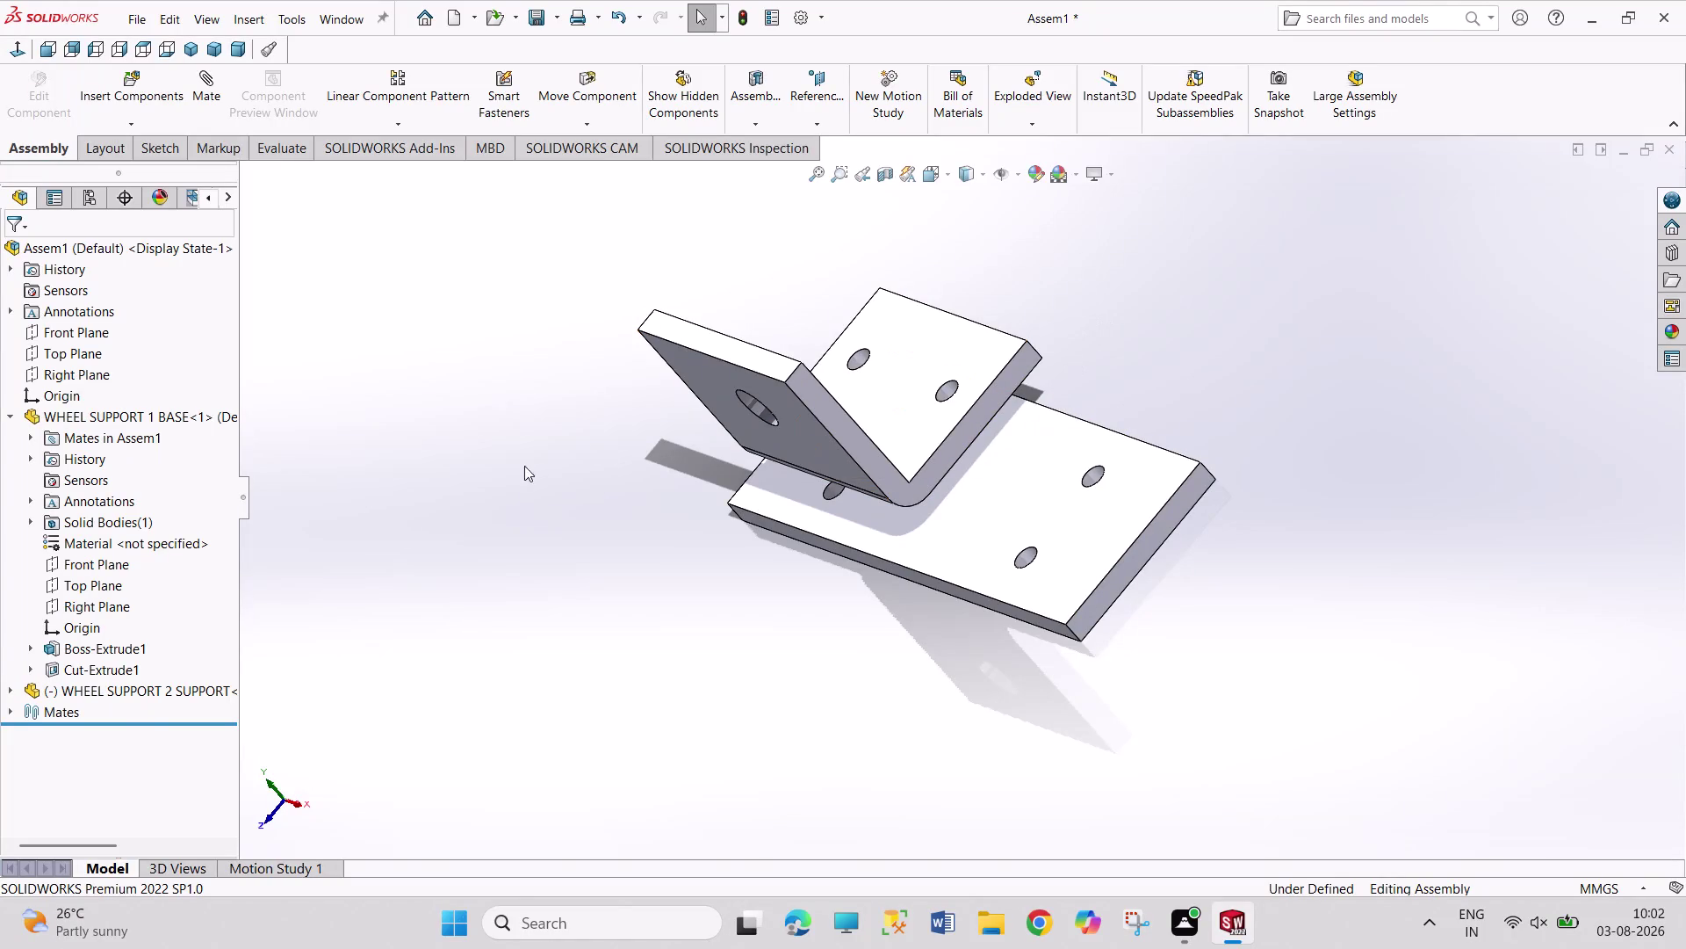
Drag the L-bracket support off the base plate to a new spot.
click(111, 683)
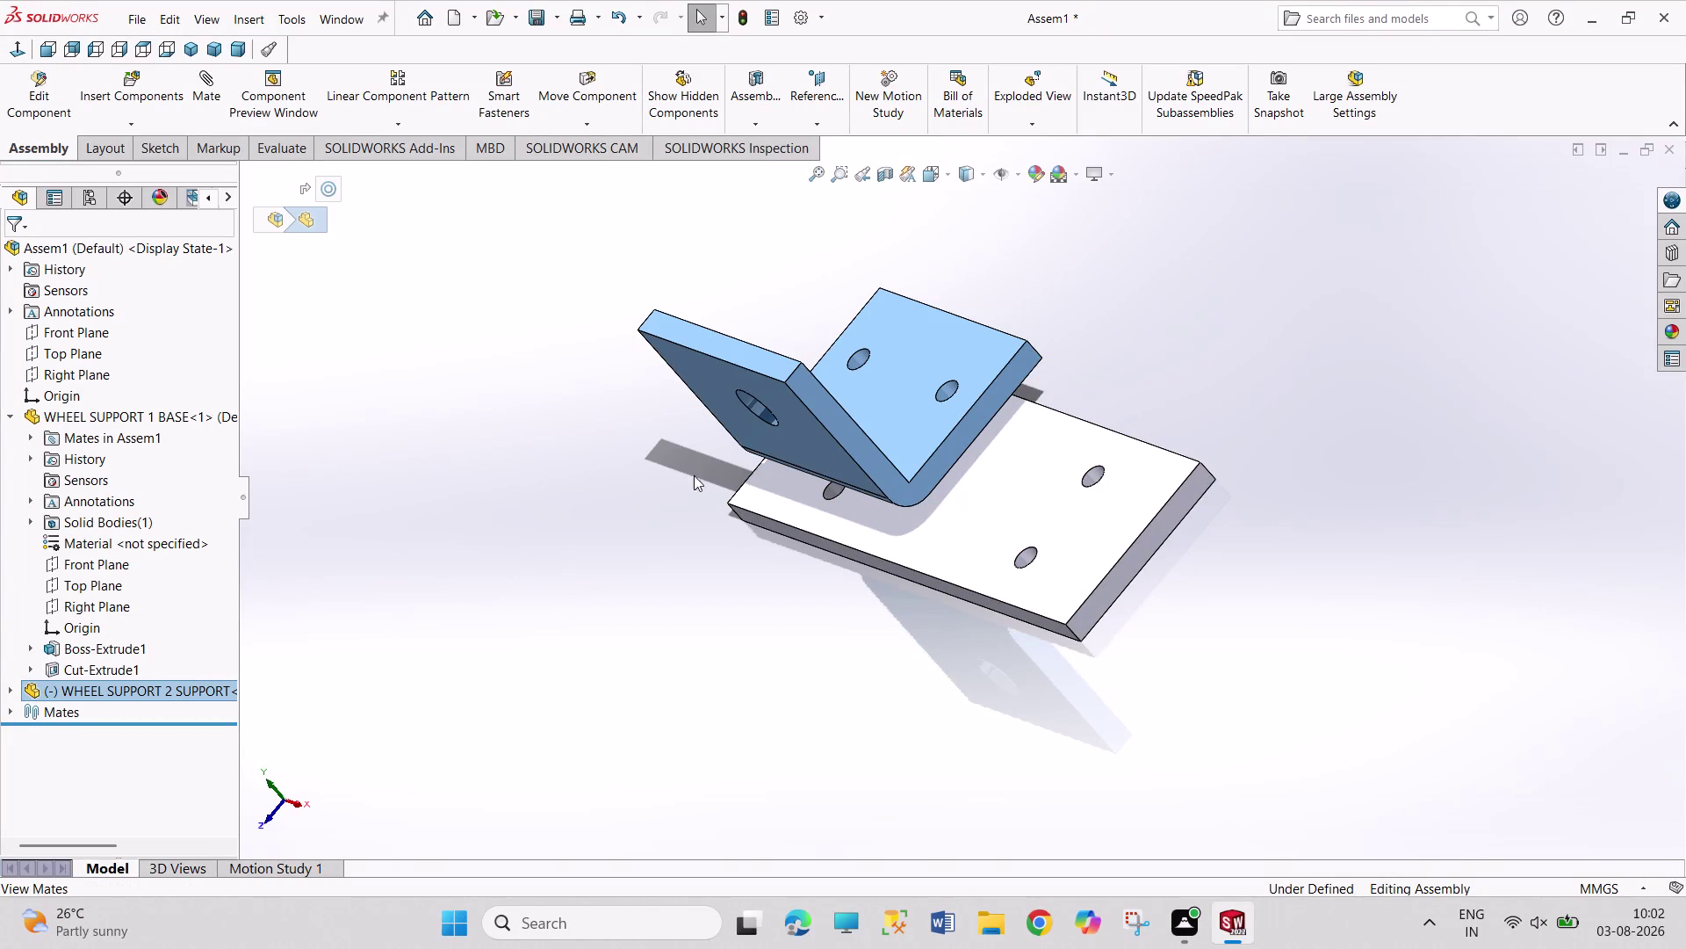
click(732, 441)
click(146, 687)
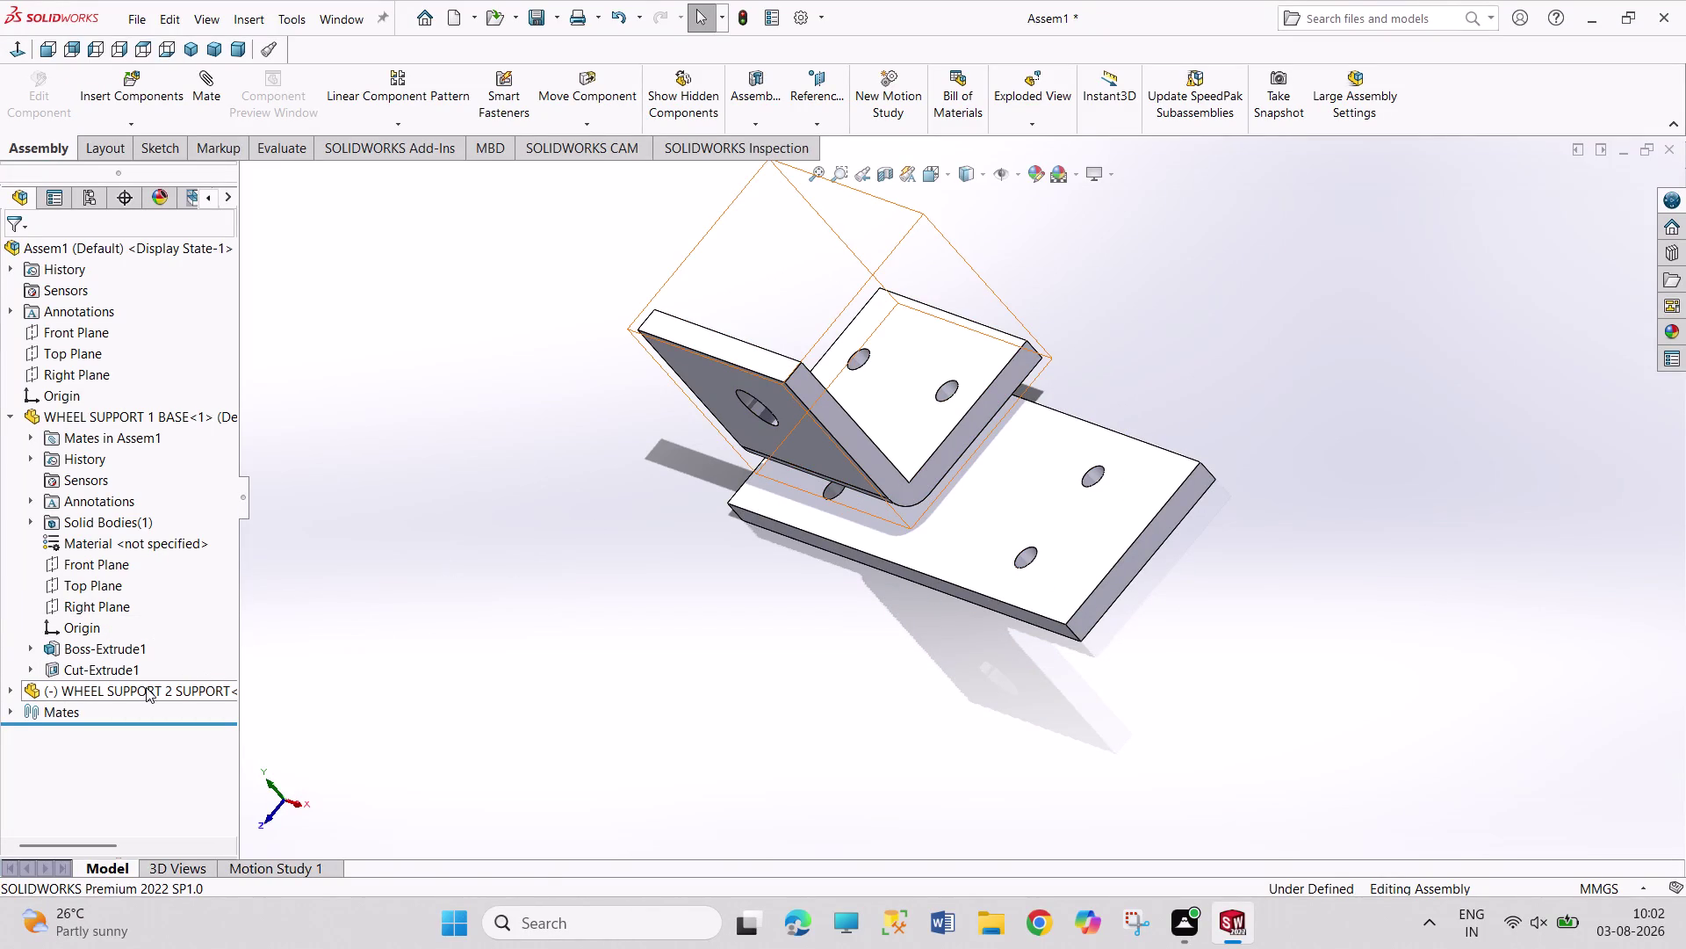
drag(775, 448, 960, 484)
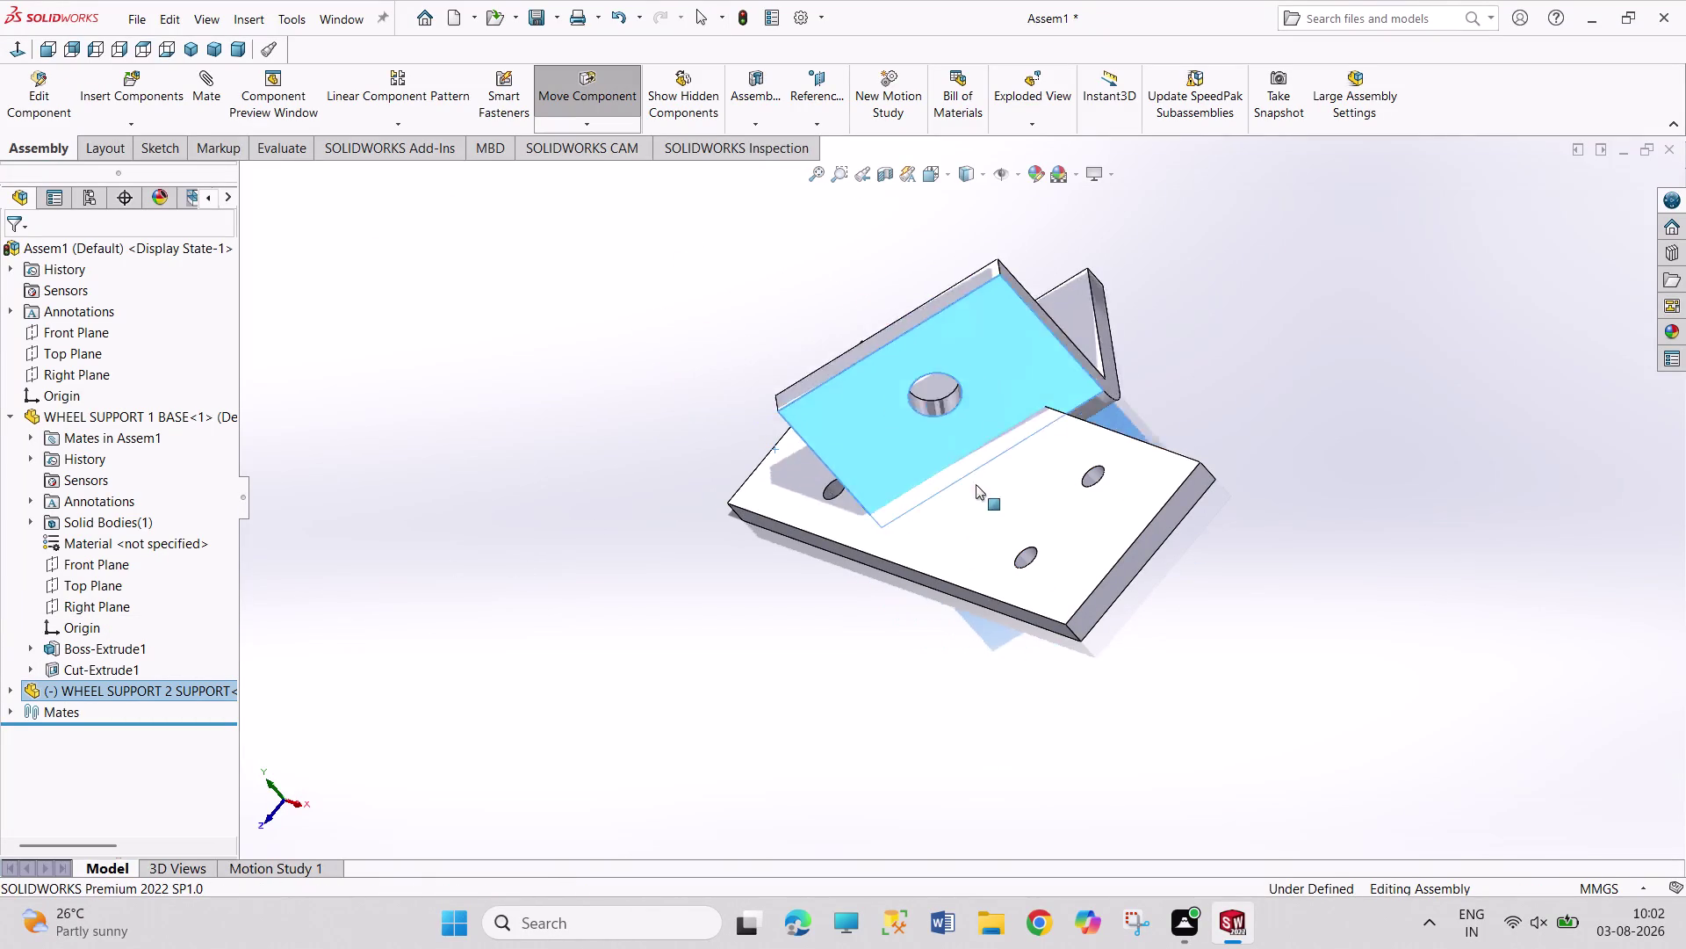
drag(960, 484, 1097, 485)
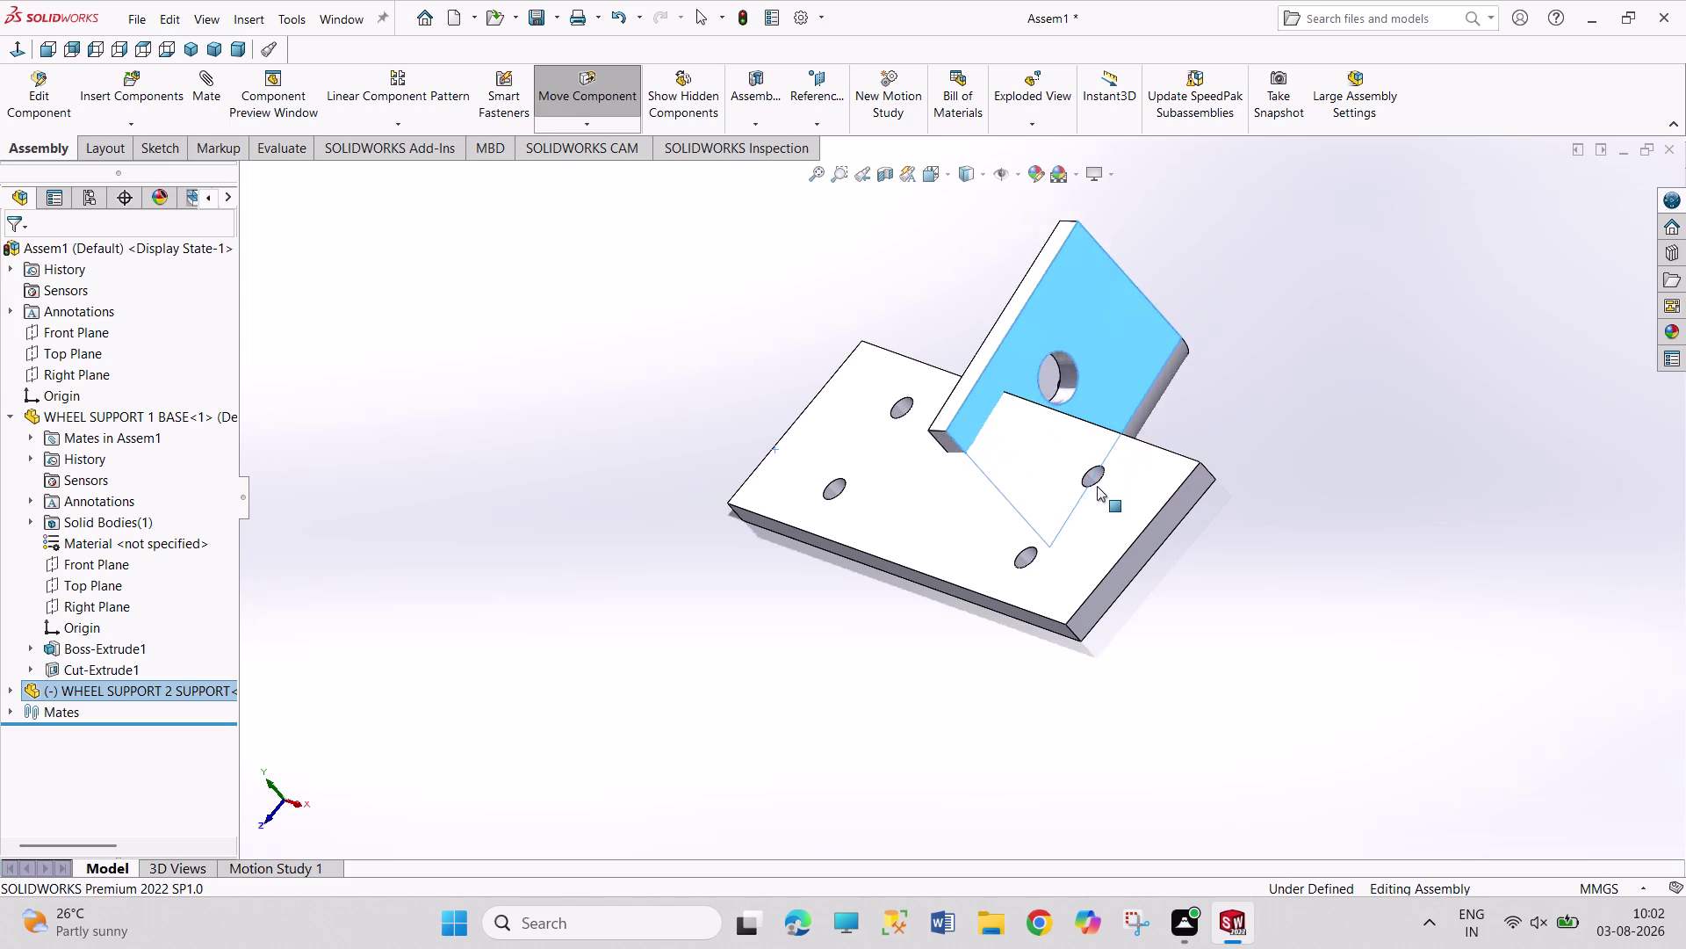
drag(1097, 485, 551, 483)
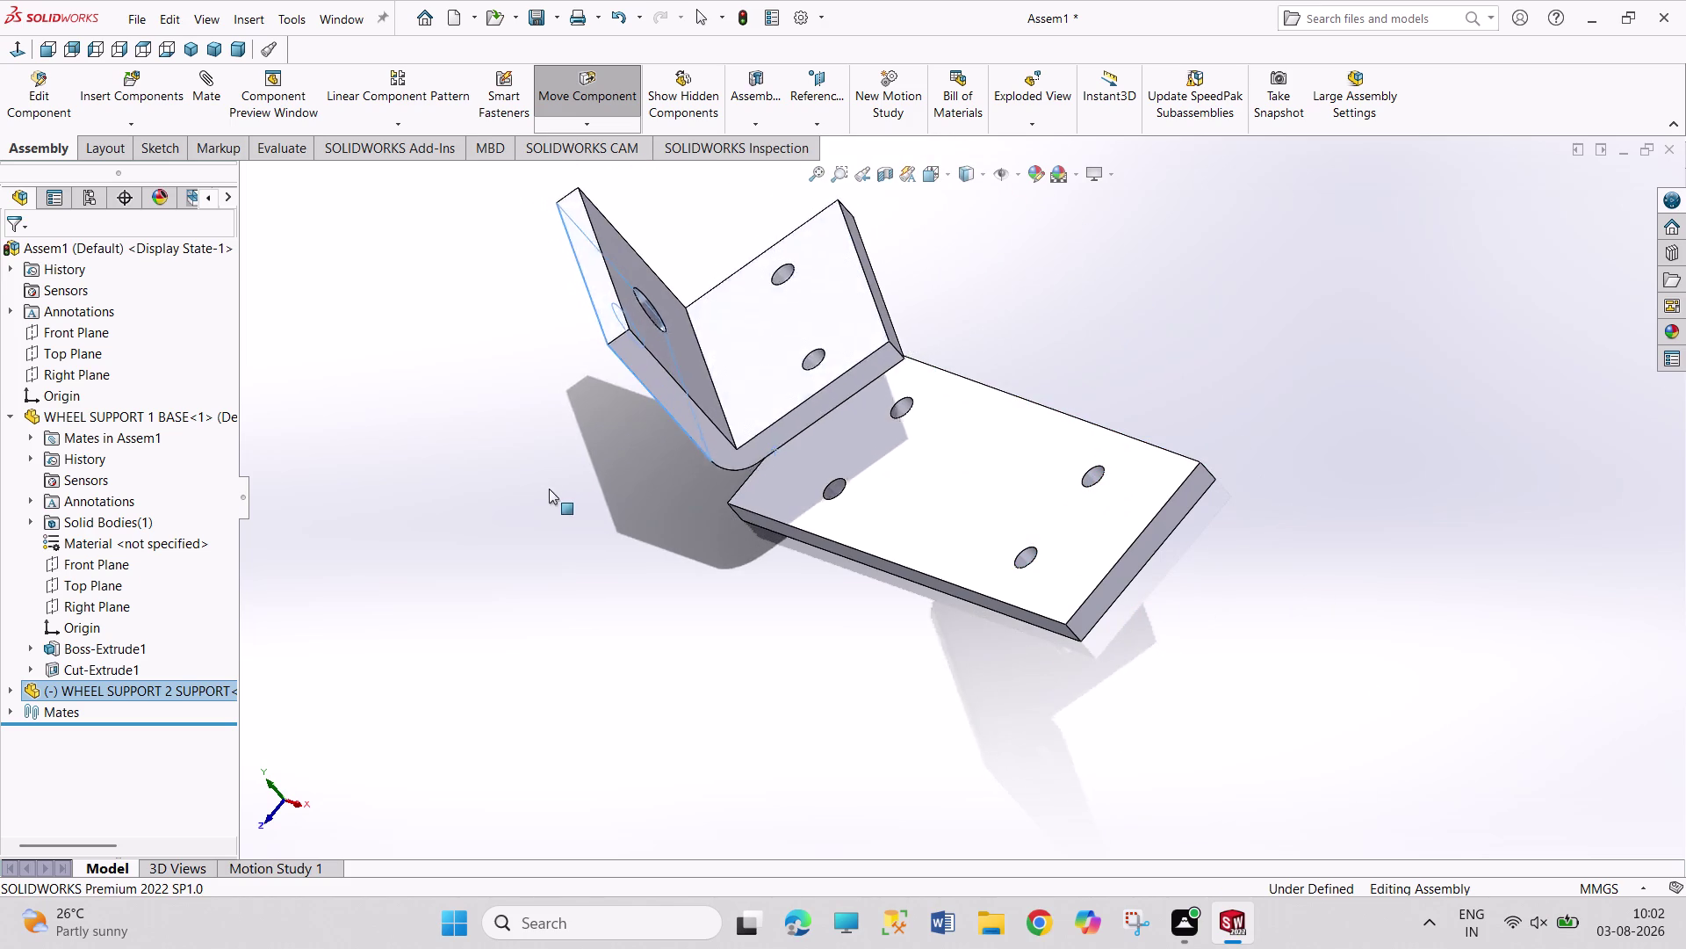
drag(551, 483, 486, 476)
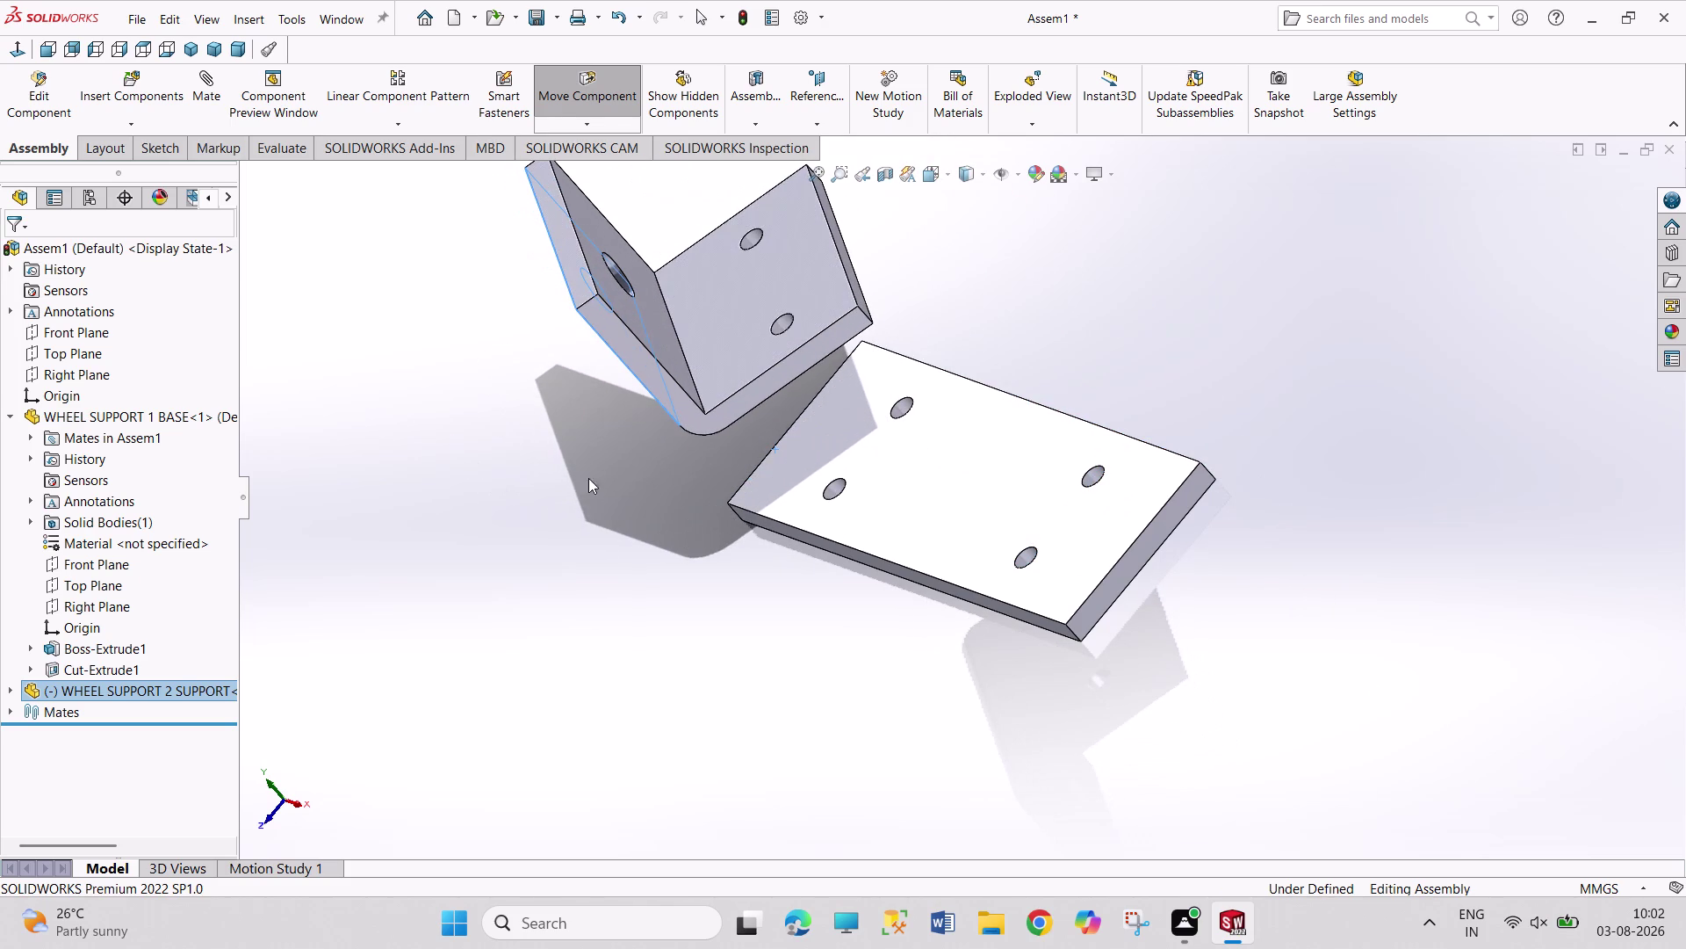
click(1155, 349)
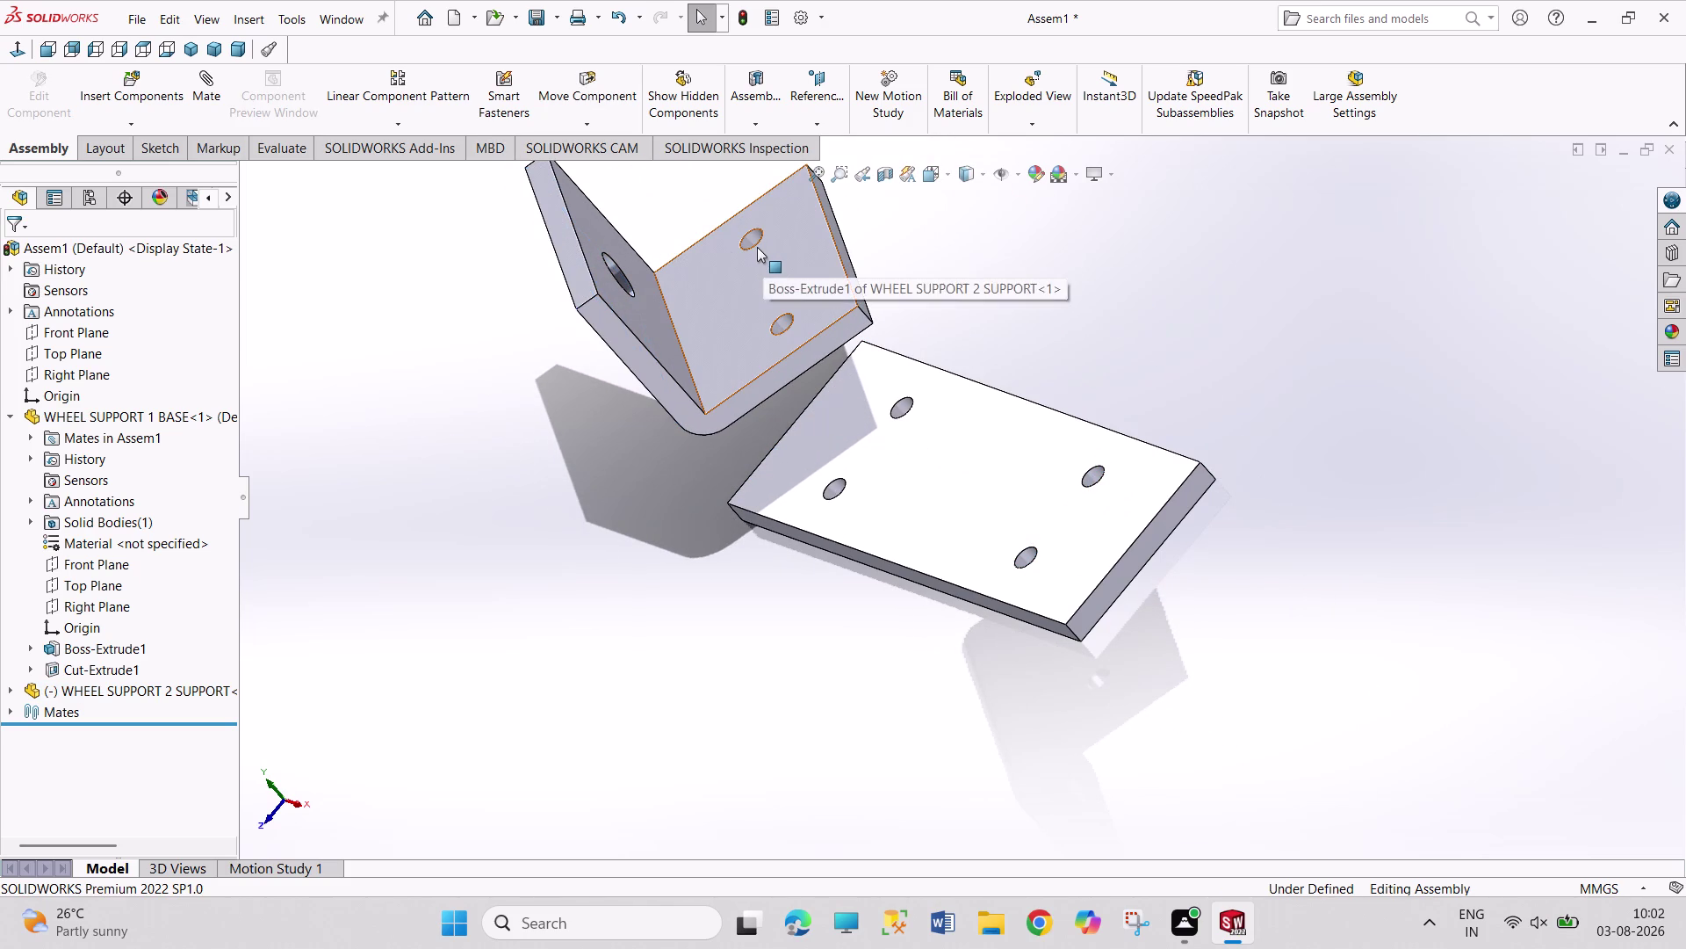
Mate the support's upper hole concentric with the base plate top face.
click(756, 246)
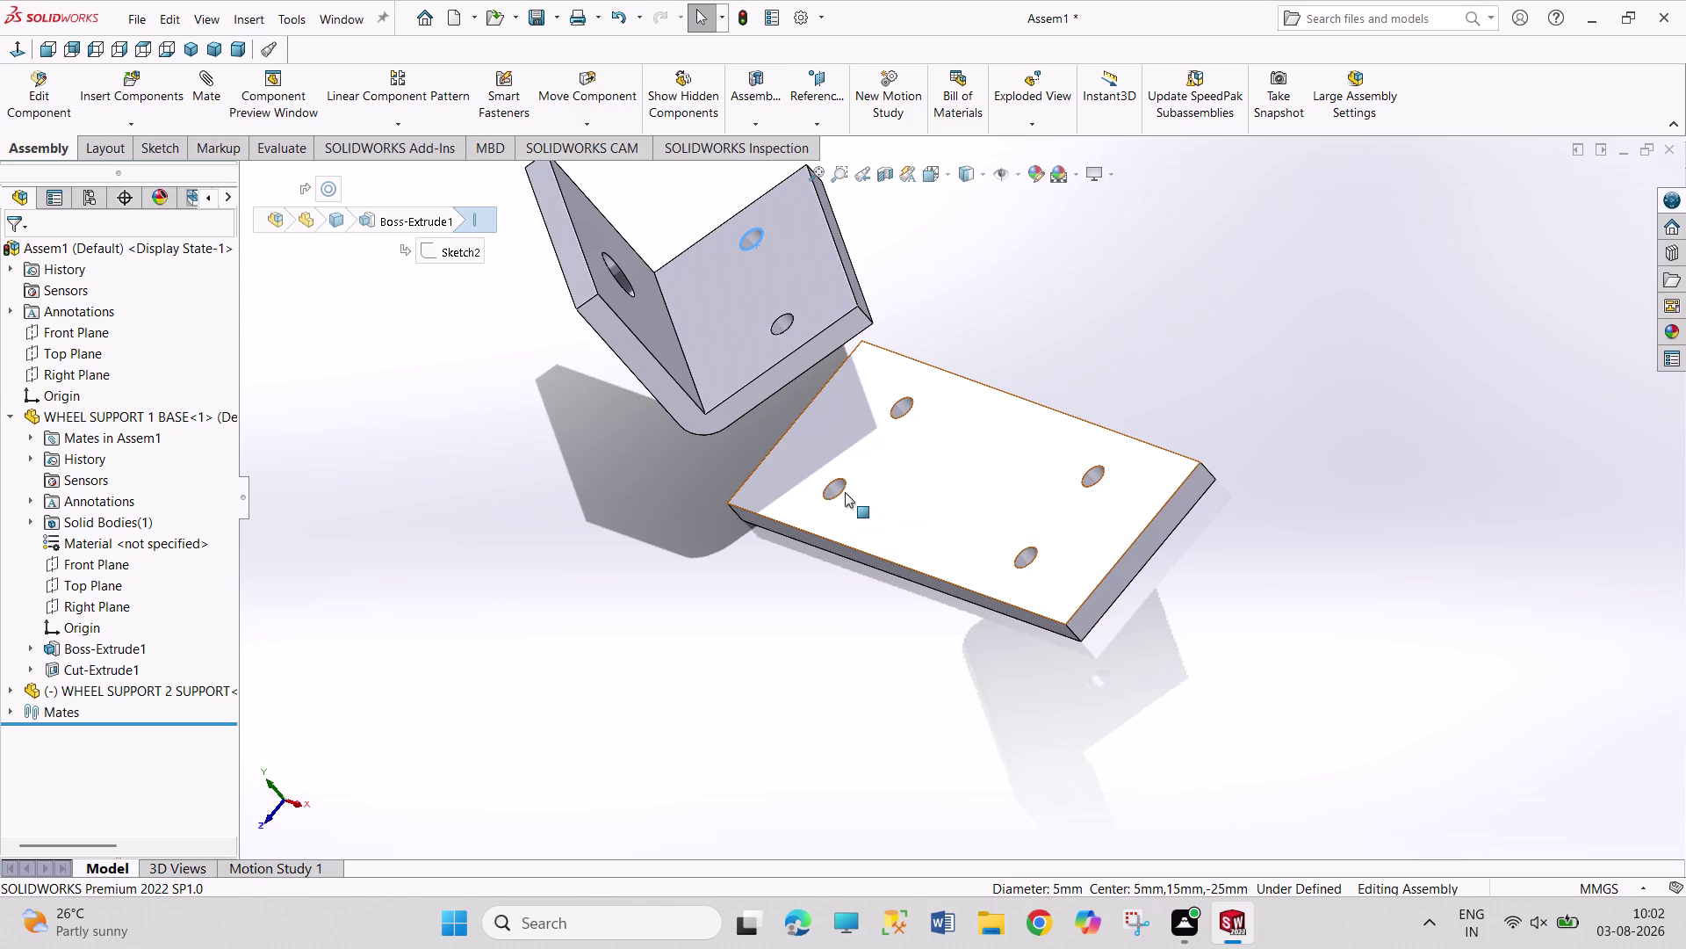
click(843, 491)
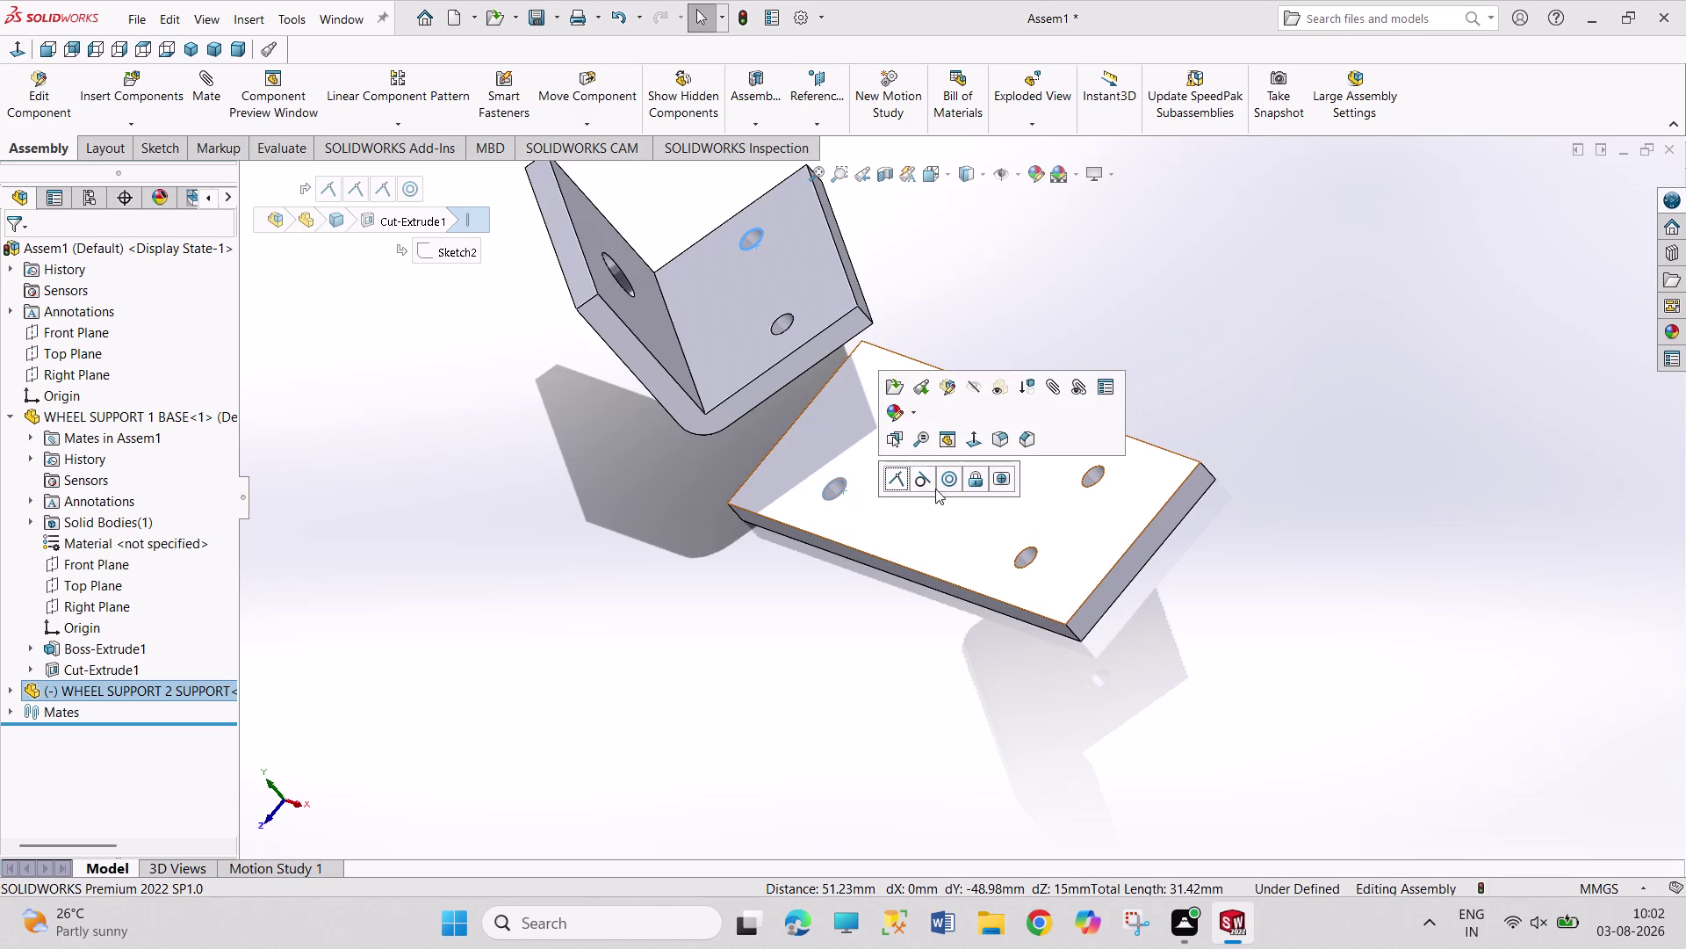
click(950, 485)
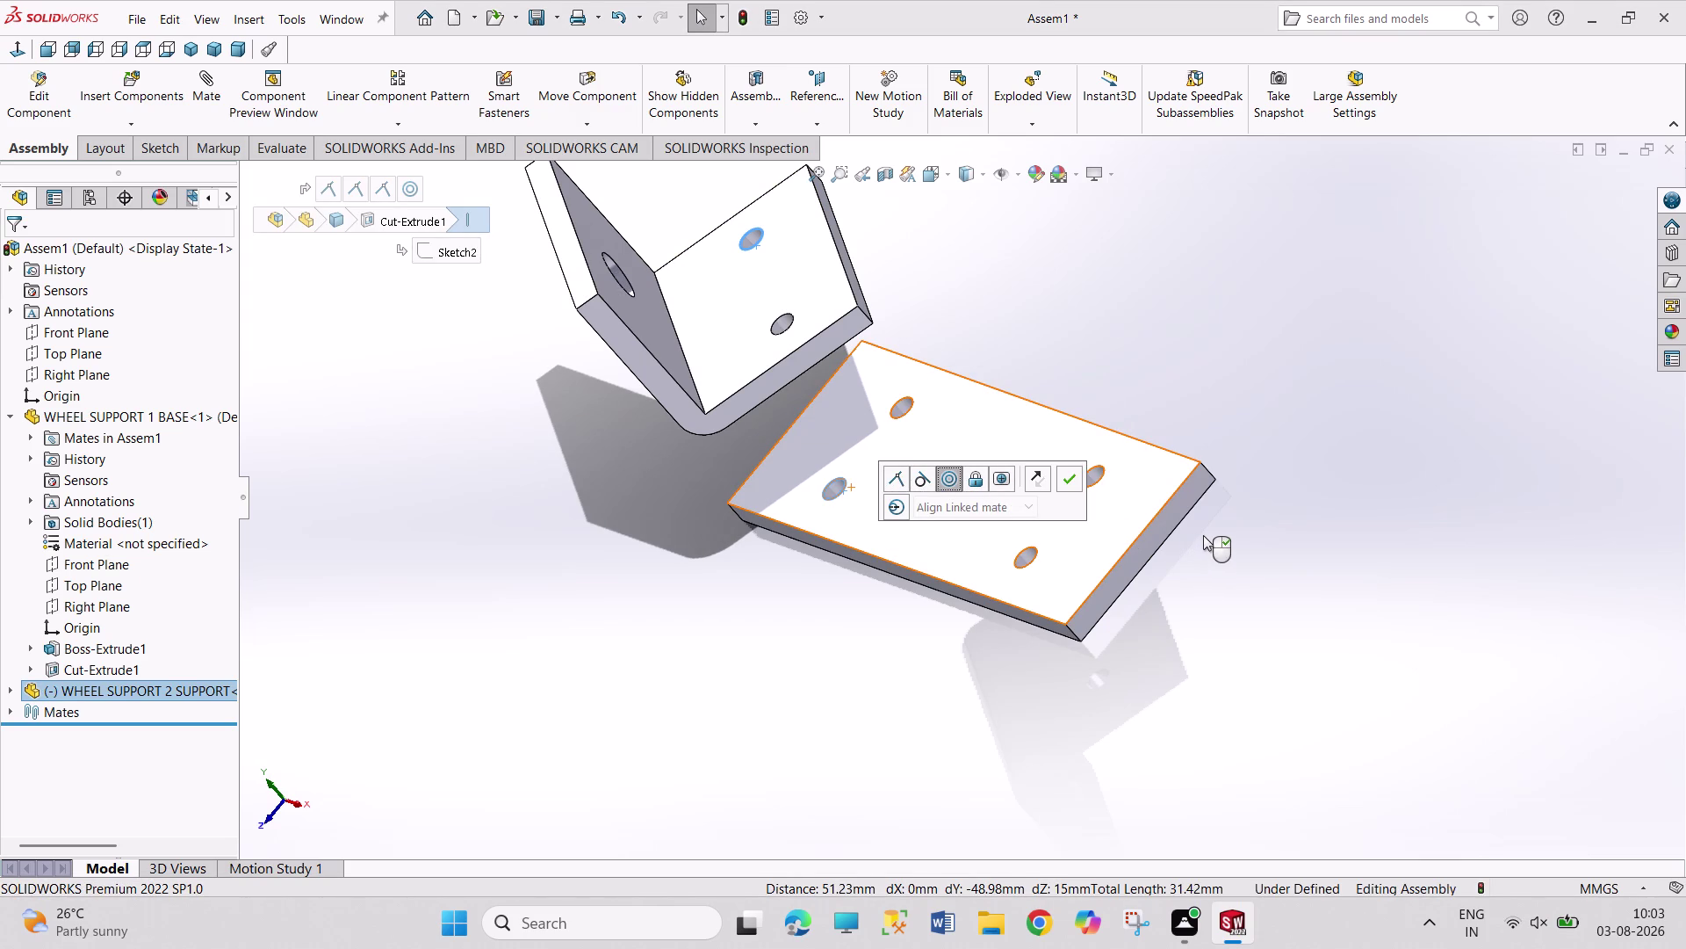
key(Escape)
key(Escape)
key(Escape)
key(Escape)
Undo the recent changes, removing the support bracket from the assembly.
key(ctrl+z)
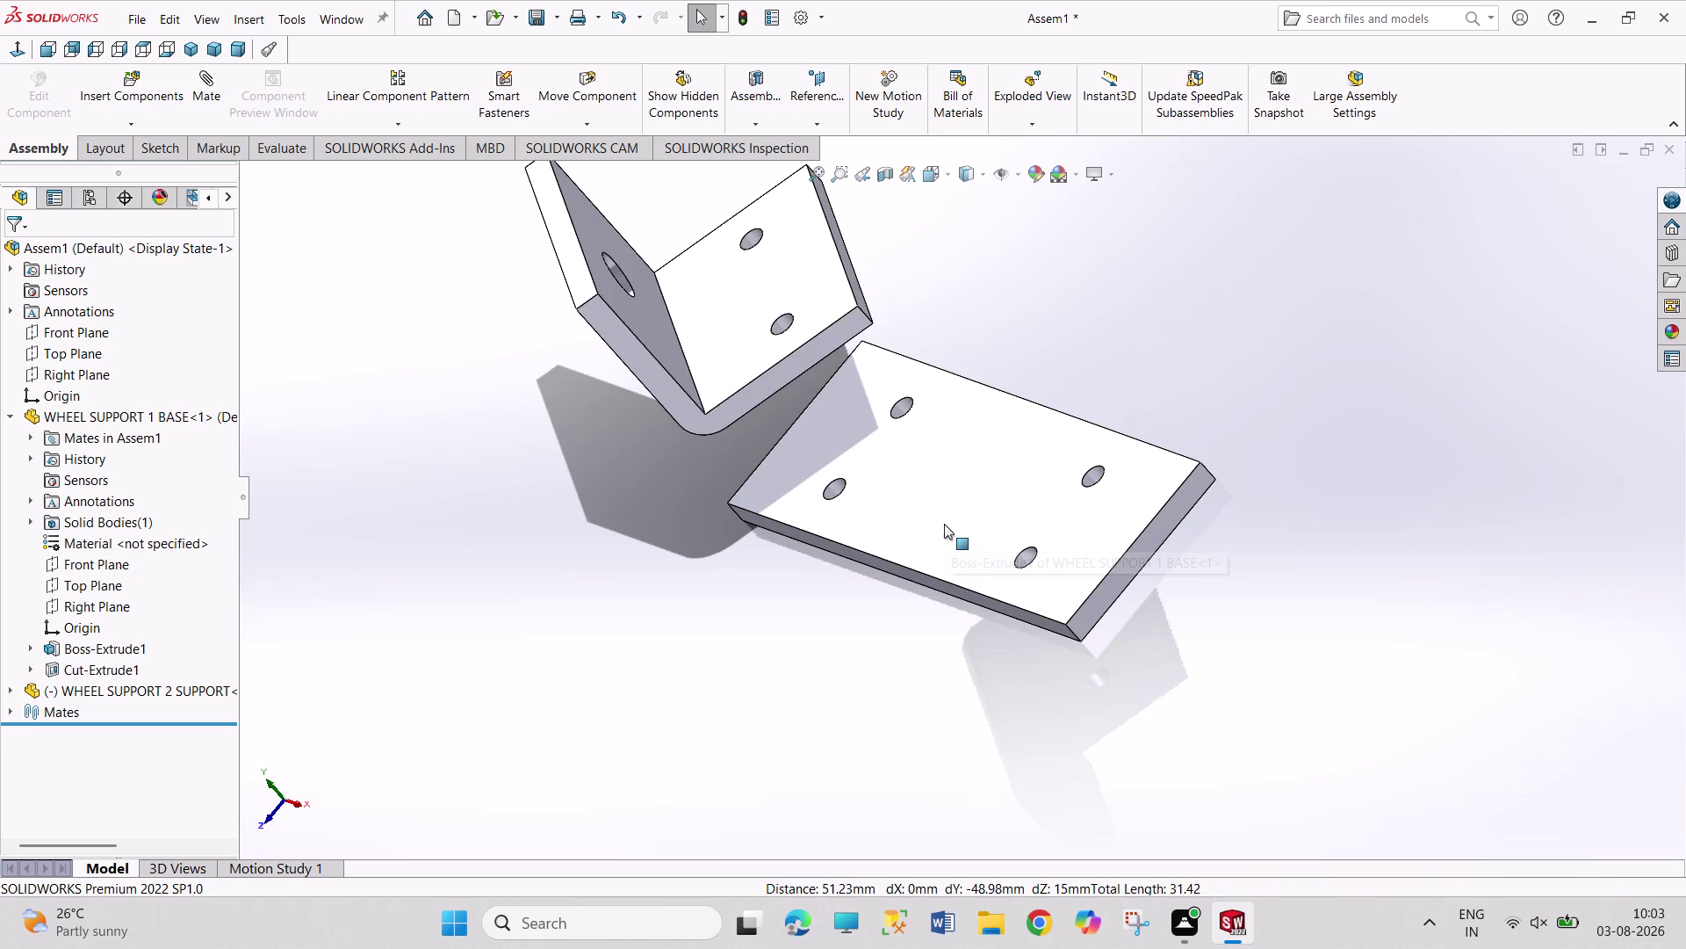
key(ctrl+z)
key(ctrl+z)
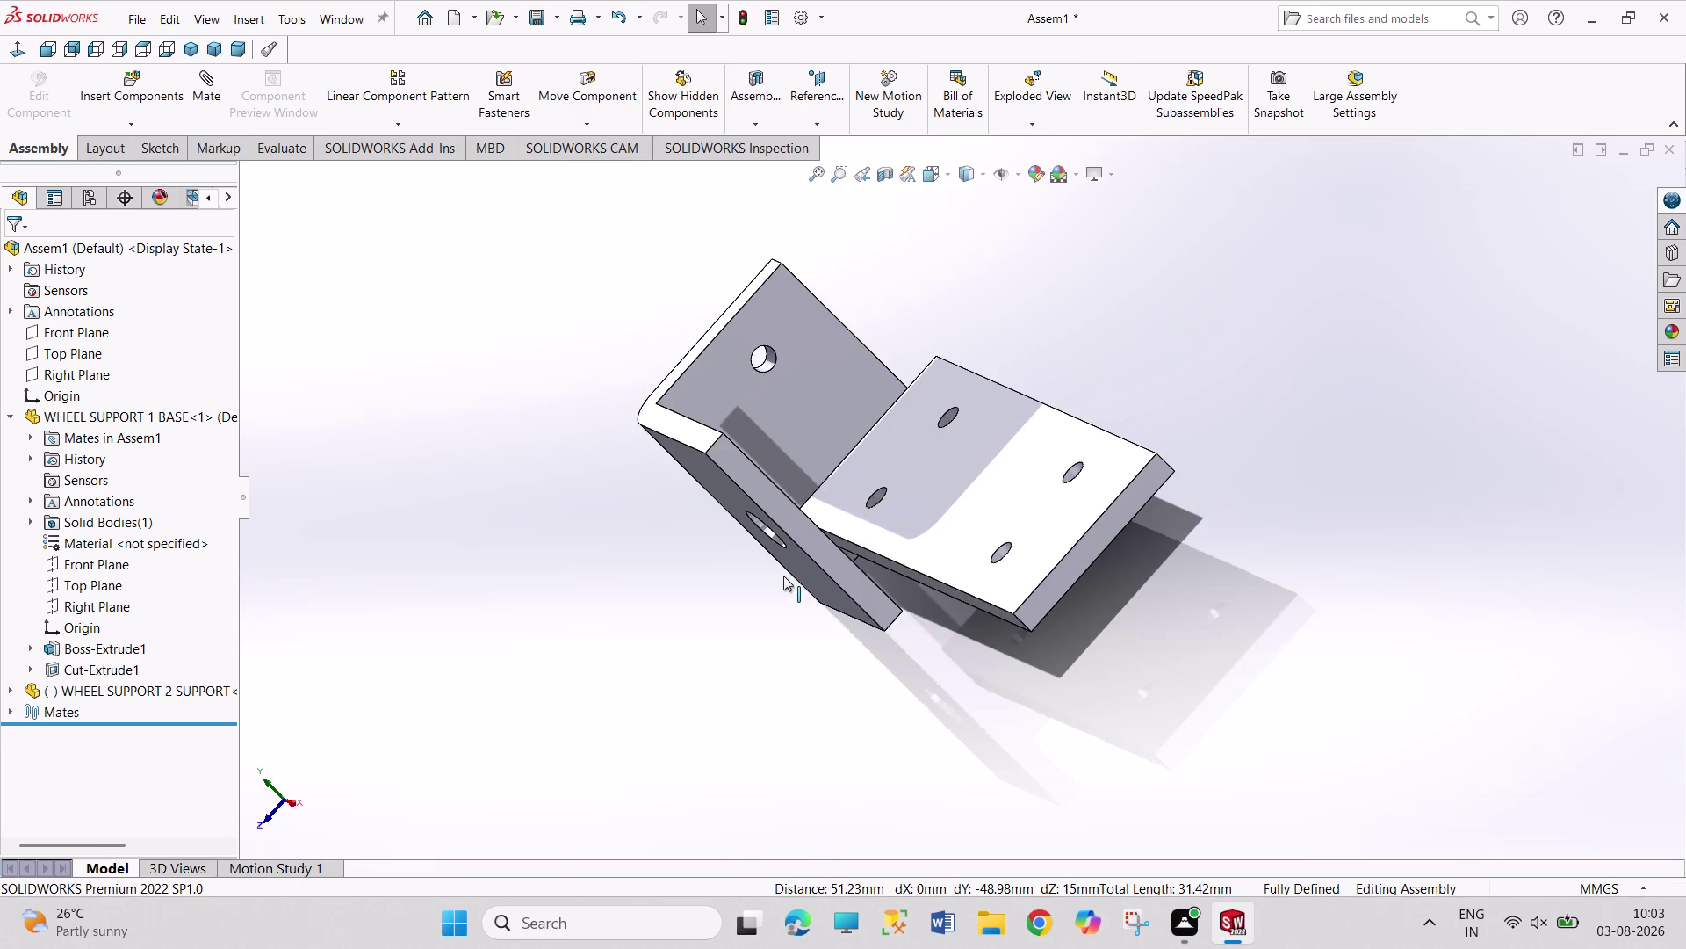
key(ctrl+z)
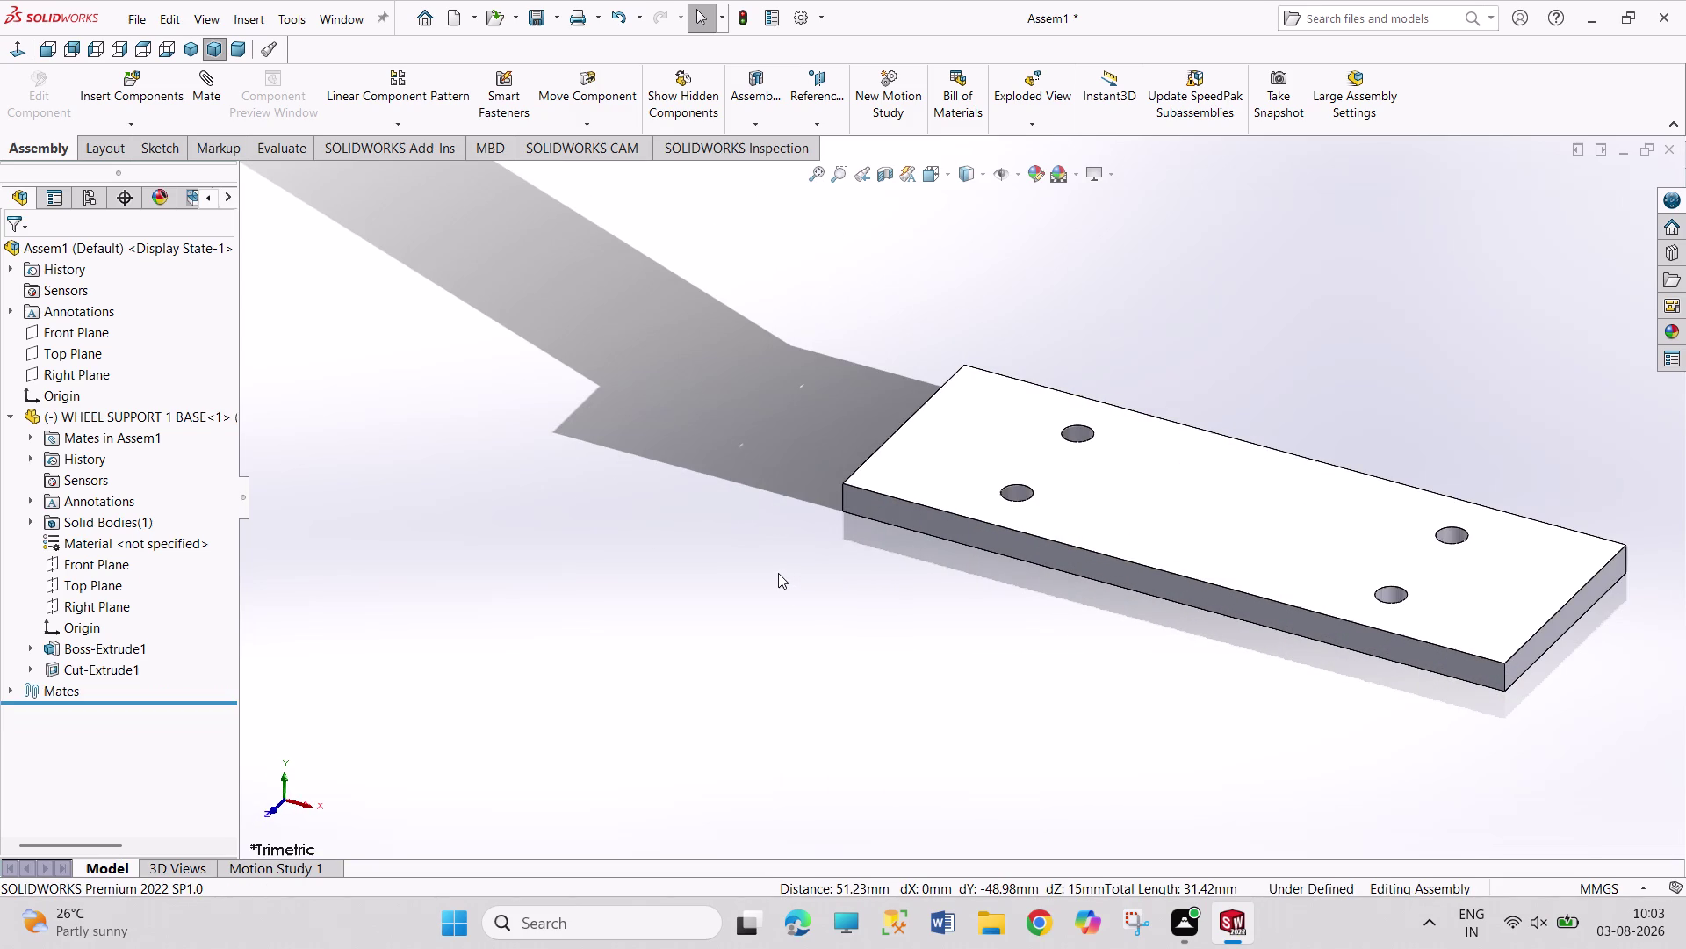
Leave only the base plate and mate its Front Plane coincident with the assembly's.
key(ctrl+y)
key(ctrl+y)
key(ctrl+y)
key(ctrl+y)
key(ctrl+y)
key(ctrl+y)
click(103, 566)
click(75, 341)
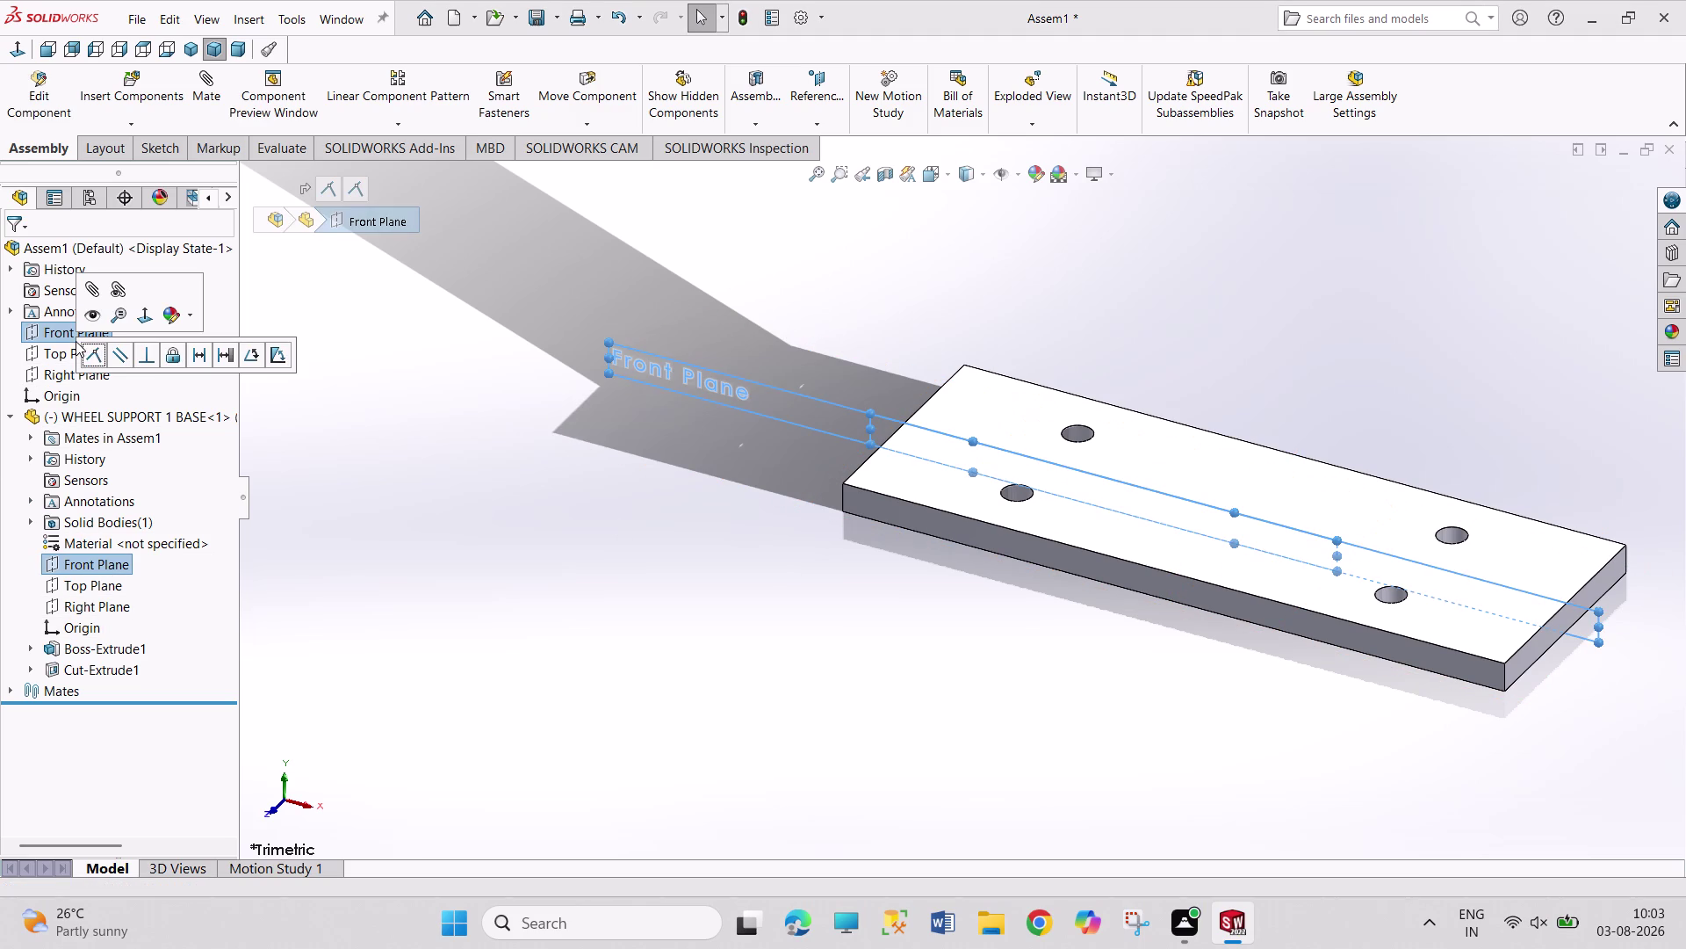
click(87, 354)
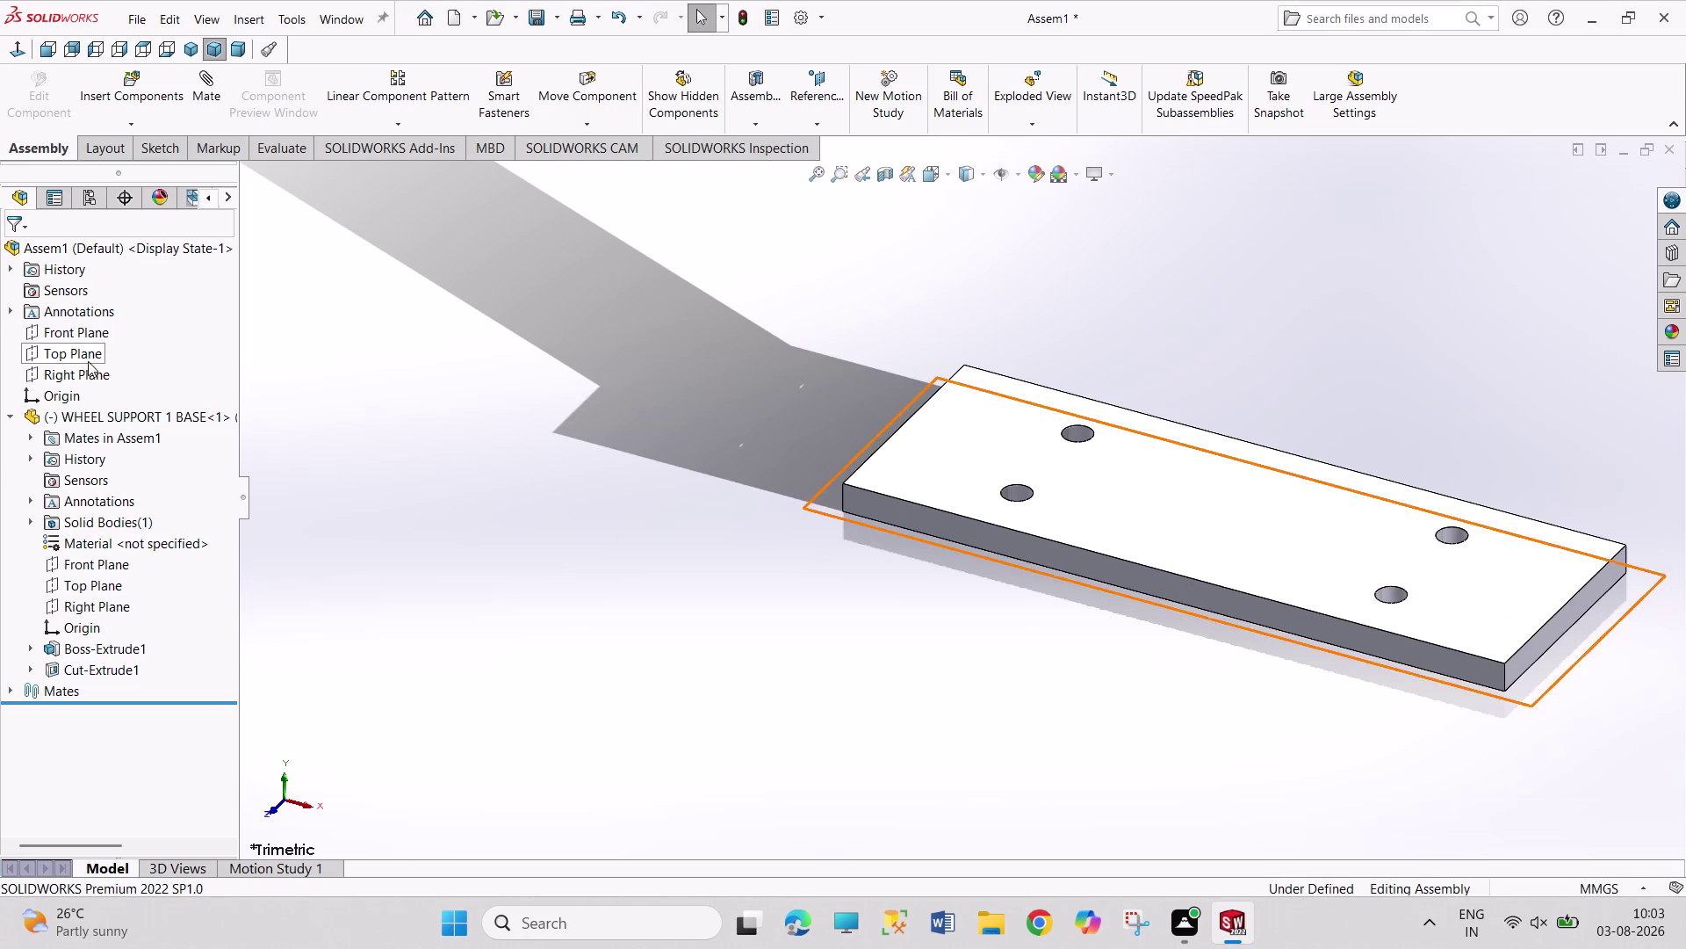
Add Coincident mates between the base plate's Top and Right Planes and the assembly's.
click(78, 354)
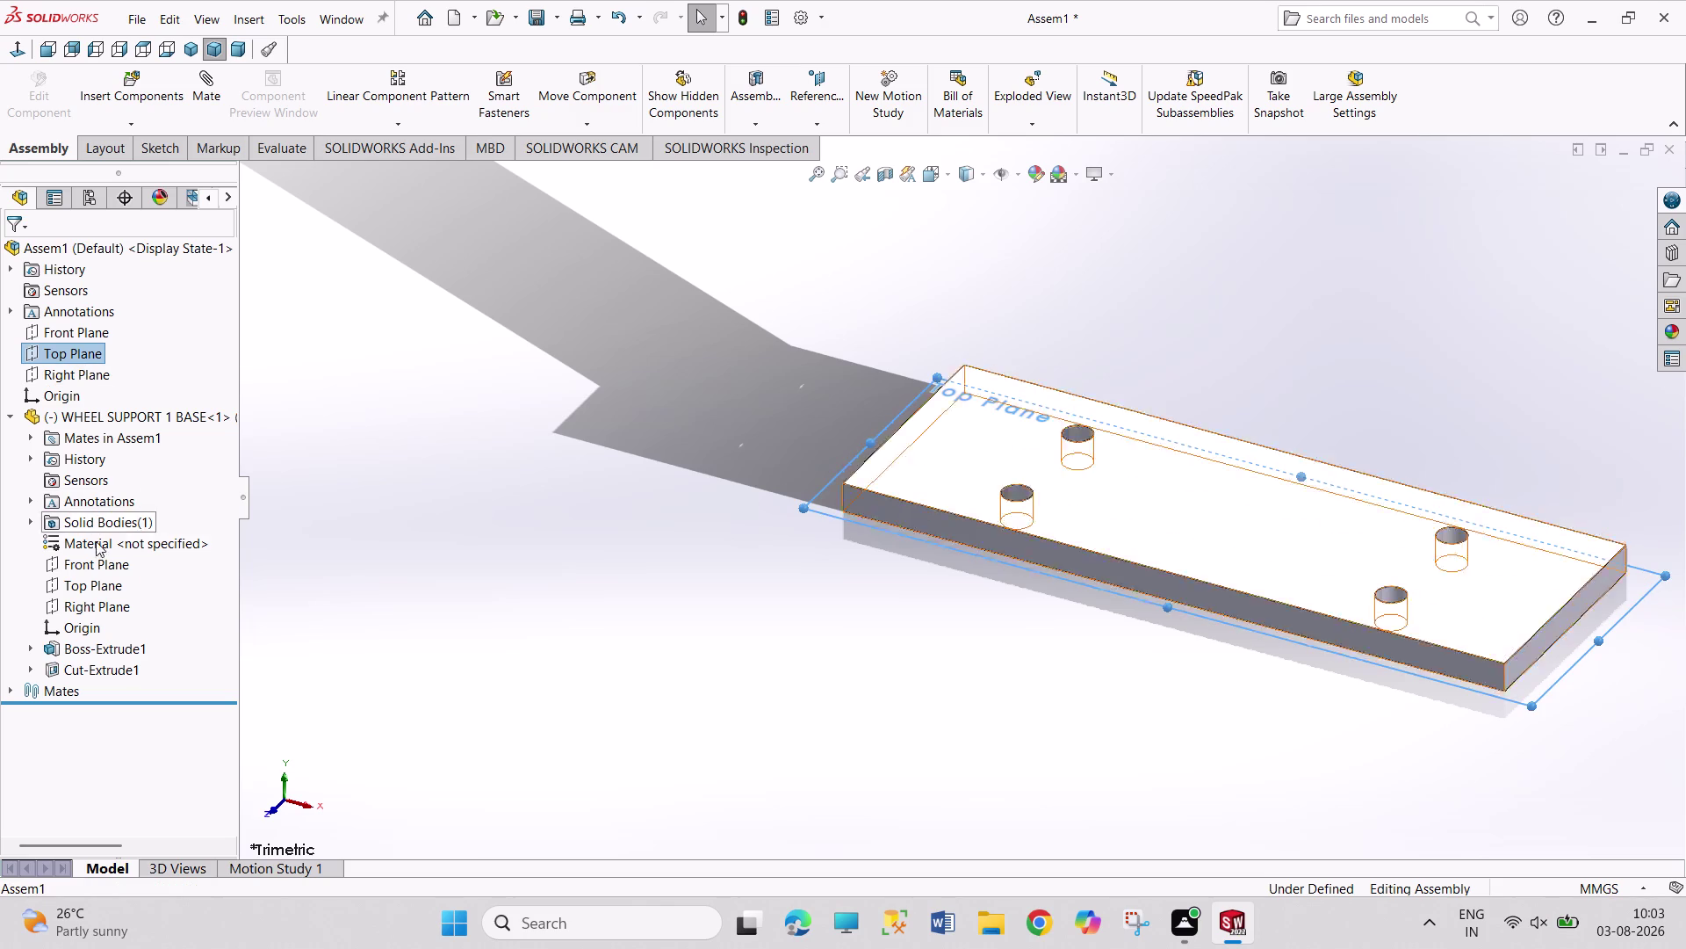
click(96, 583)
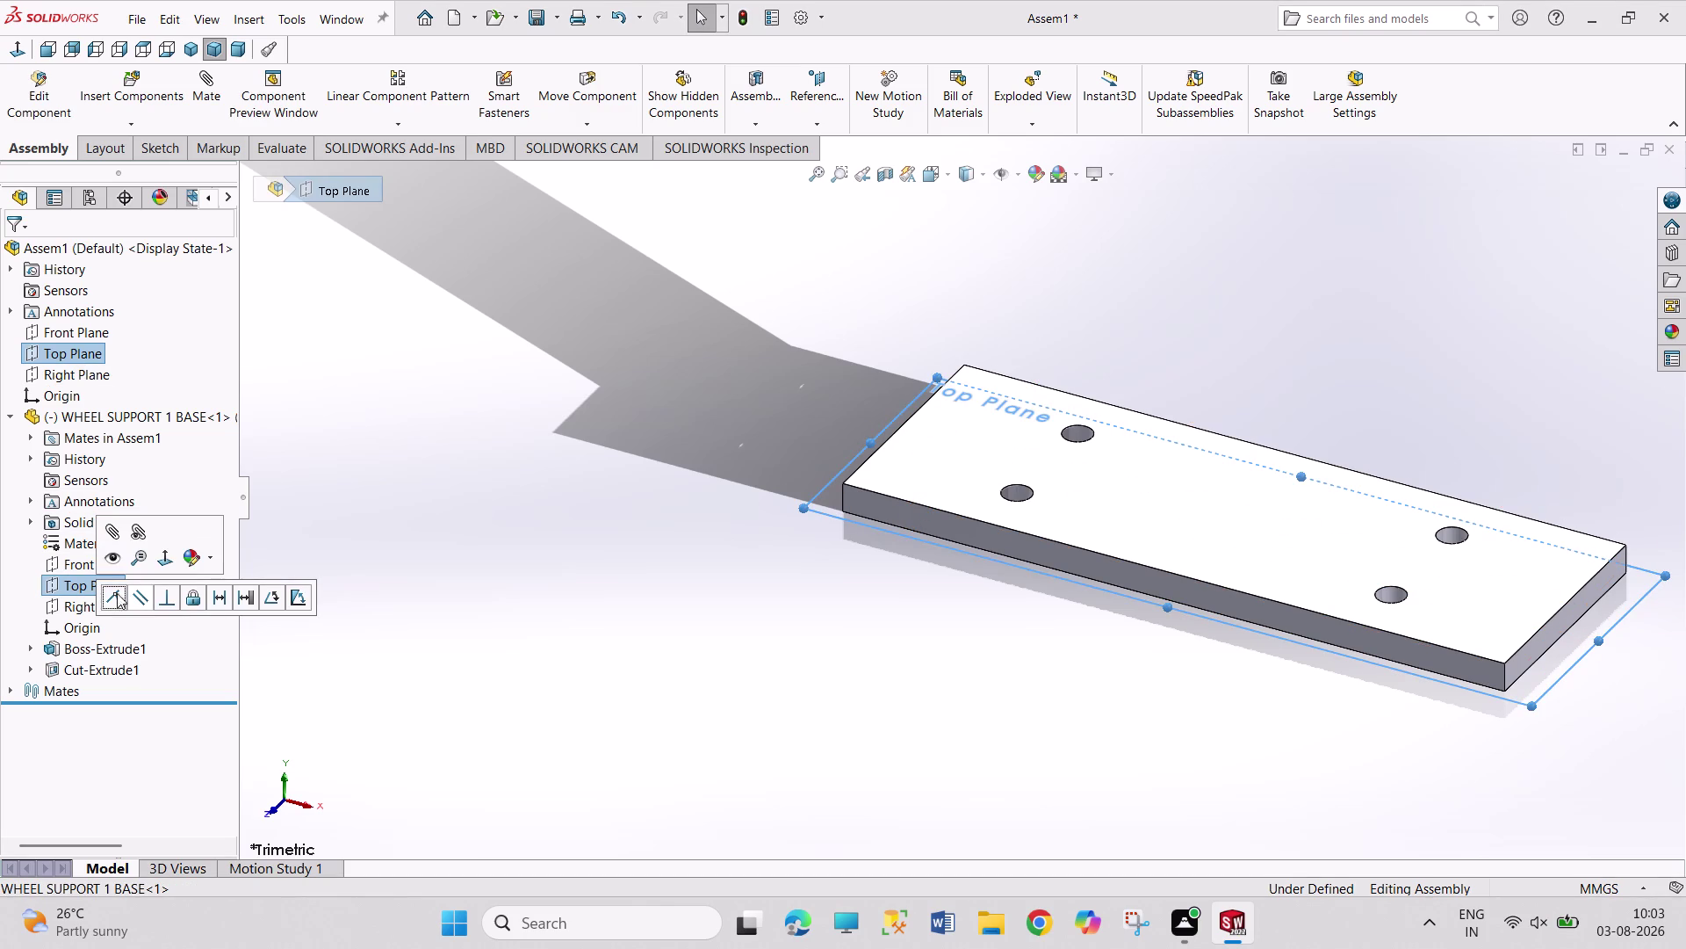
click(114, 596)
click(80, 373)
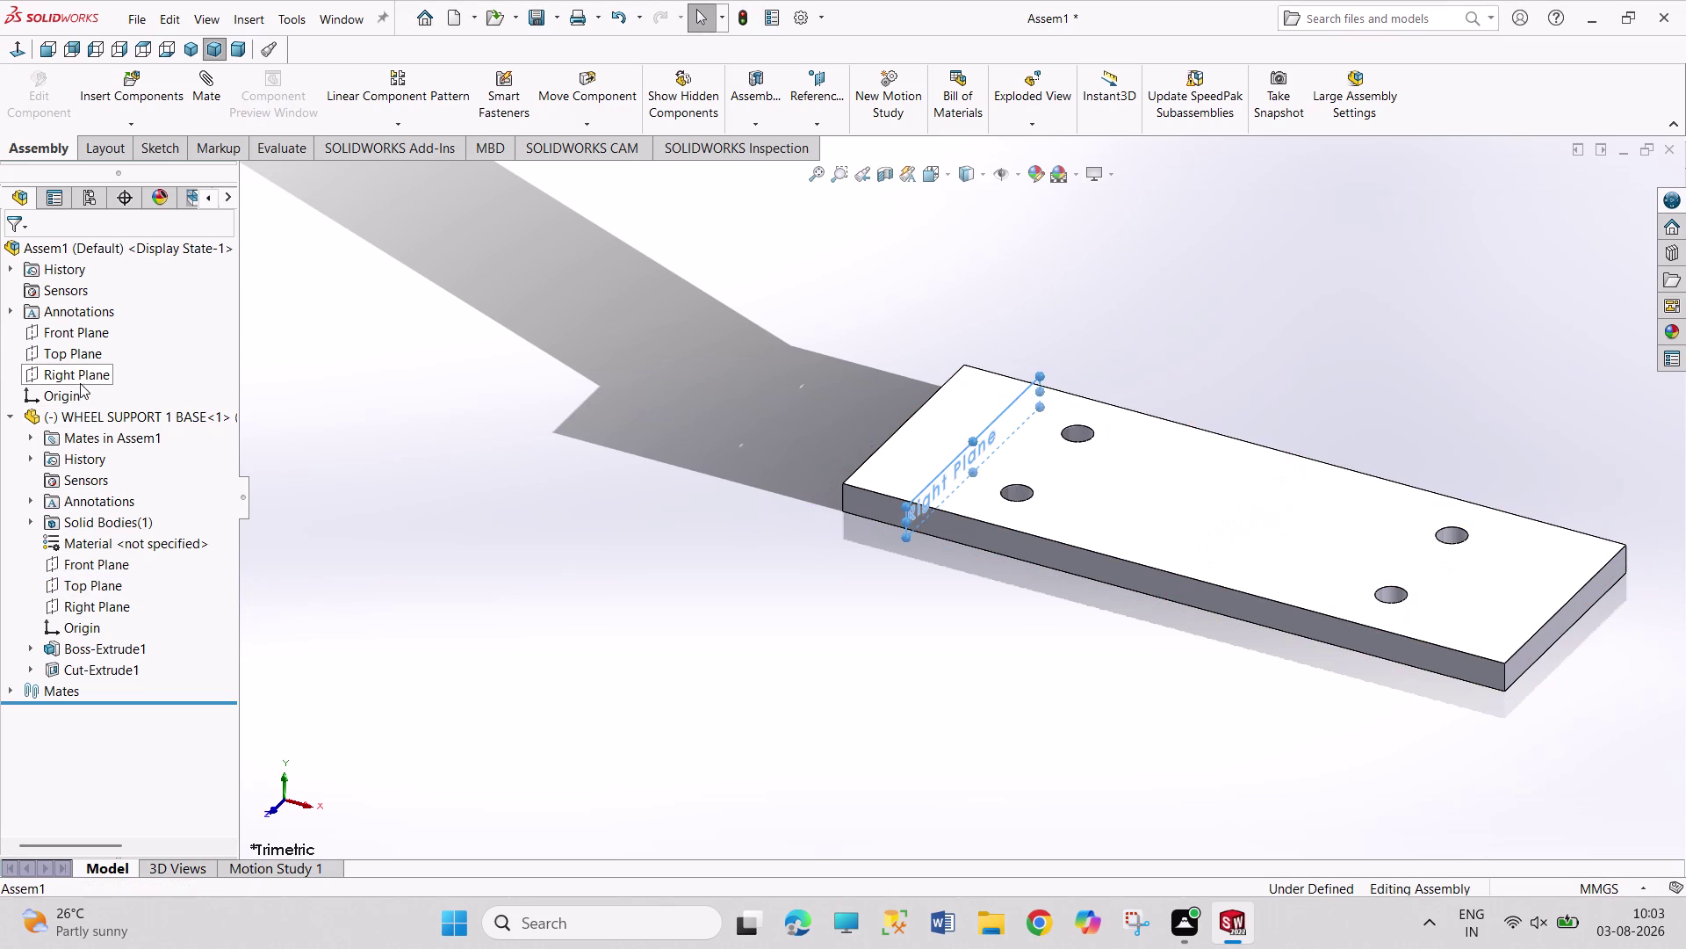
click(99, 604)
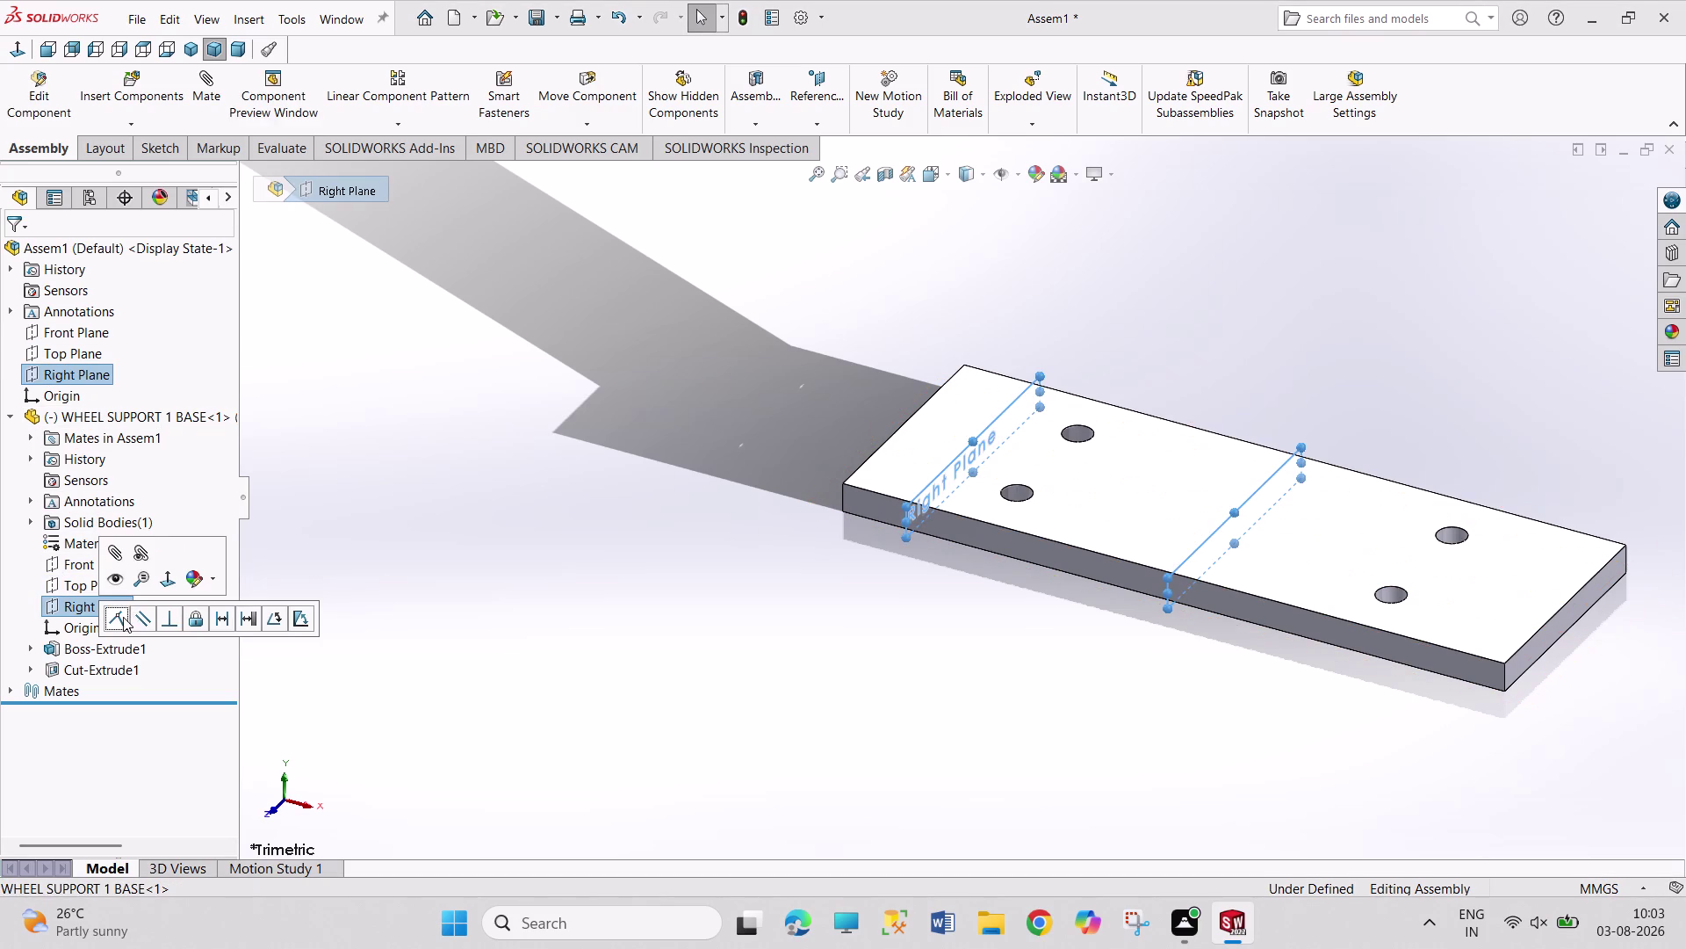
click(122, 617)
click(375, 490)
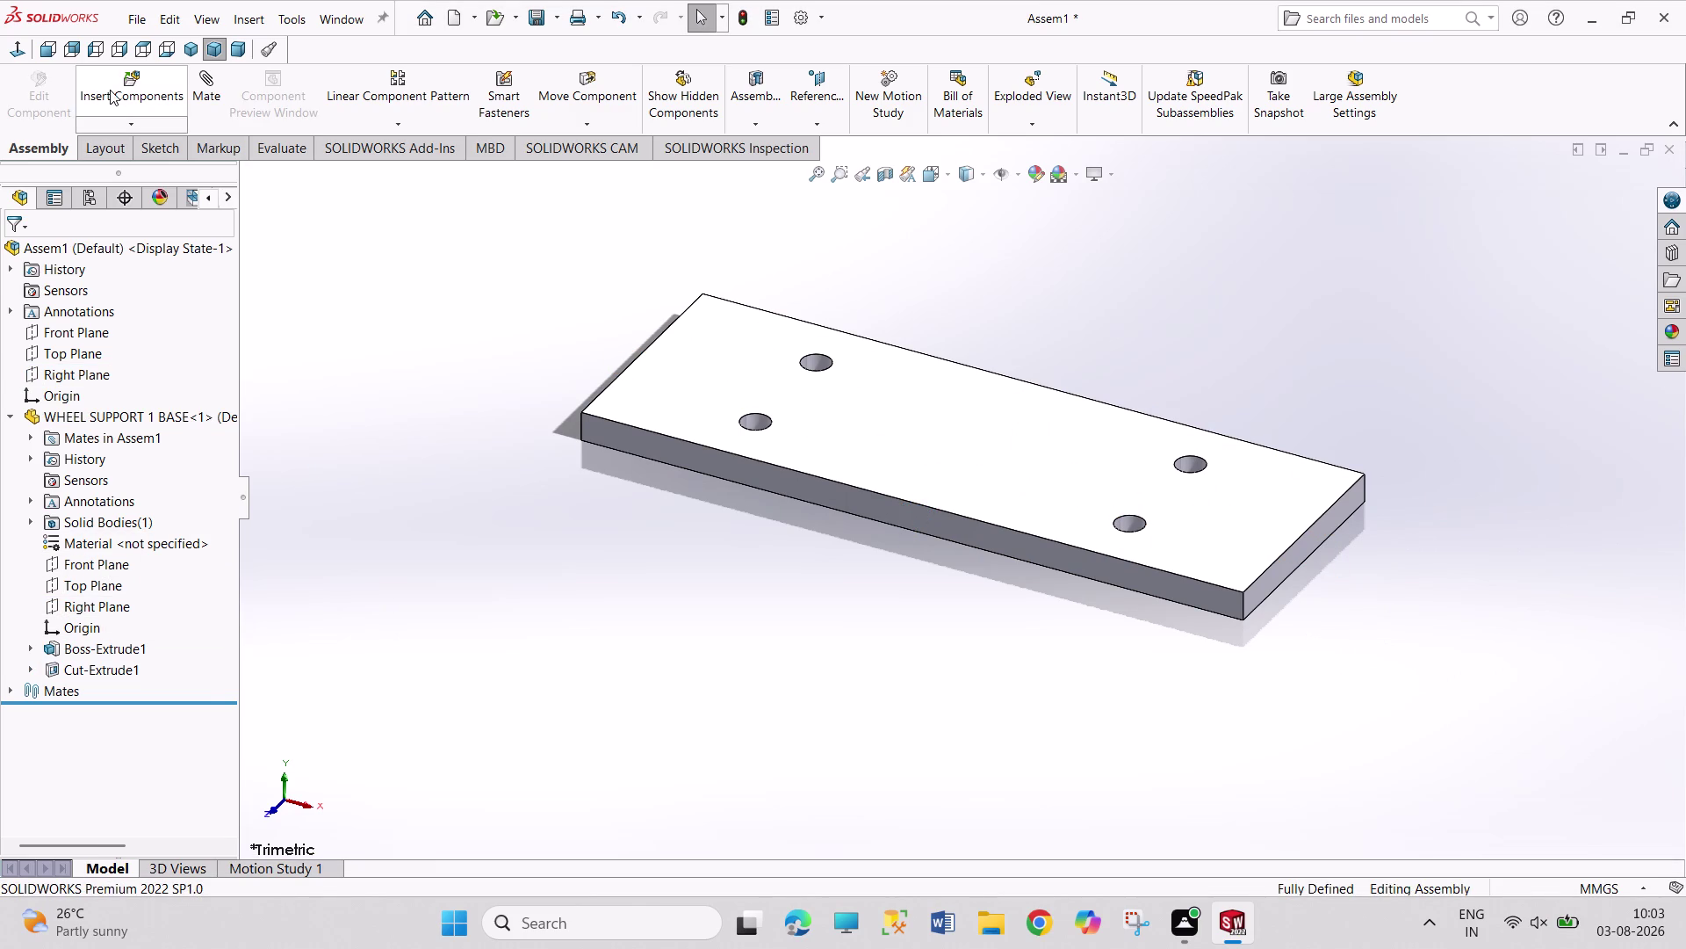
click(110, 89)
Place WHEEL SUPPORT 2 SUPPORT beside the base plate and select the hole on its leg.
click(115, 519)
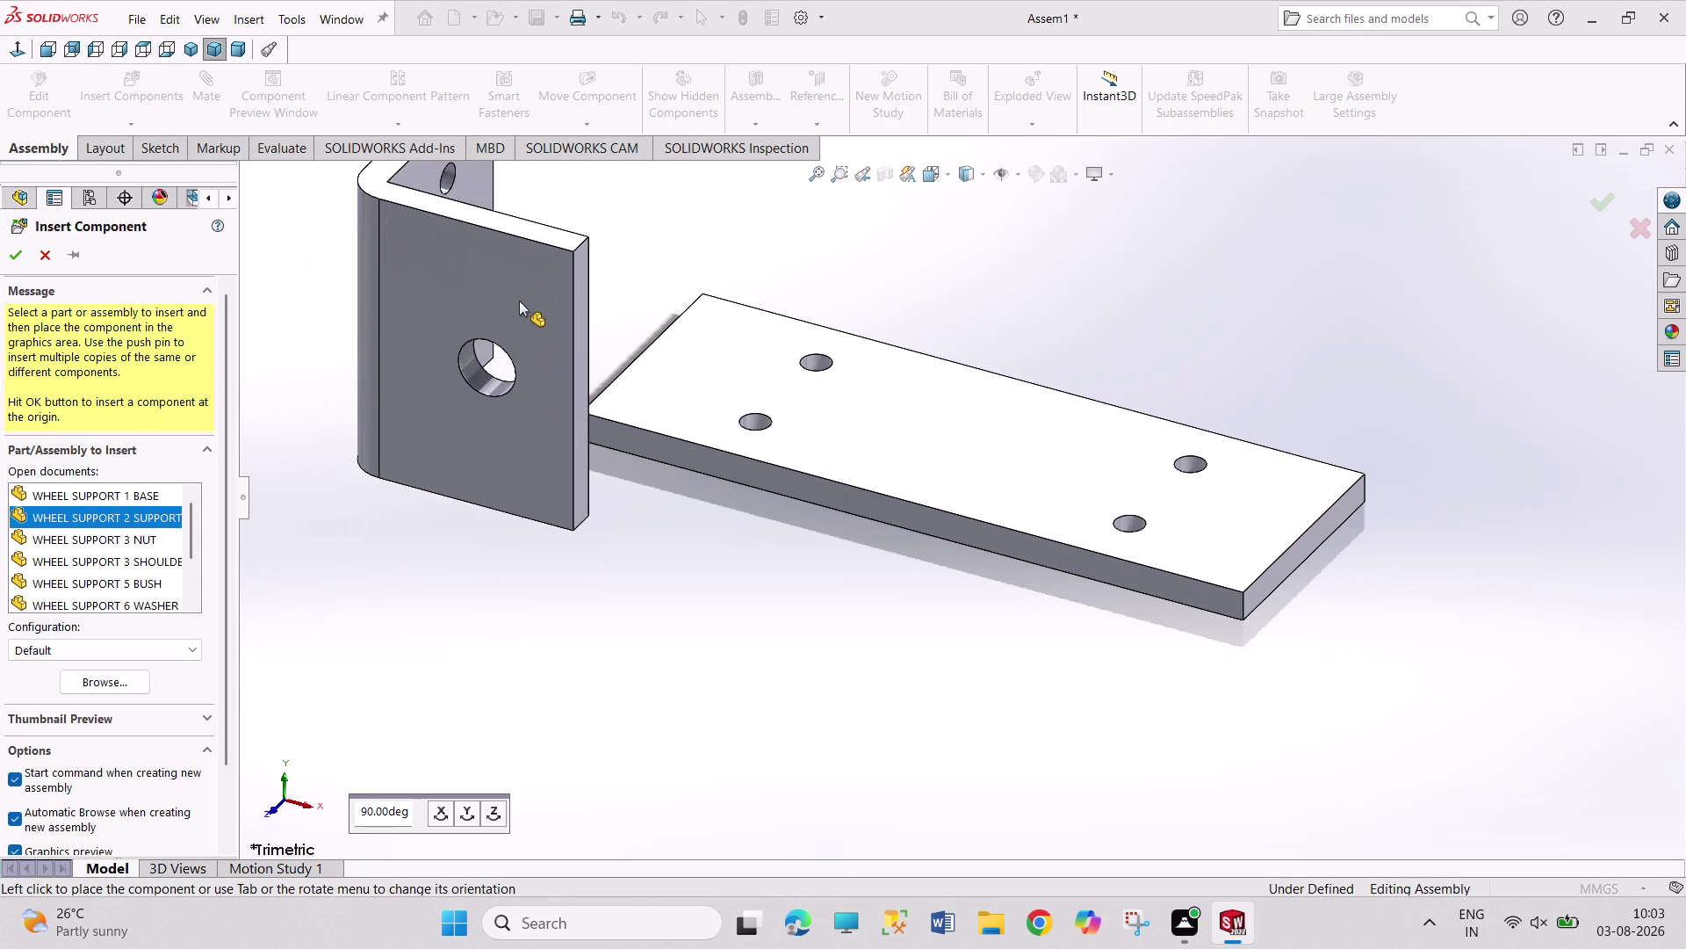
click(519, 300)
middle_drag(672, 615, 558, 603)
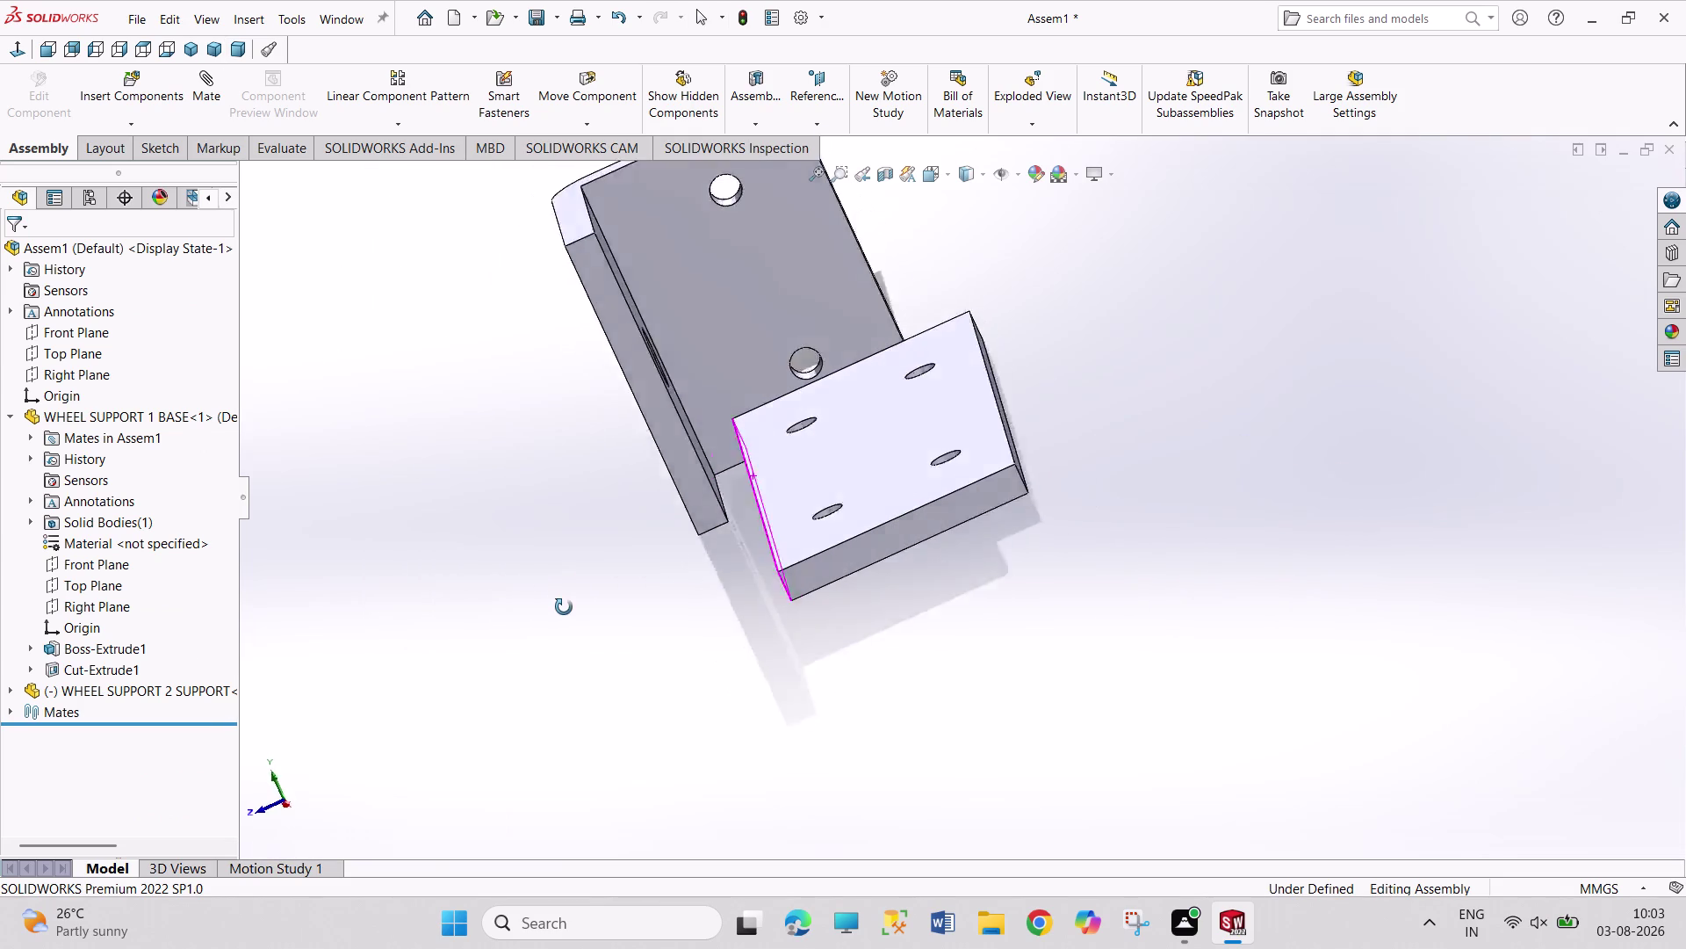
middle_drag(557, 602, 581, 616)
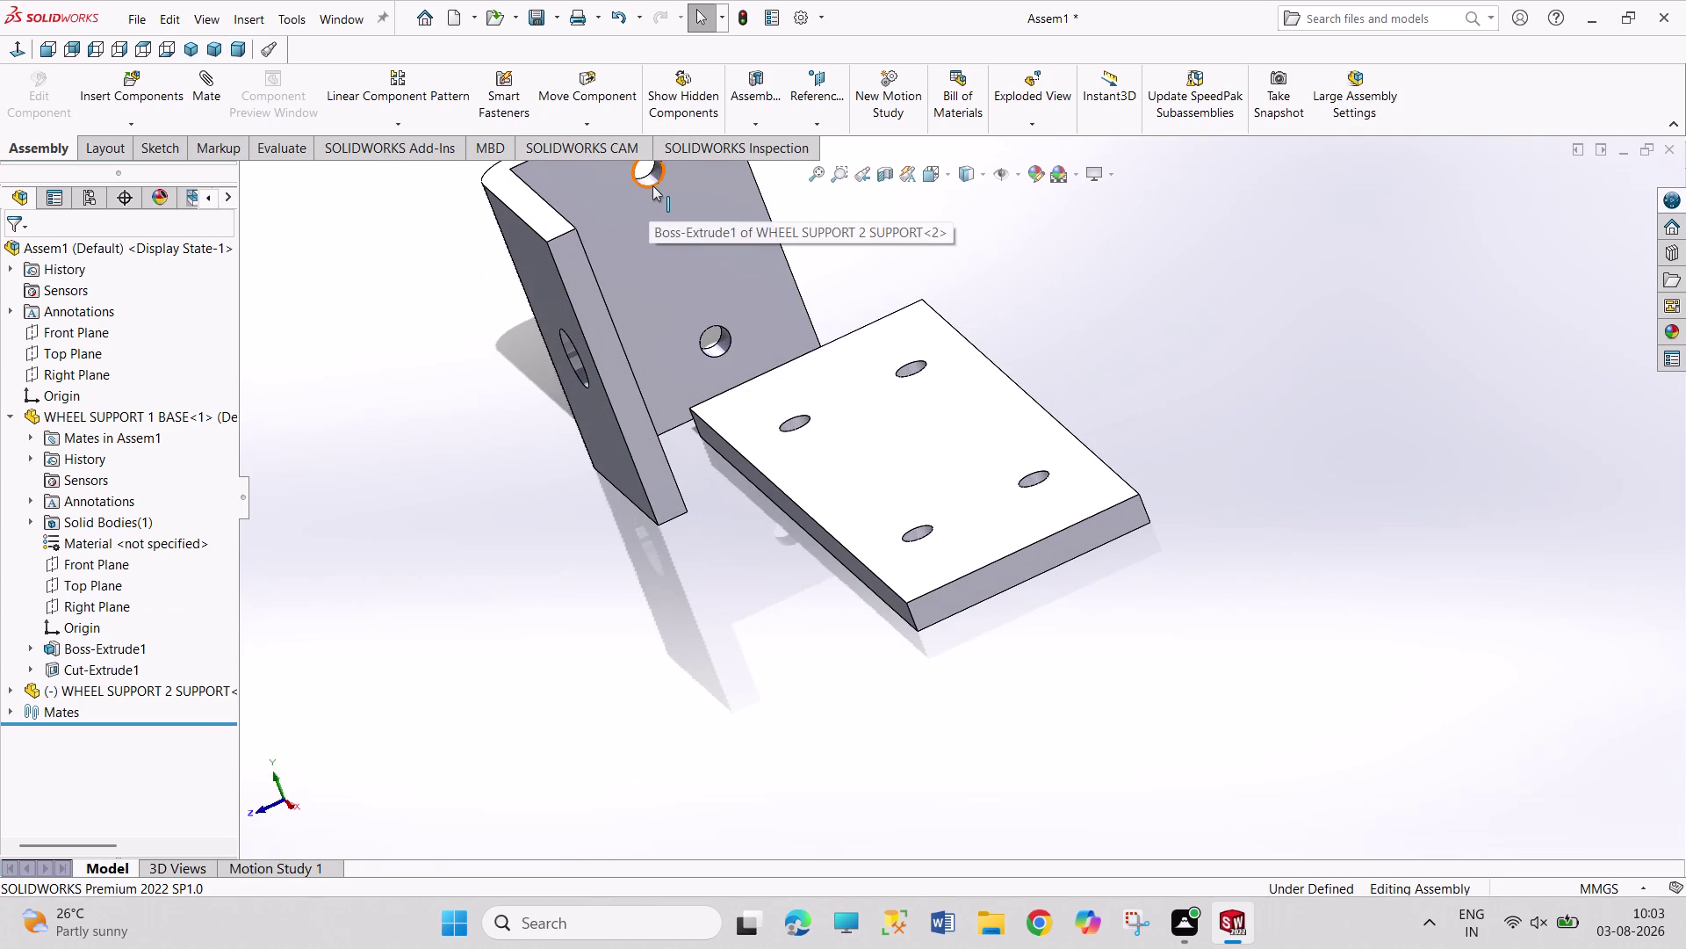
click(727, 350)
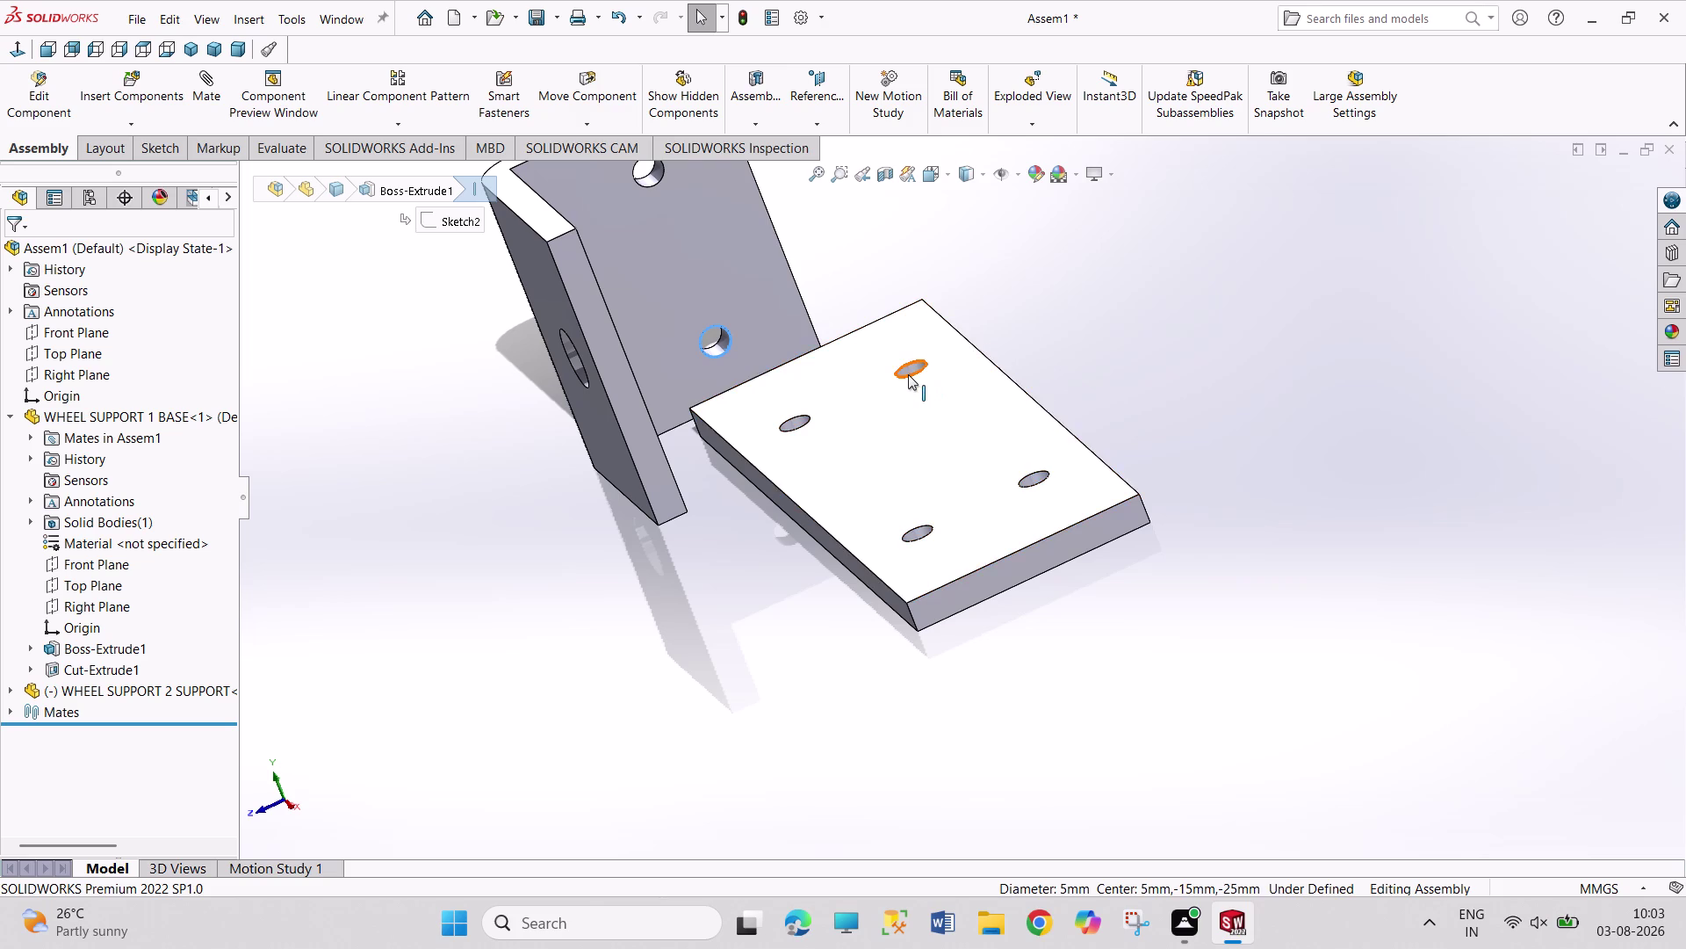
Make the support's leg hole concentric with the base plate.
click(908, 375)
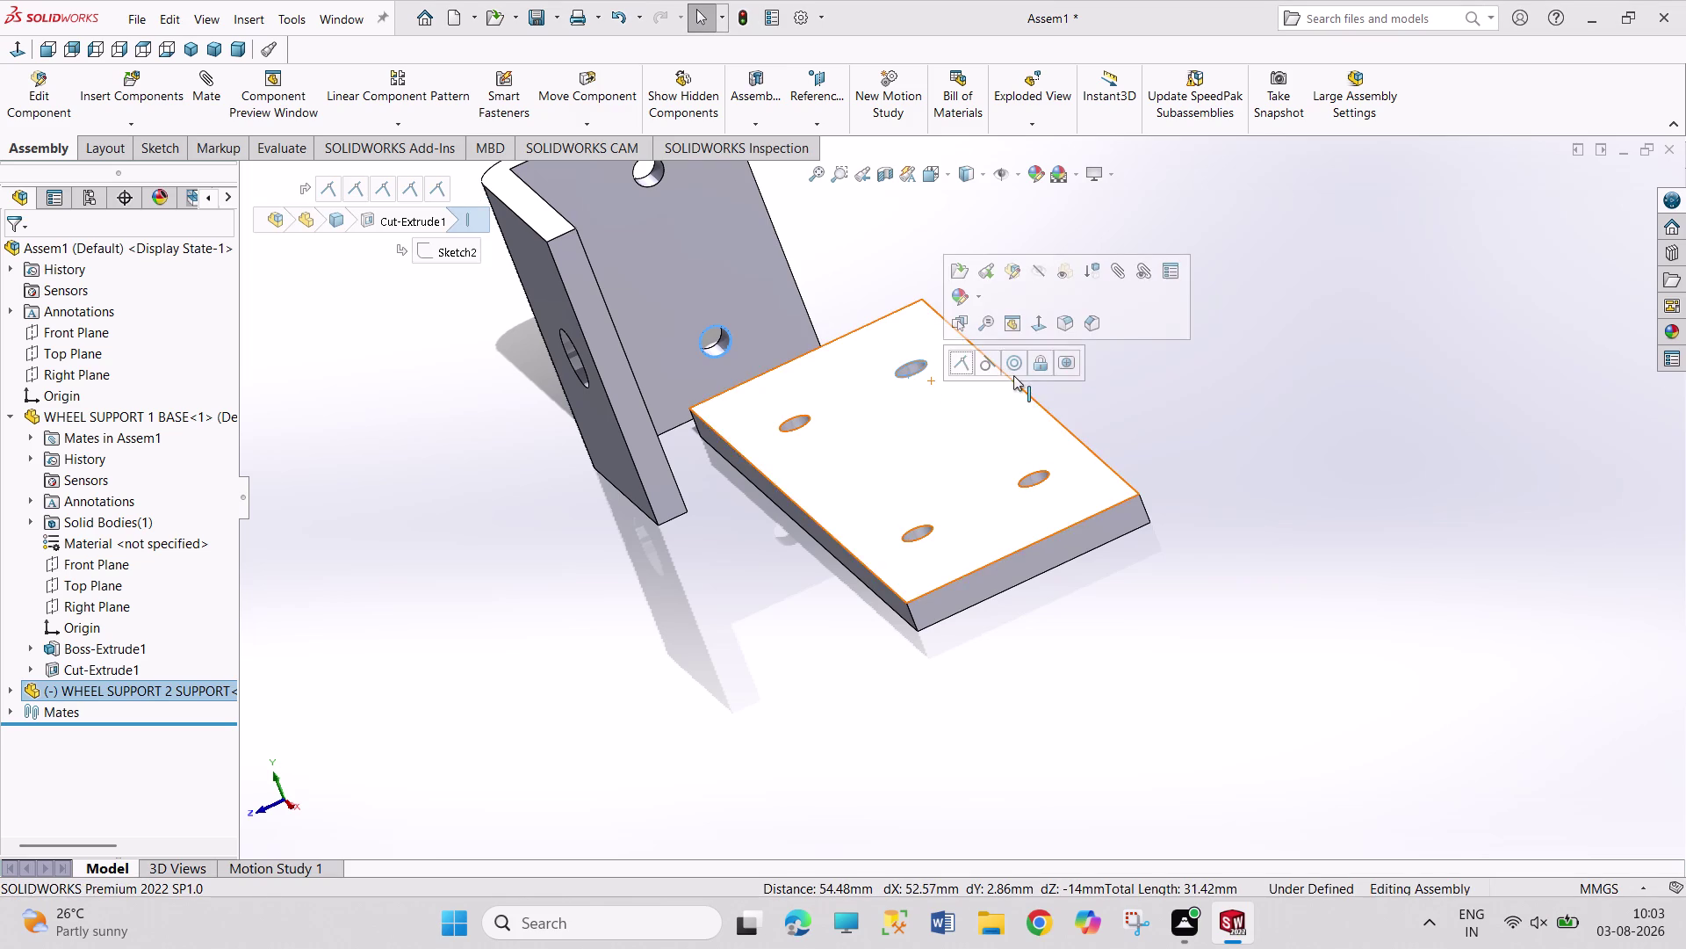
click(1016, 365)
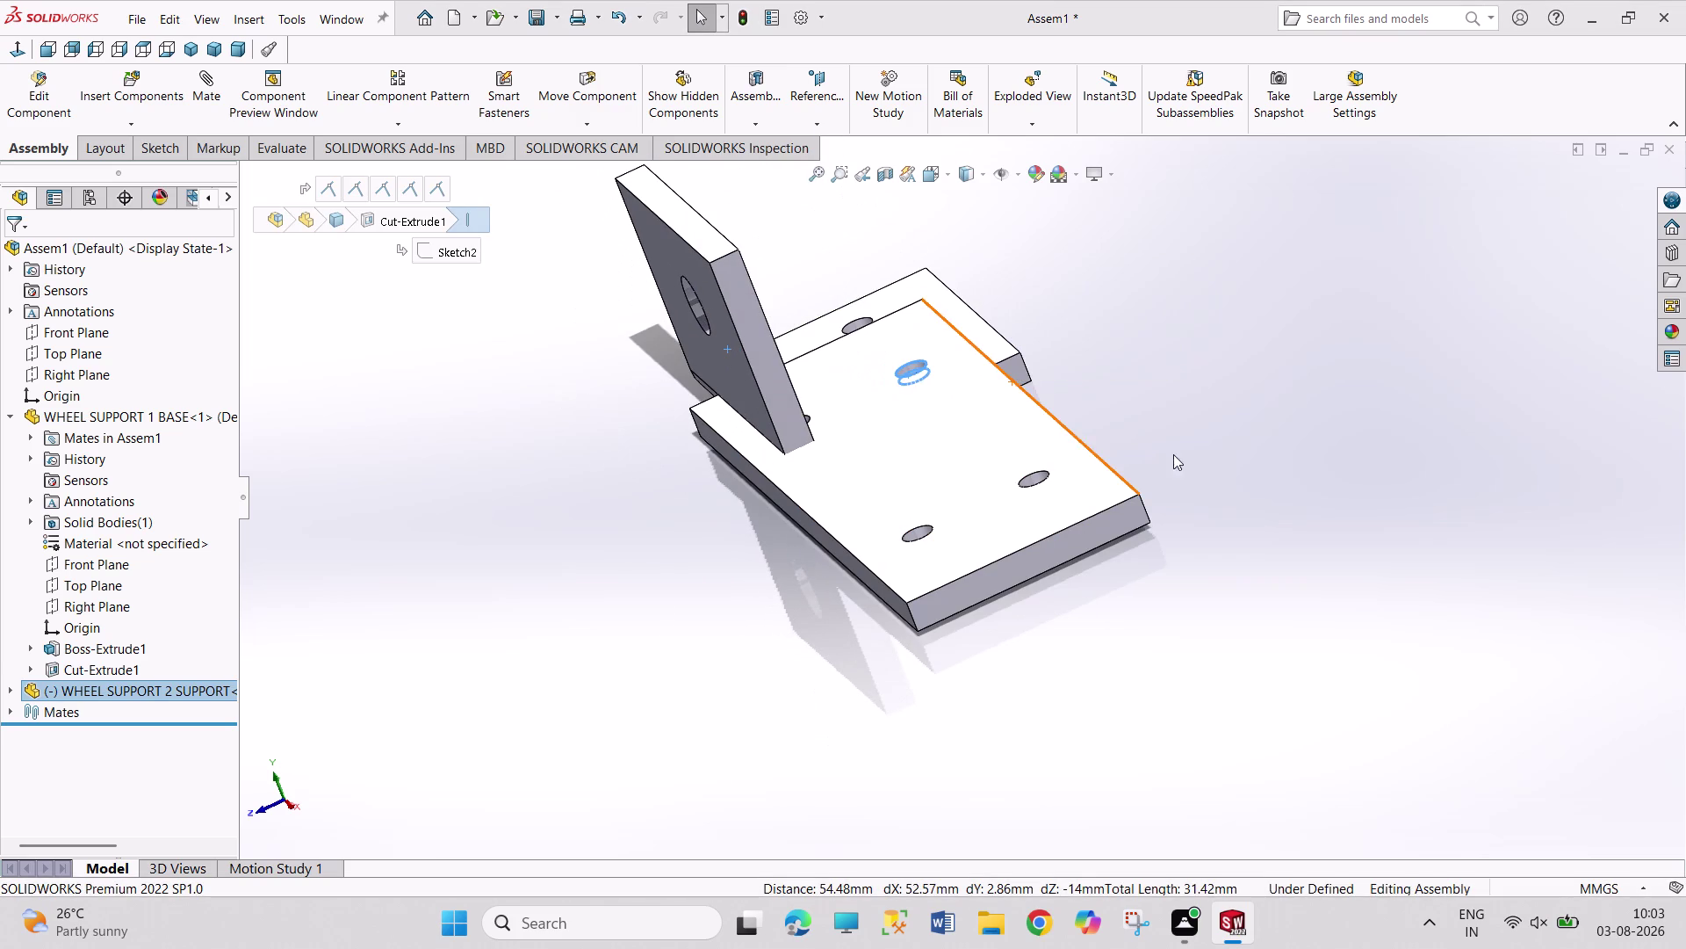
click(1195, 458)
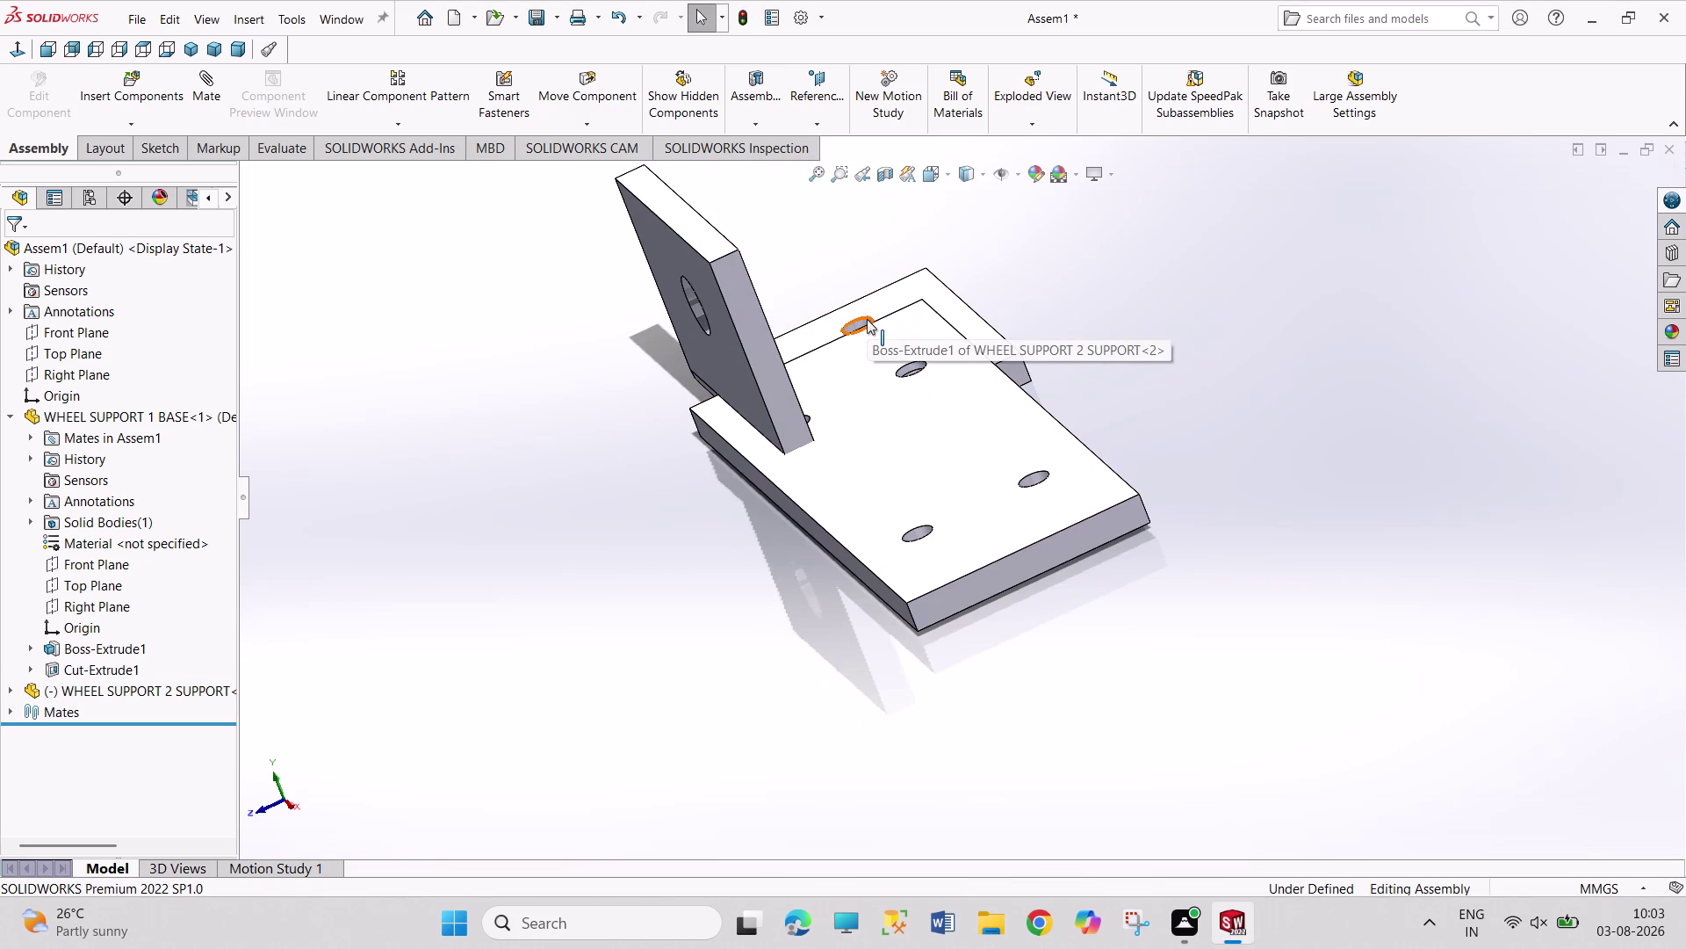
click(867, 319)
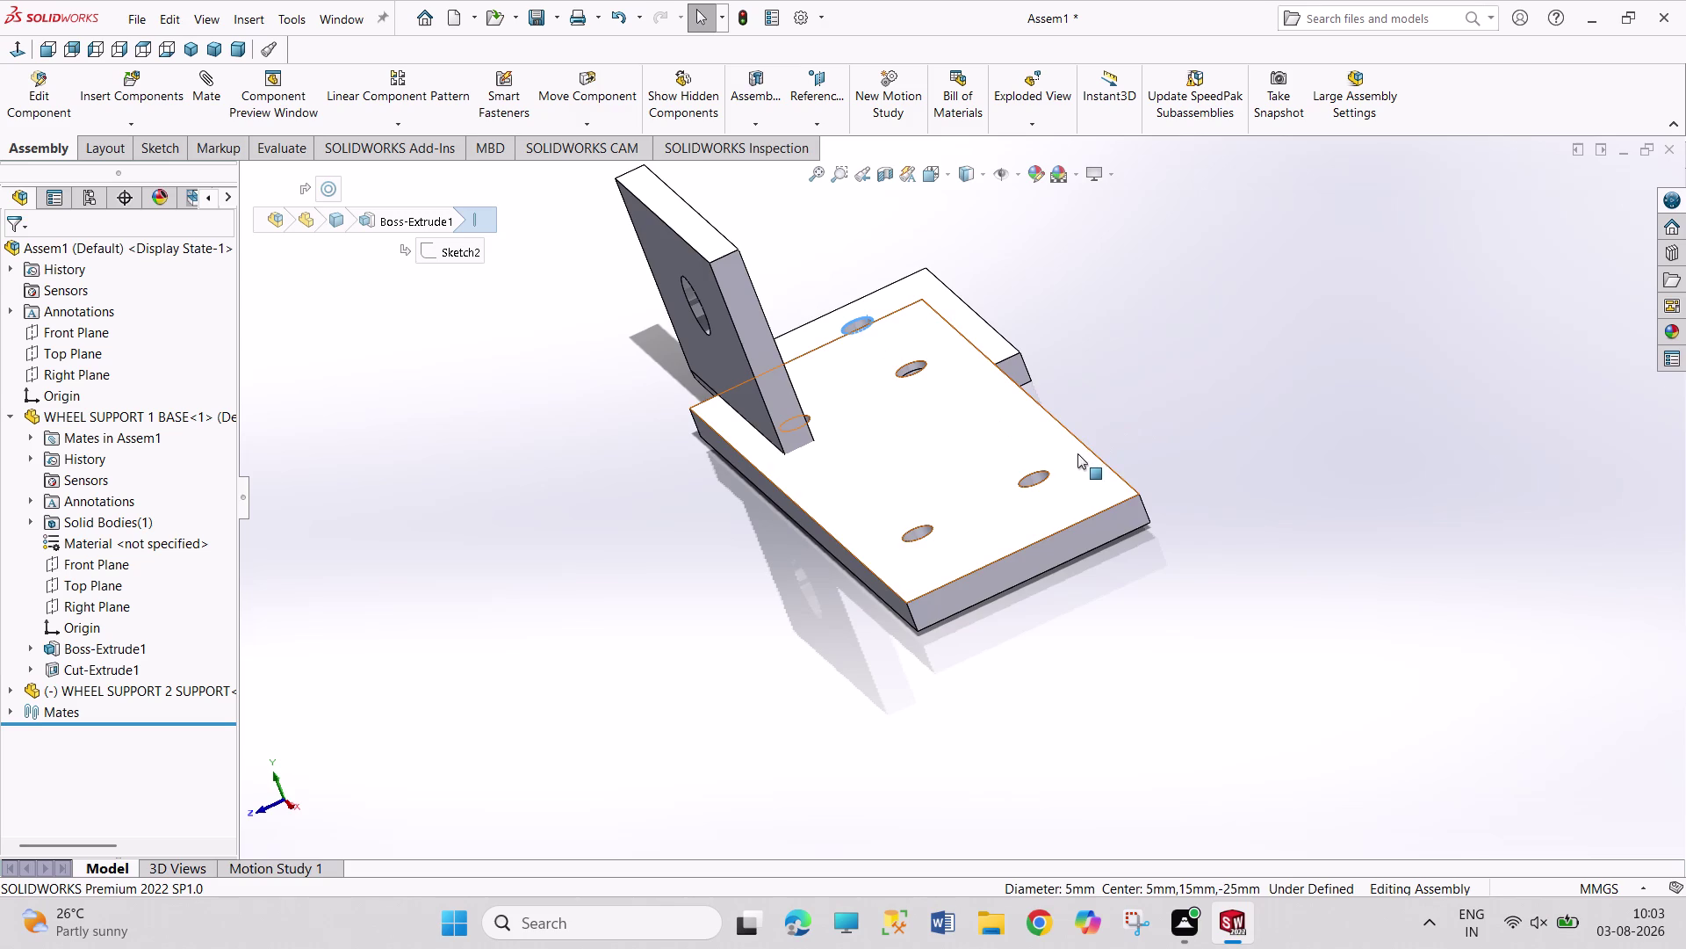
middle_drag(1166, 350, 1090, 375)
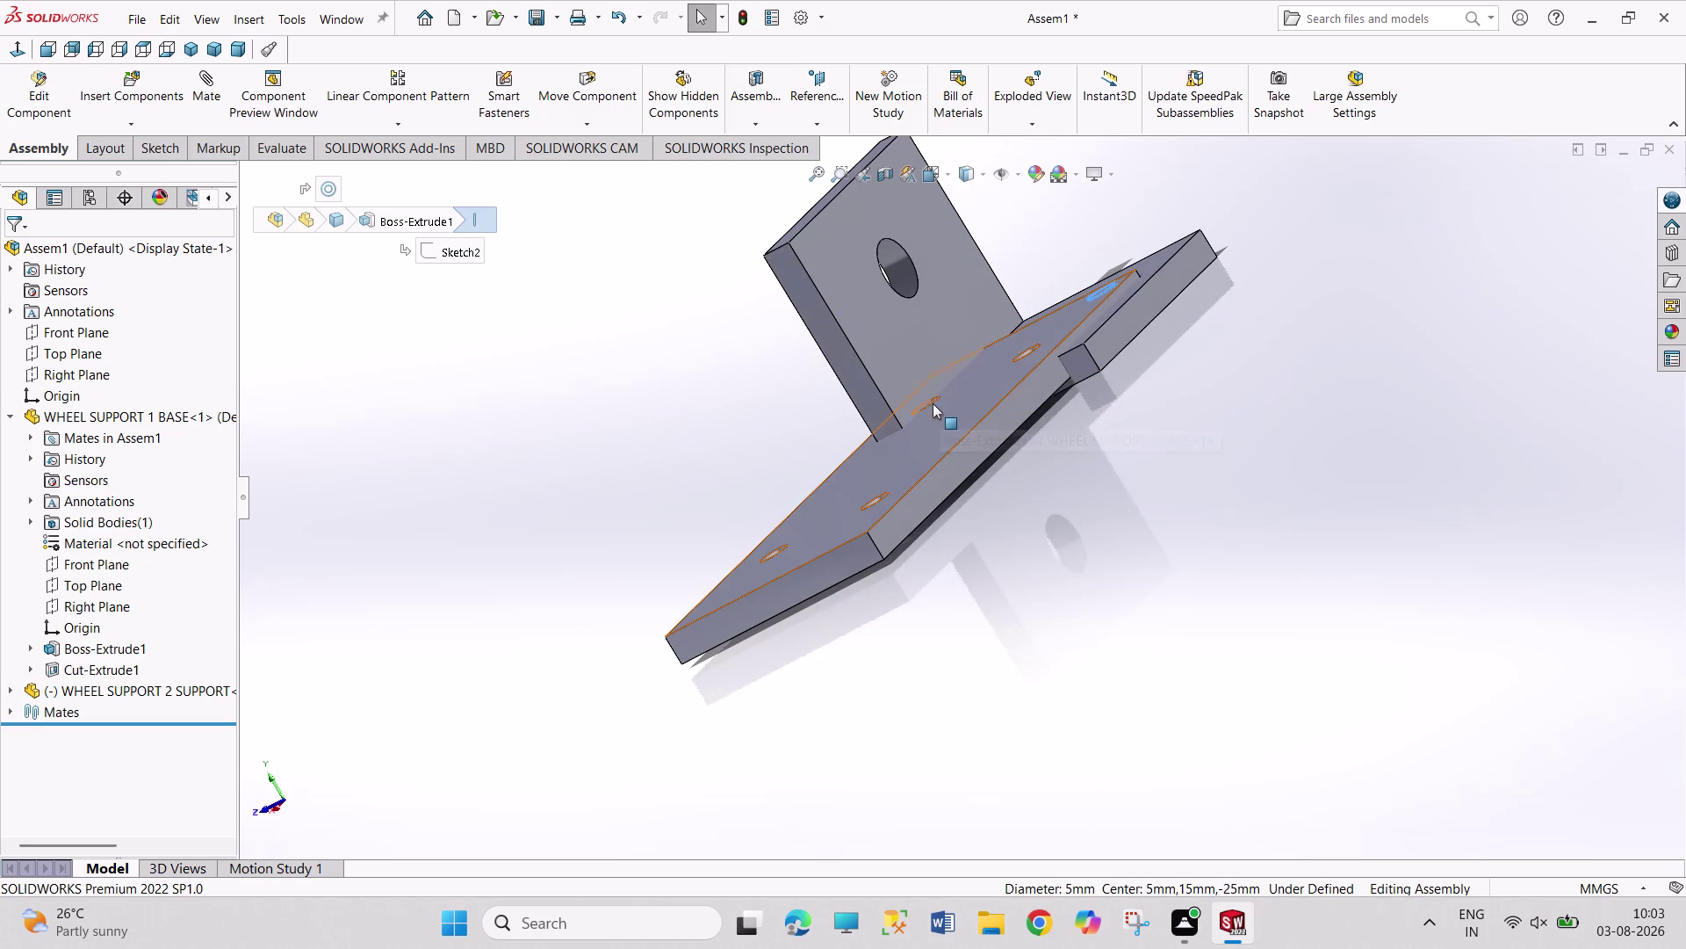
click(931, 404)
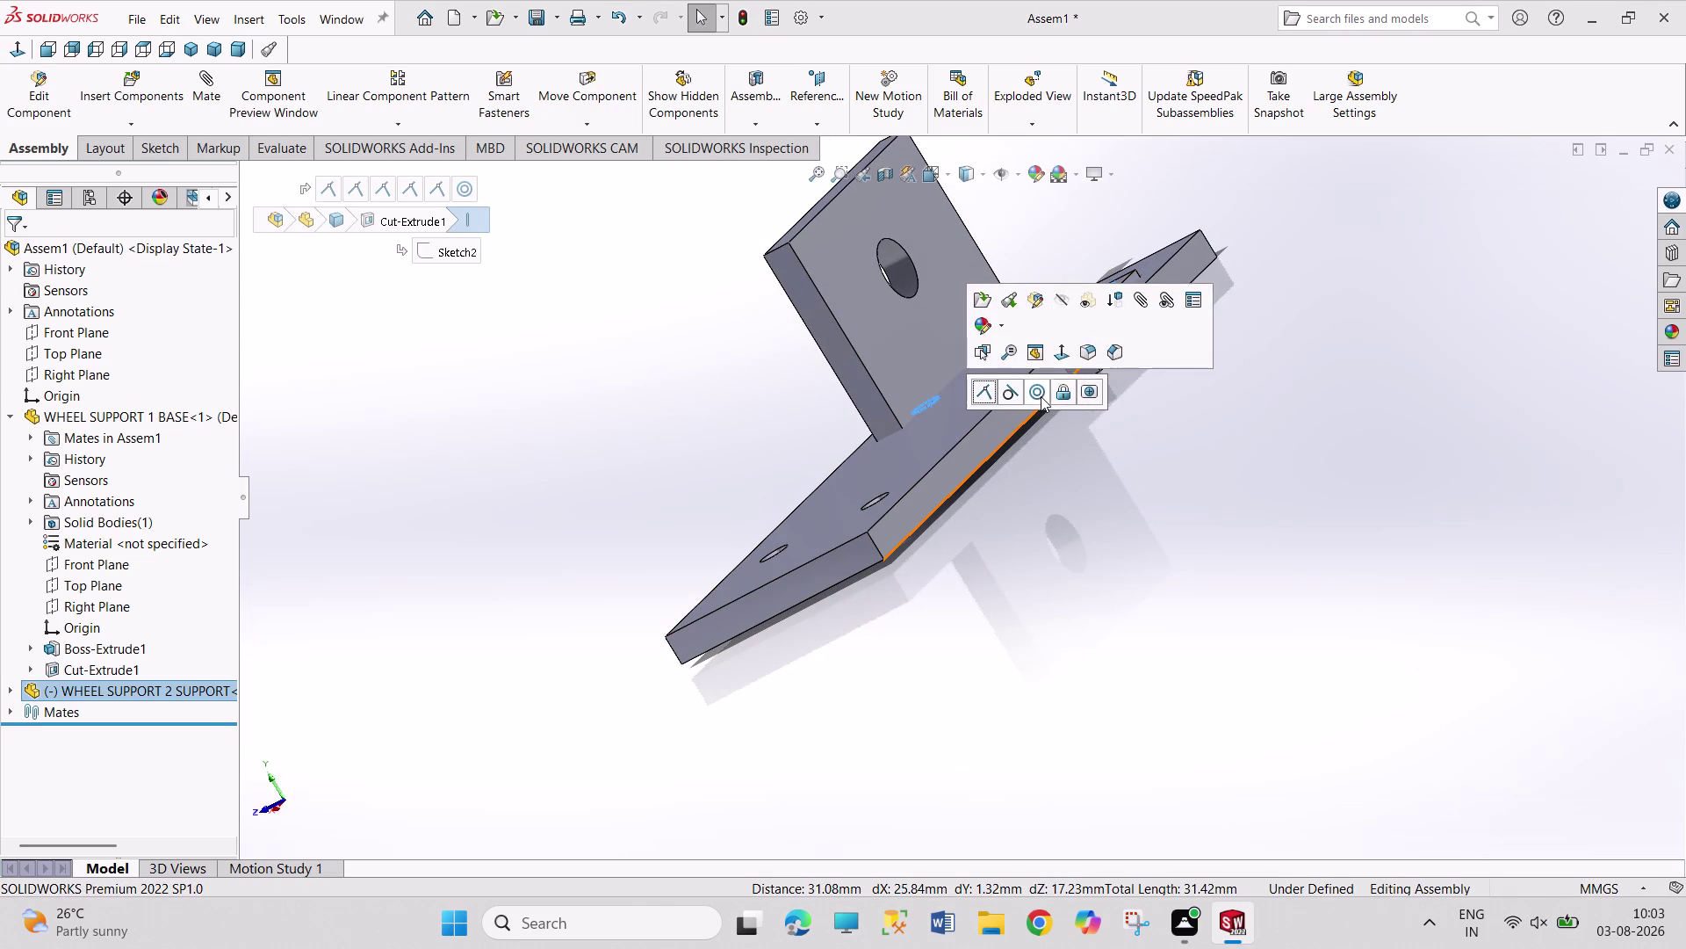
click(1041, 396)
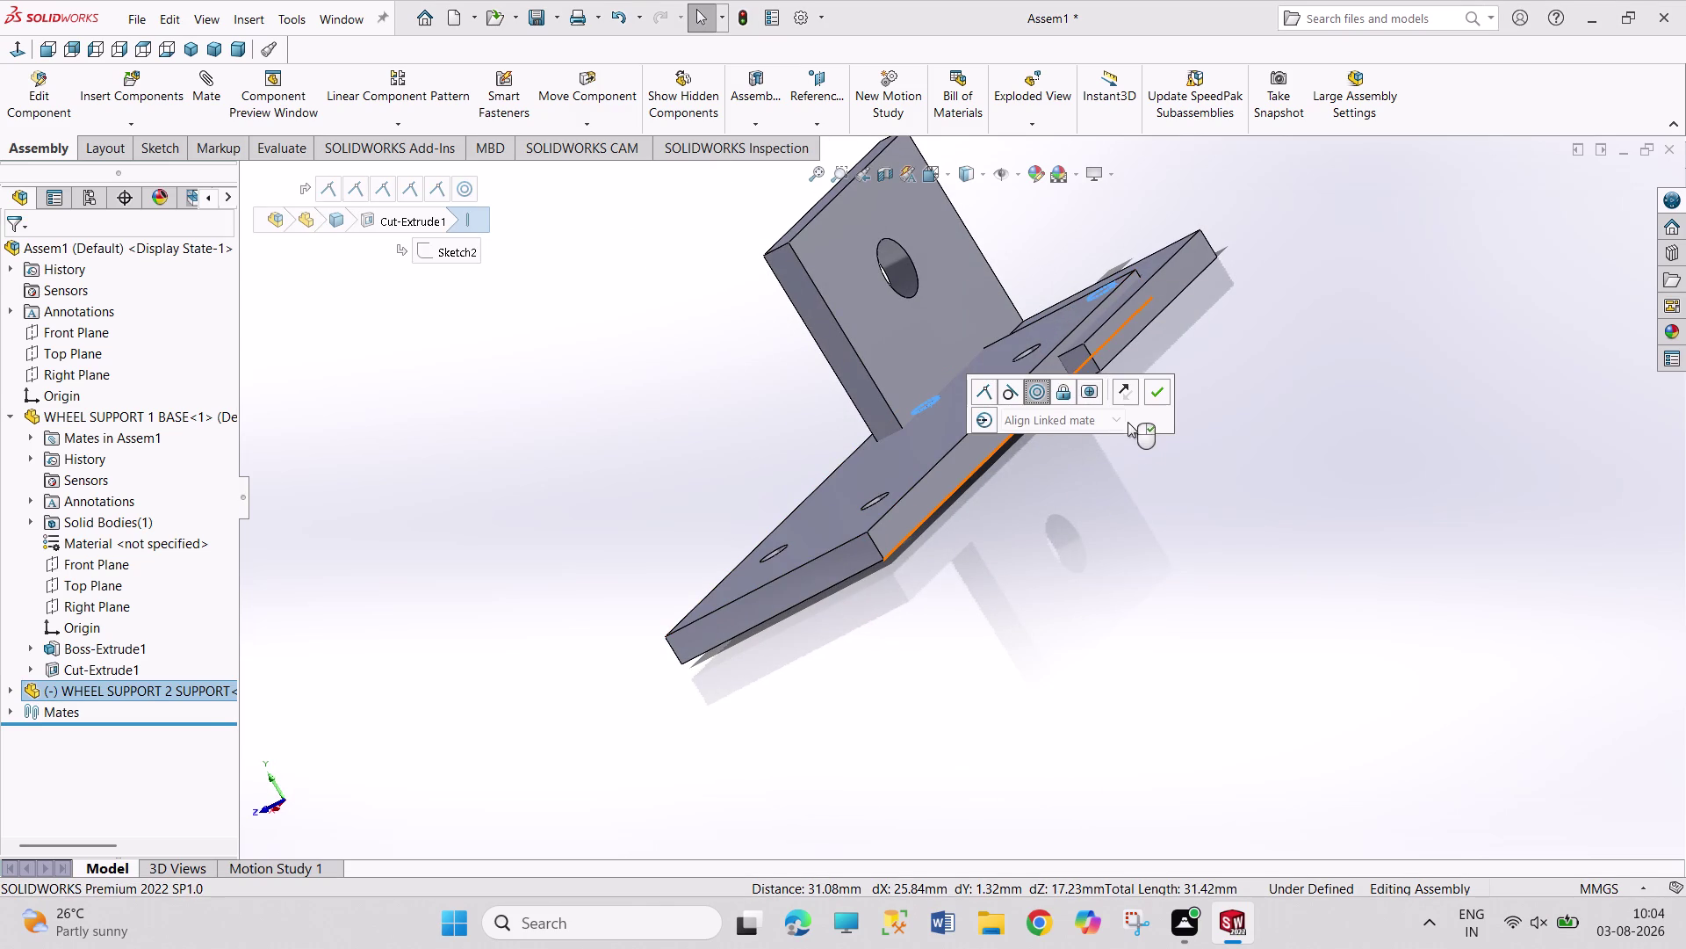
click(1092, 508)
Clear the selection and orbit around the assembly to inspect the mate.
key(Escape)
key(Escape)
key(Escape)
middle_drag(650, 432, 561, 325)
click(1065, 379)
middle_drag(641, 509, 642, 560)
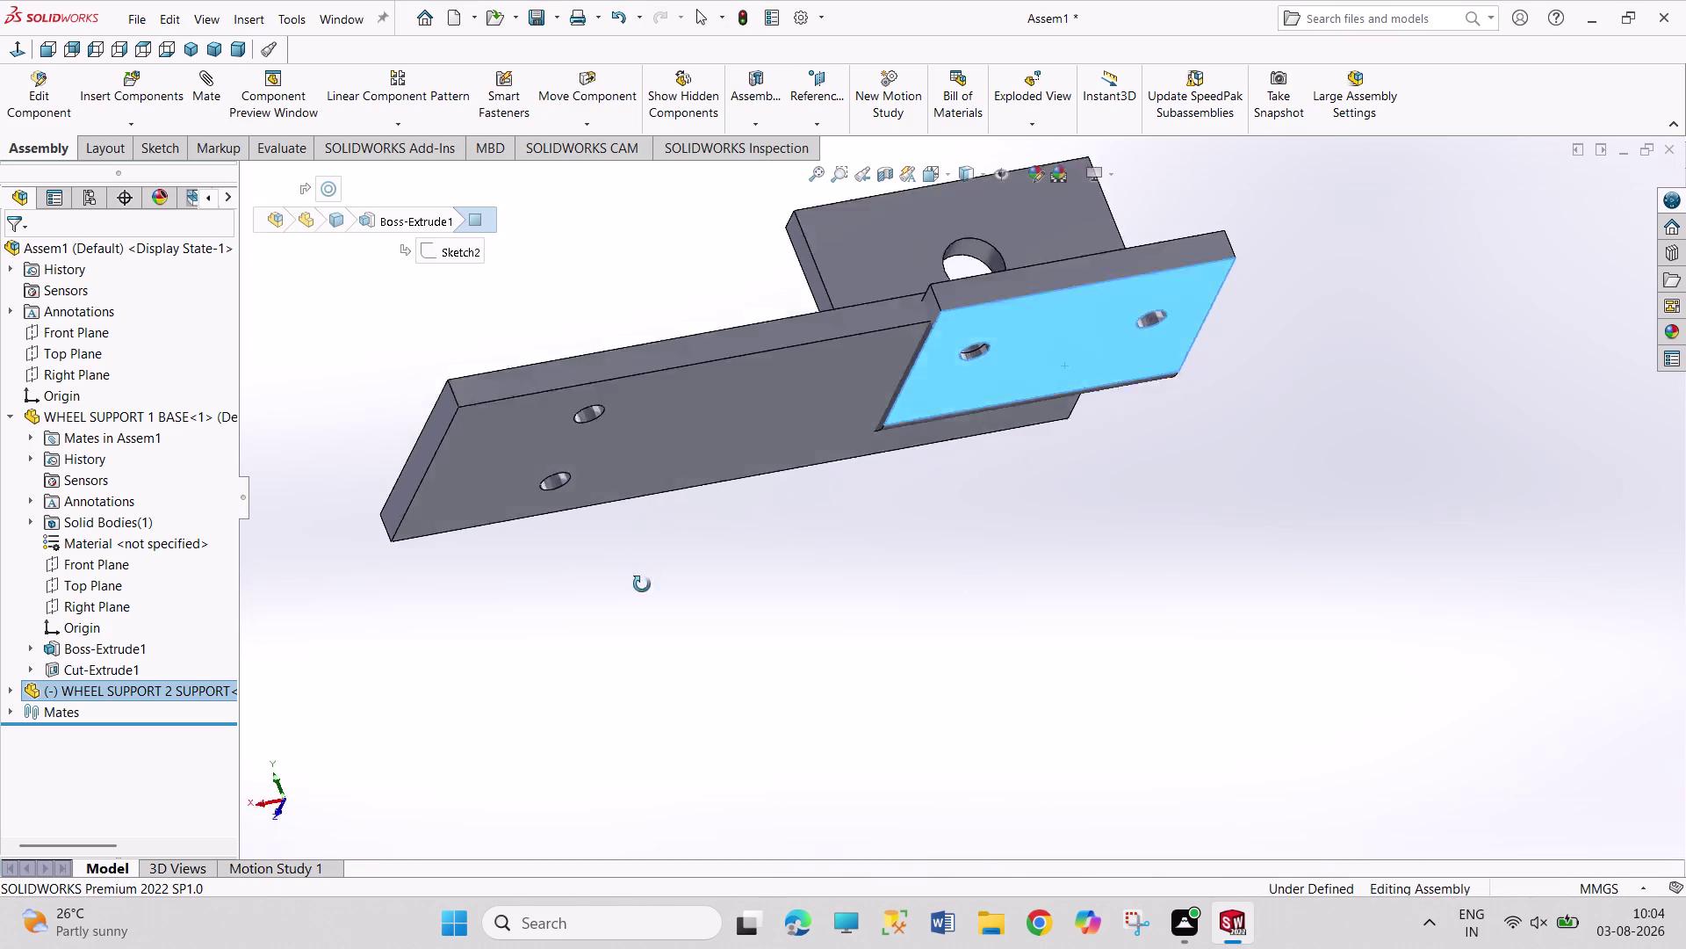
Orbit around the plate and support to inspect their tops and undersides.
middle_drag(642, 559, 672, 841)
click(792, 366)
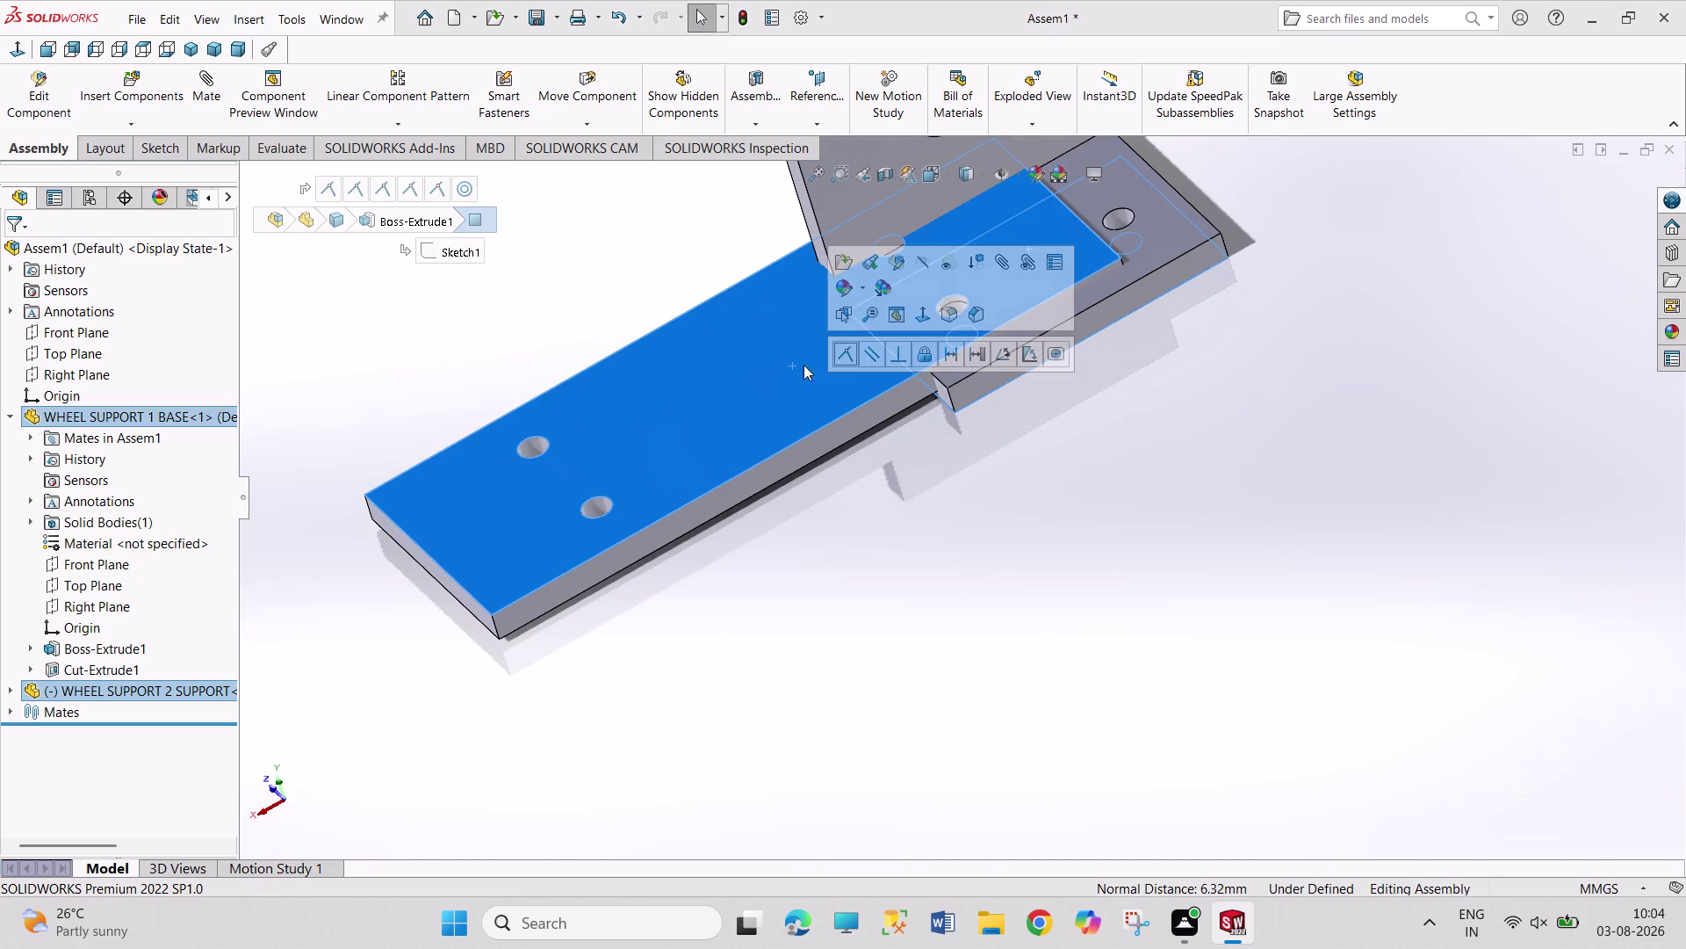
click(847, 352)
click(953, 583)
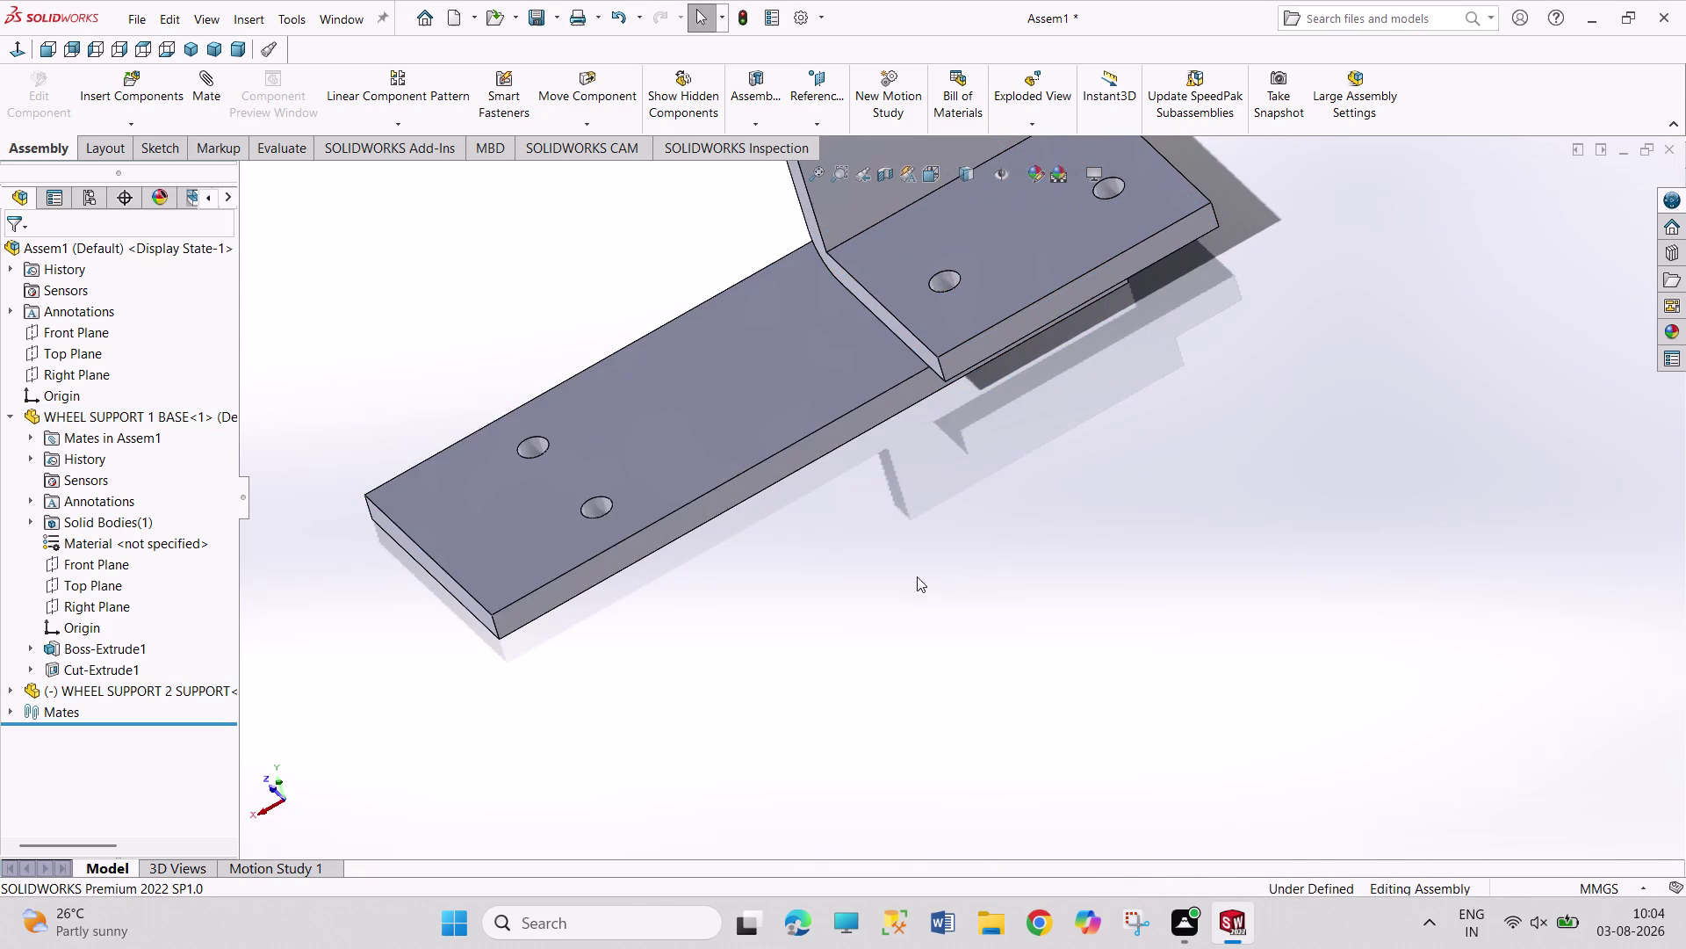
scroll(up, 3)
middle_drag(506, 356, 580, 398)
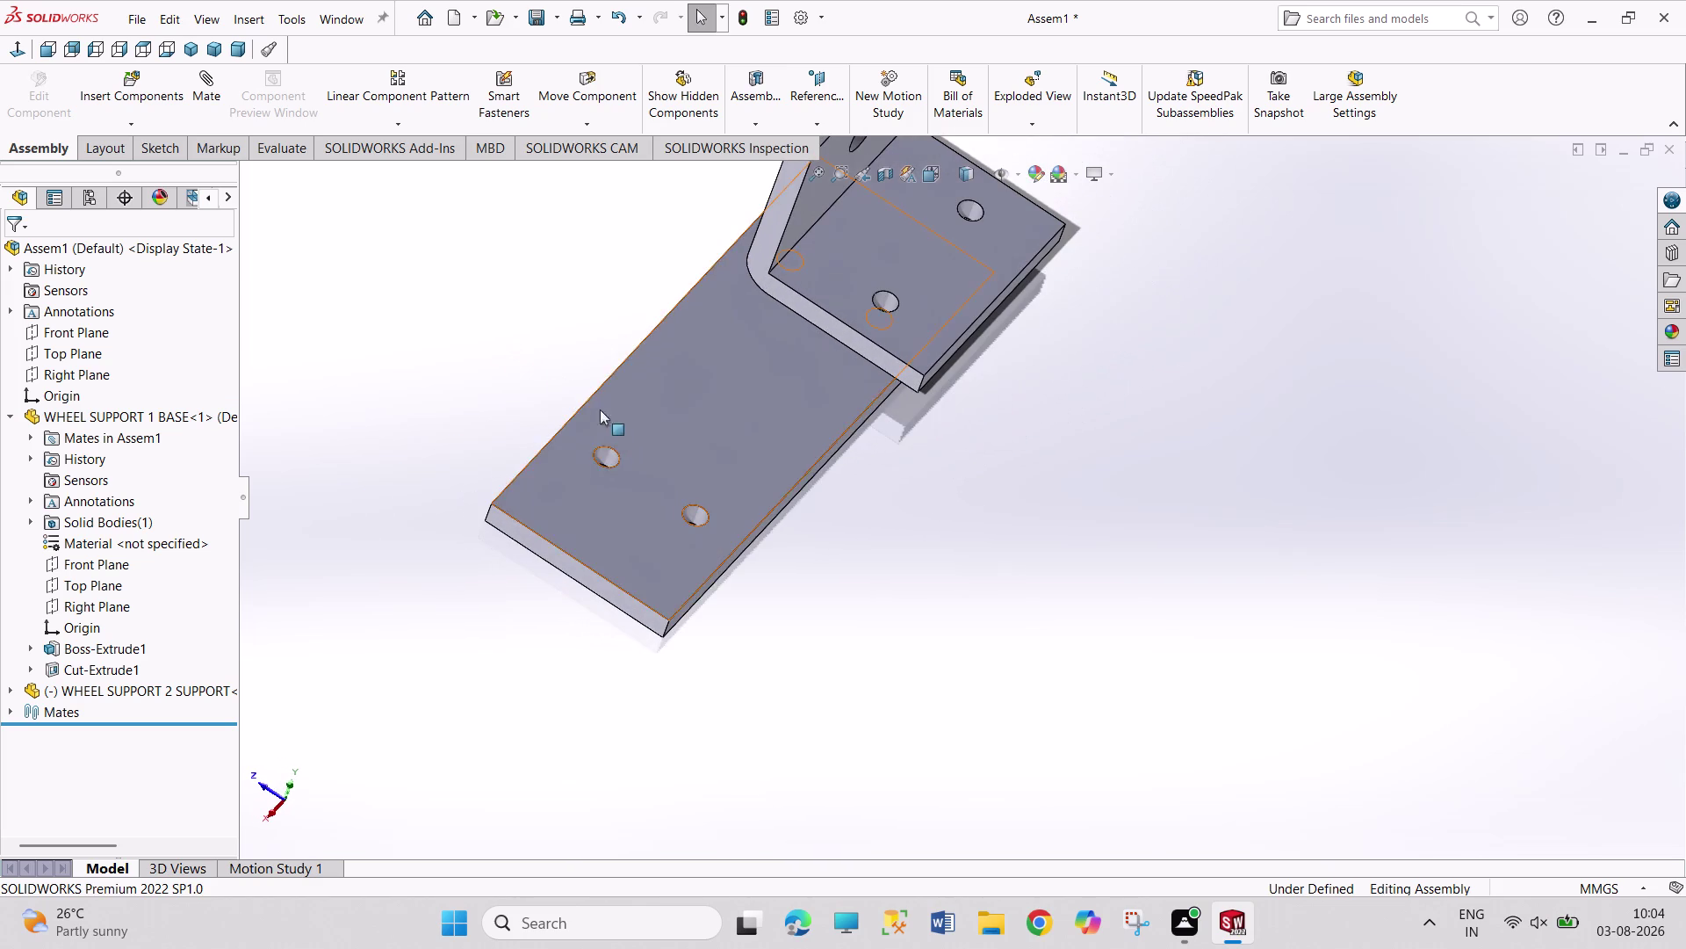
middle_drag(471, 335, 519, 422)
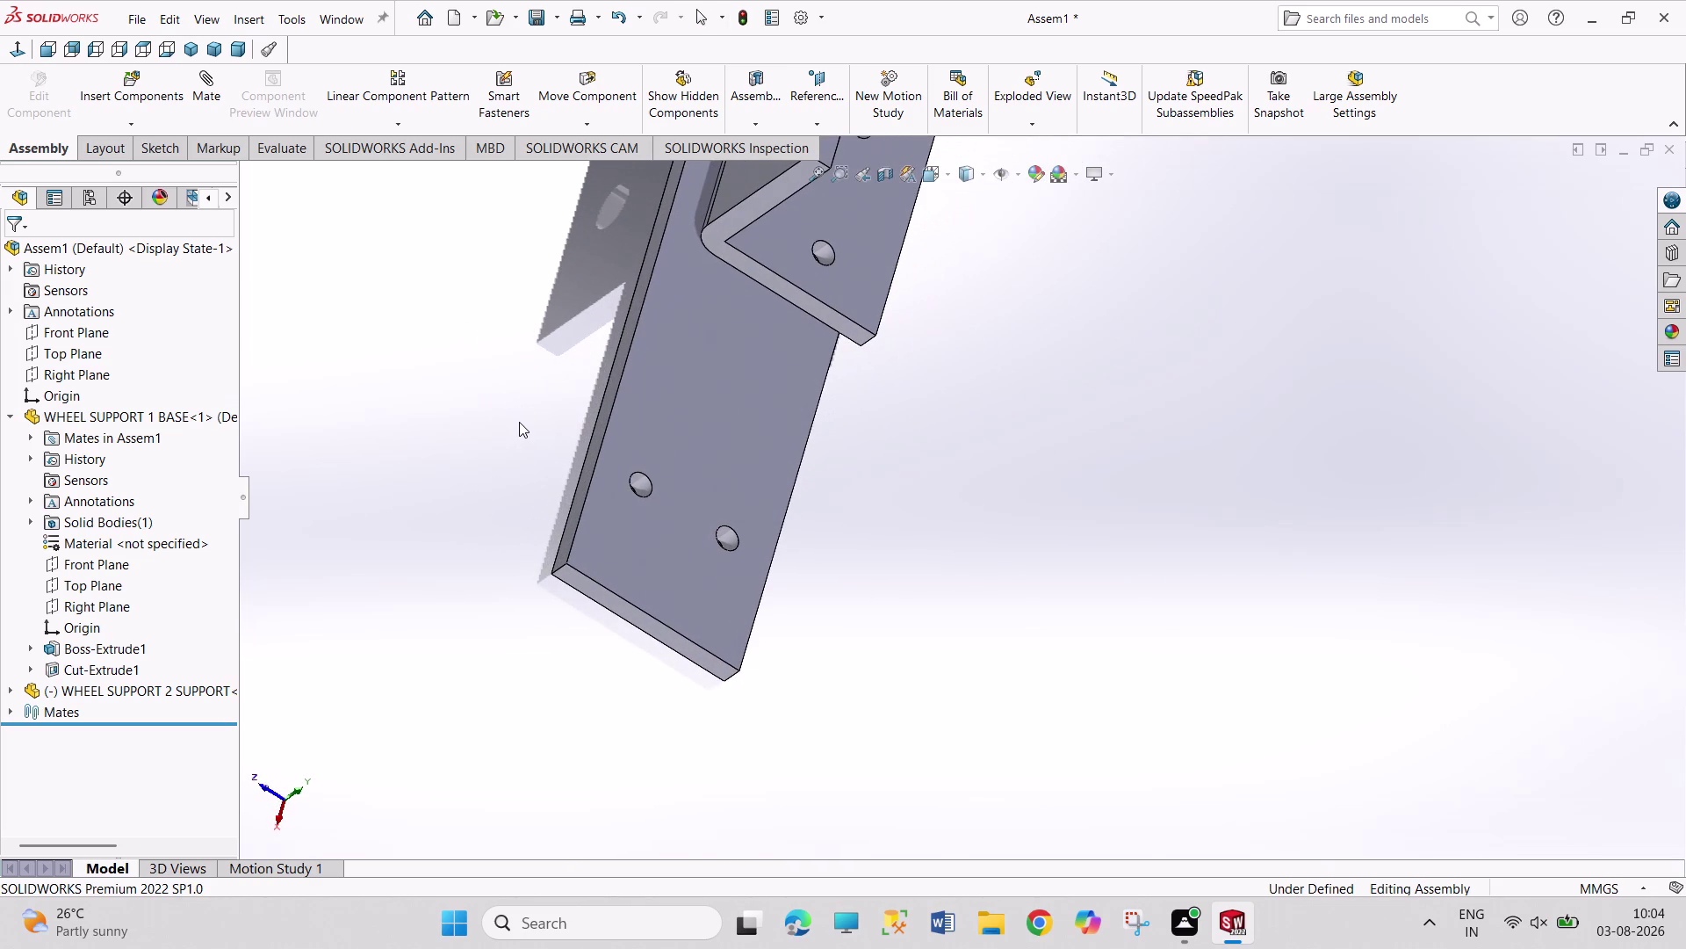
middle_drag(519, 422, 309, 310)
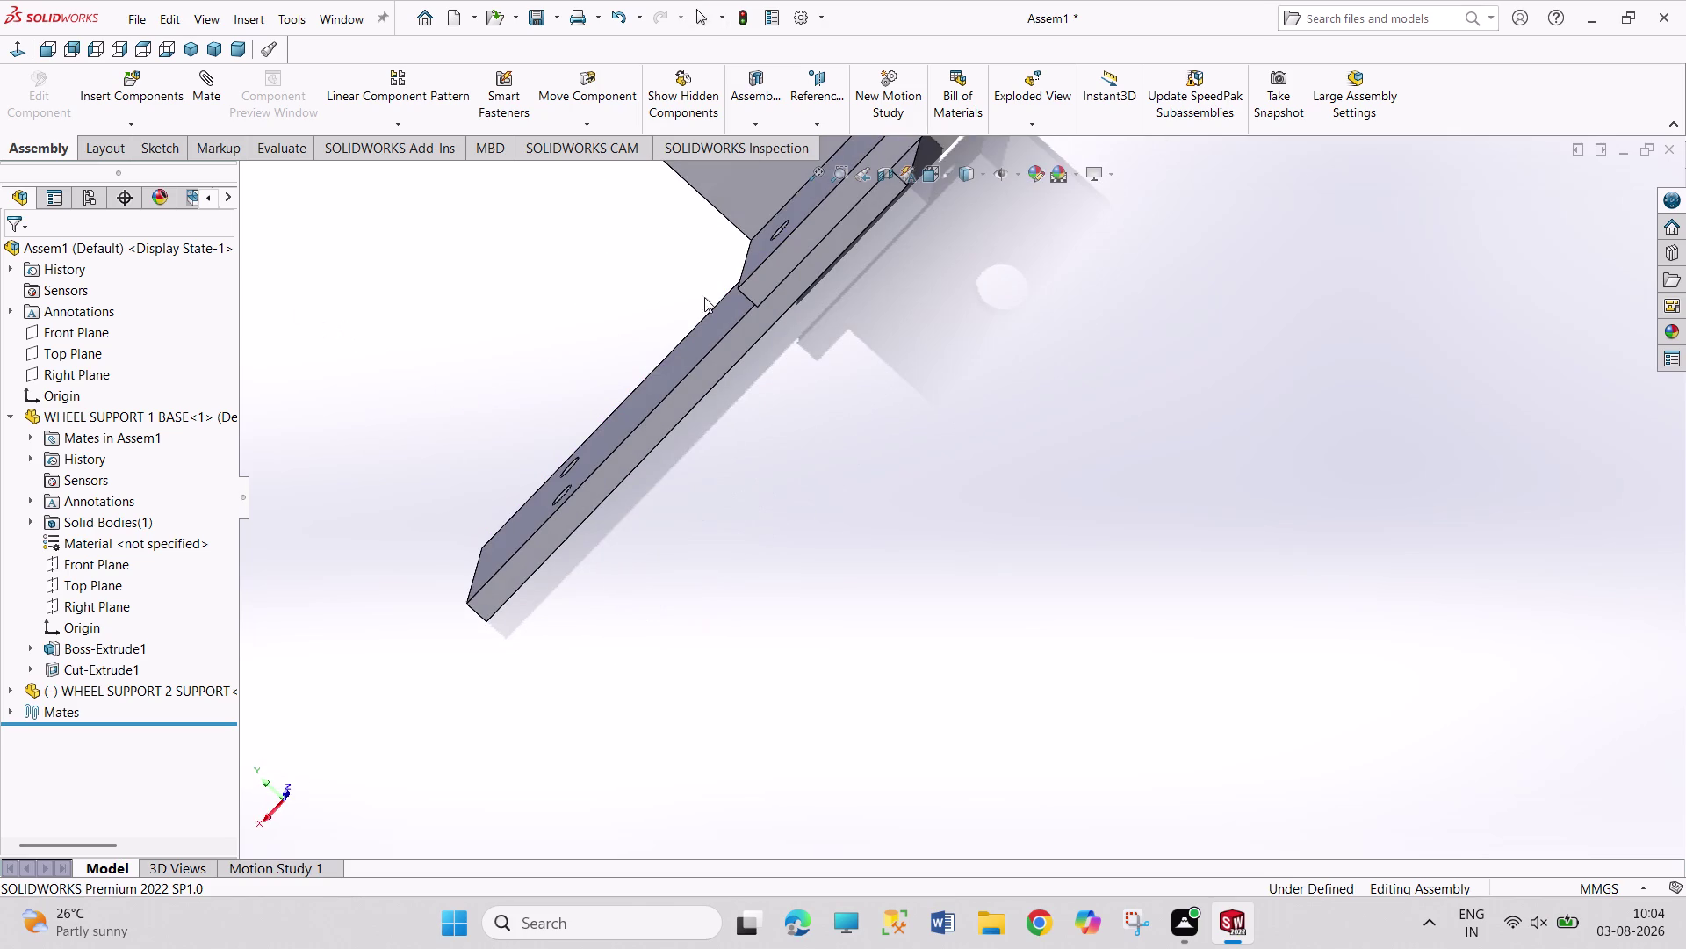
middle_drag(1213, 225, 1193, 394)
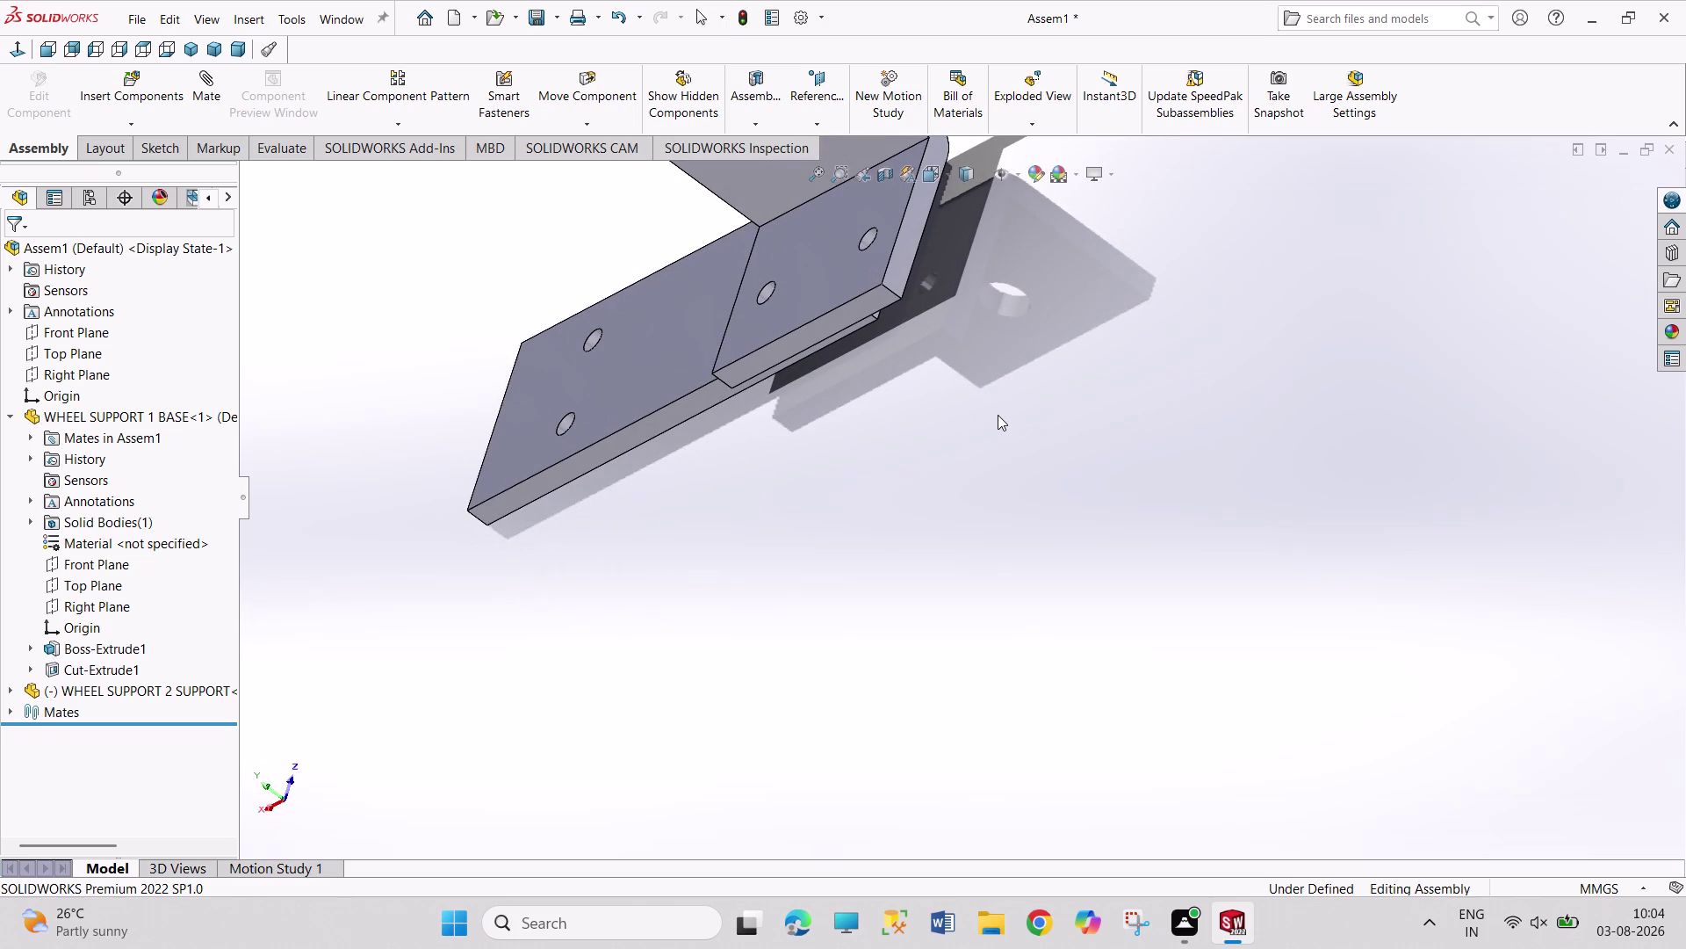
Undo back to a fully defined base plate without the support bracket.
key(ctrl+z)
key(ctrl+z)
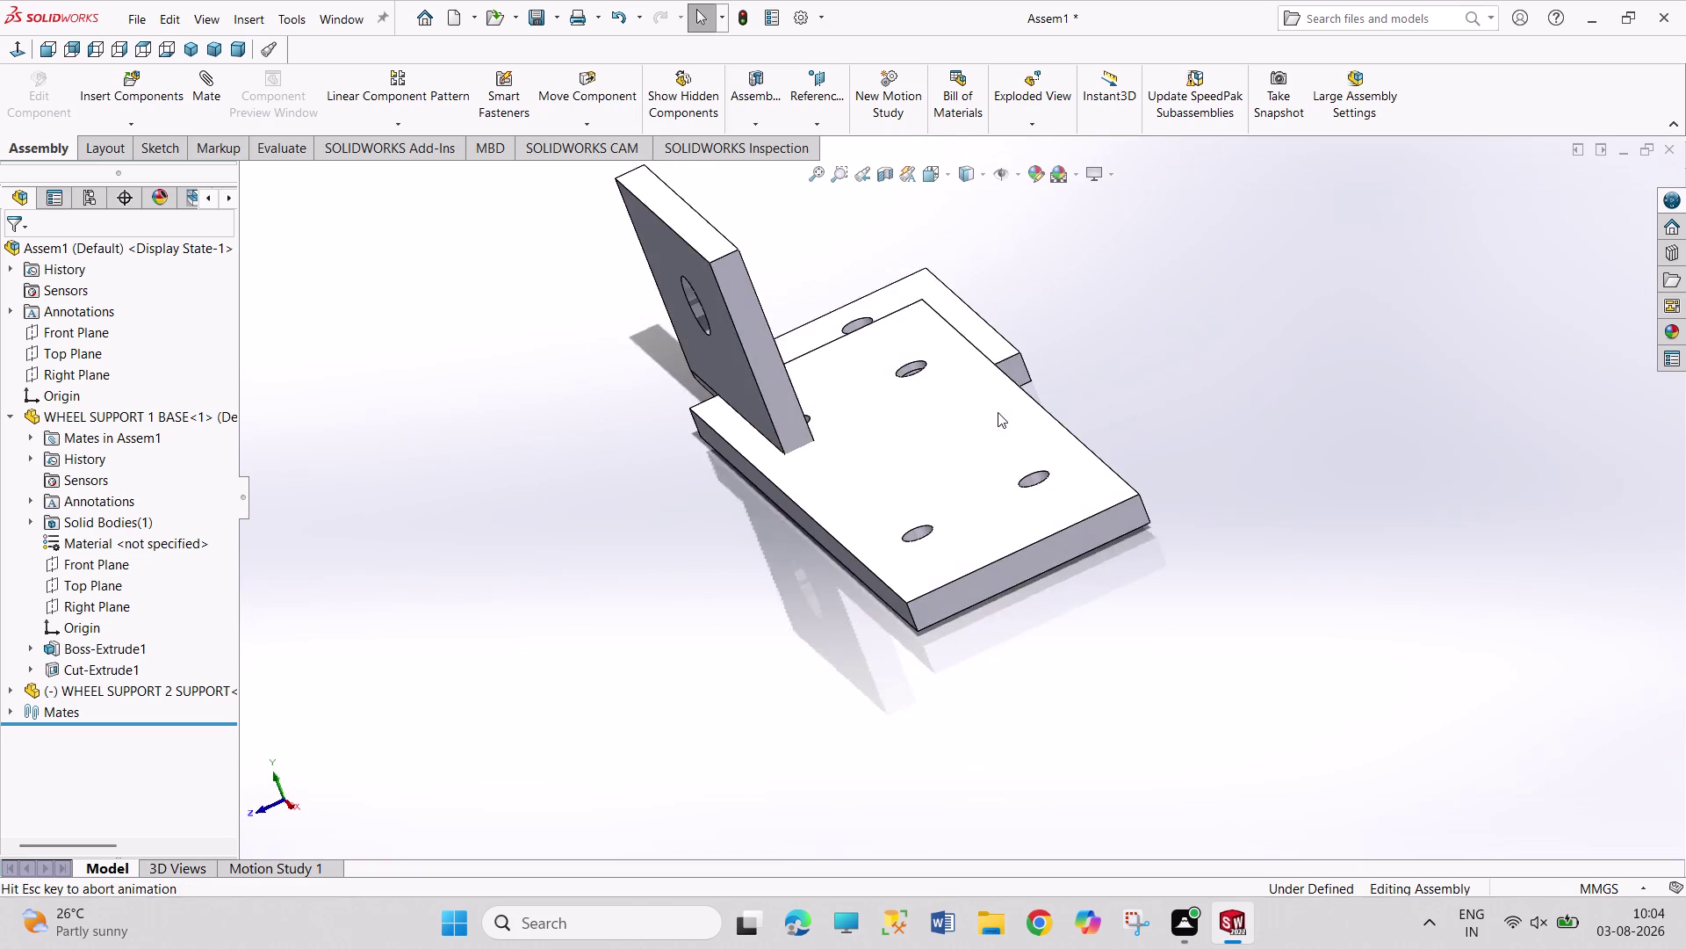
key(ctrl+z)
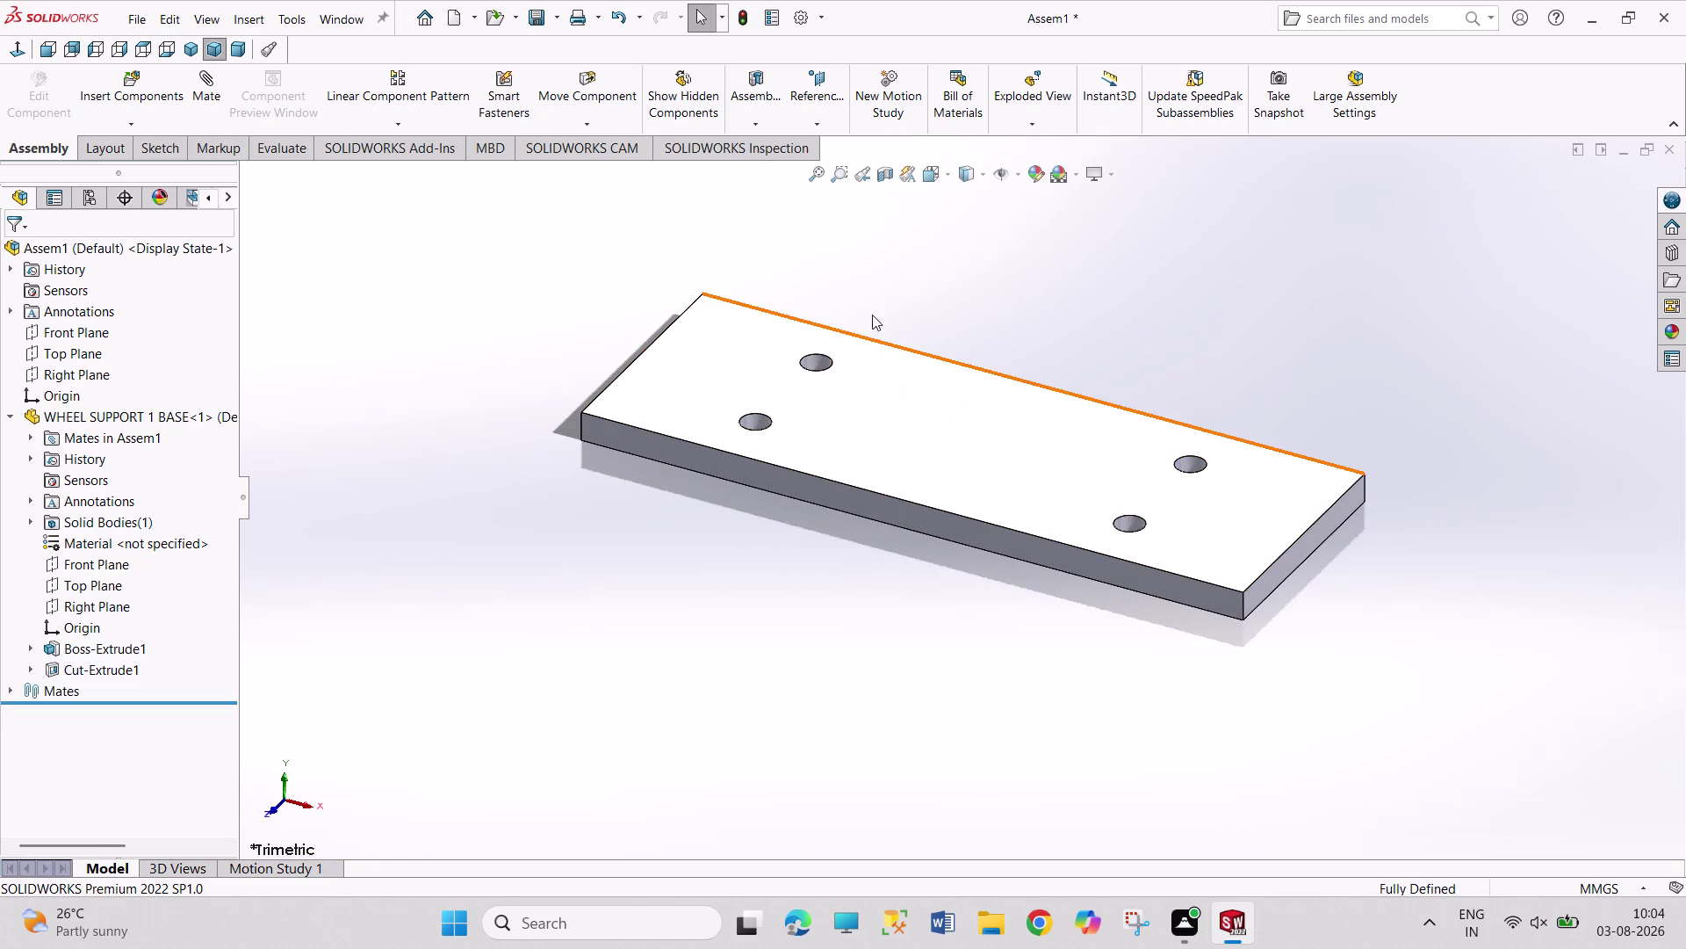
Insert WHEEL SUPPORT 2 SUPPORT into the assembly and orbit to check it against the base.
scroll(down, 3)
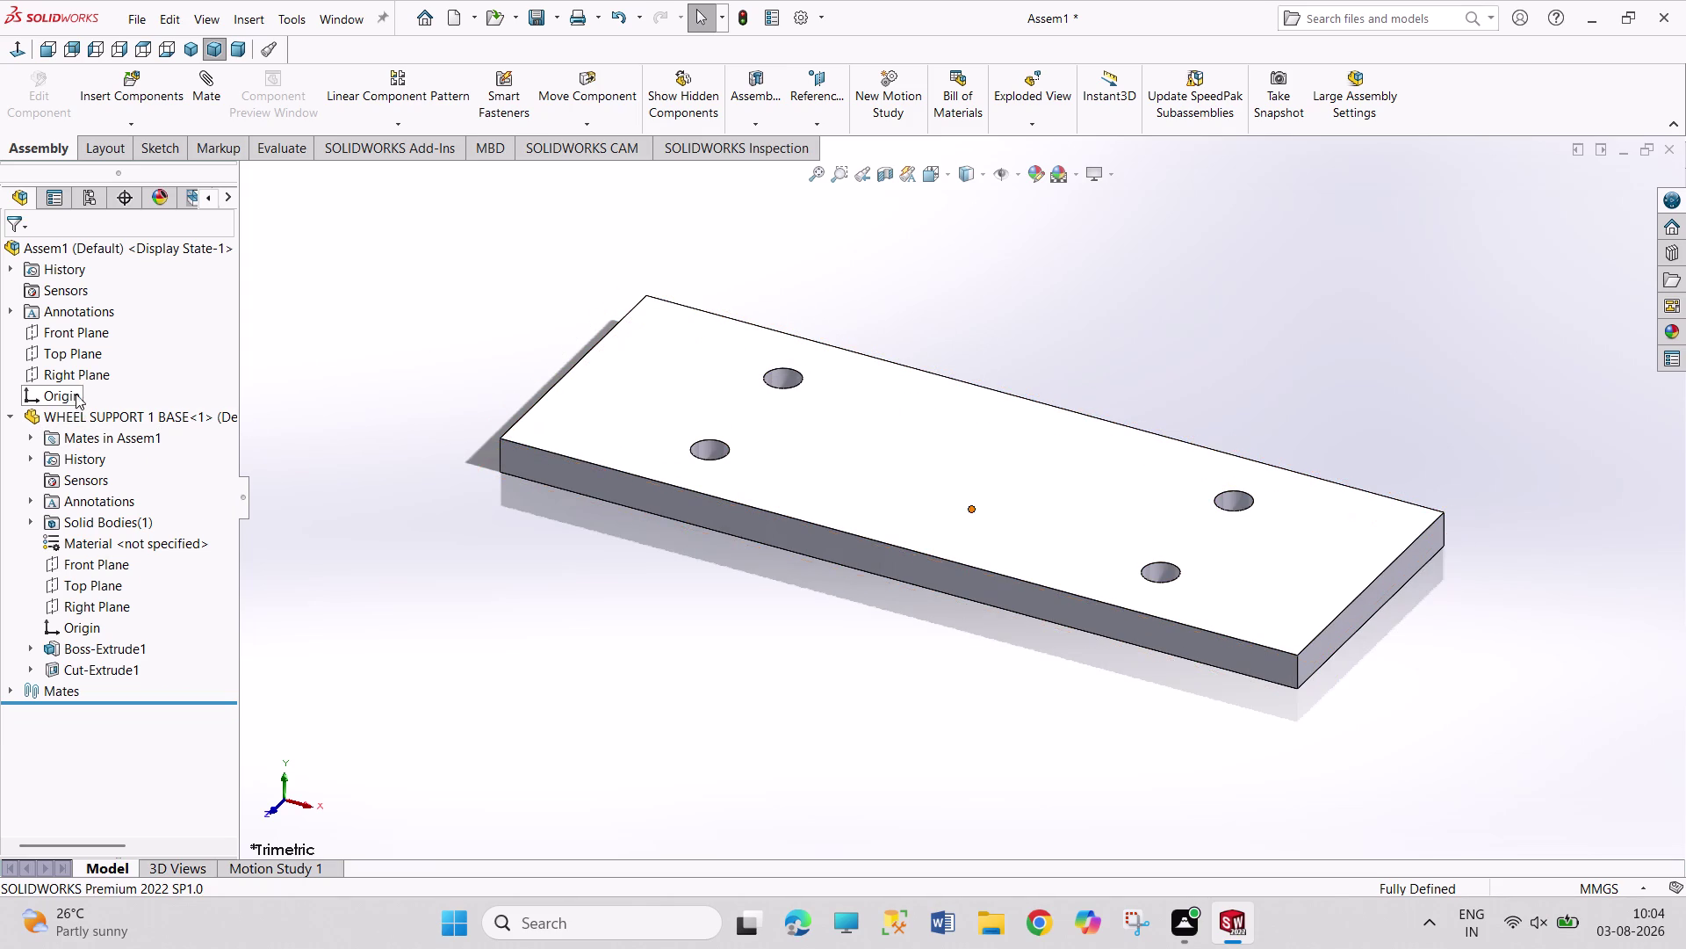
click(145, 69)
click(97, 522)
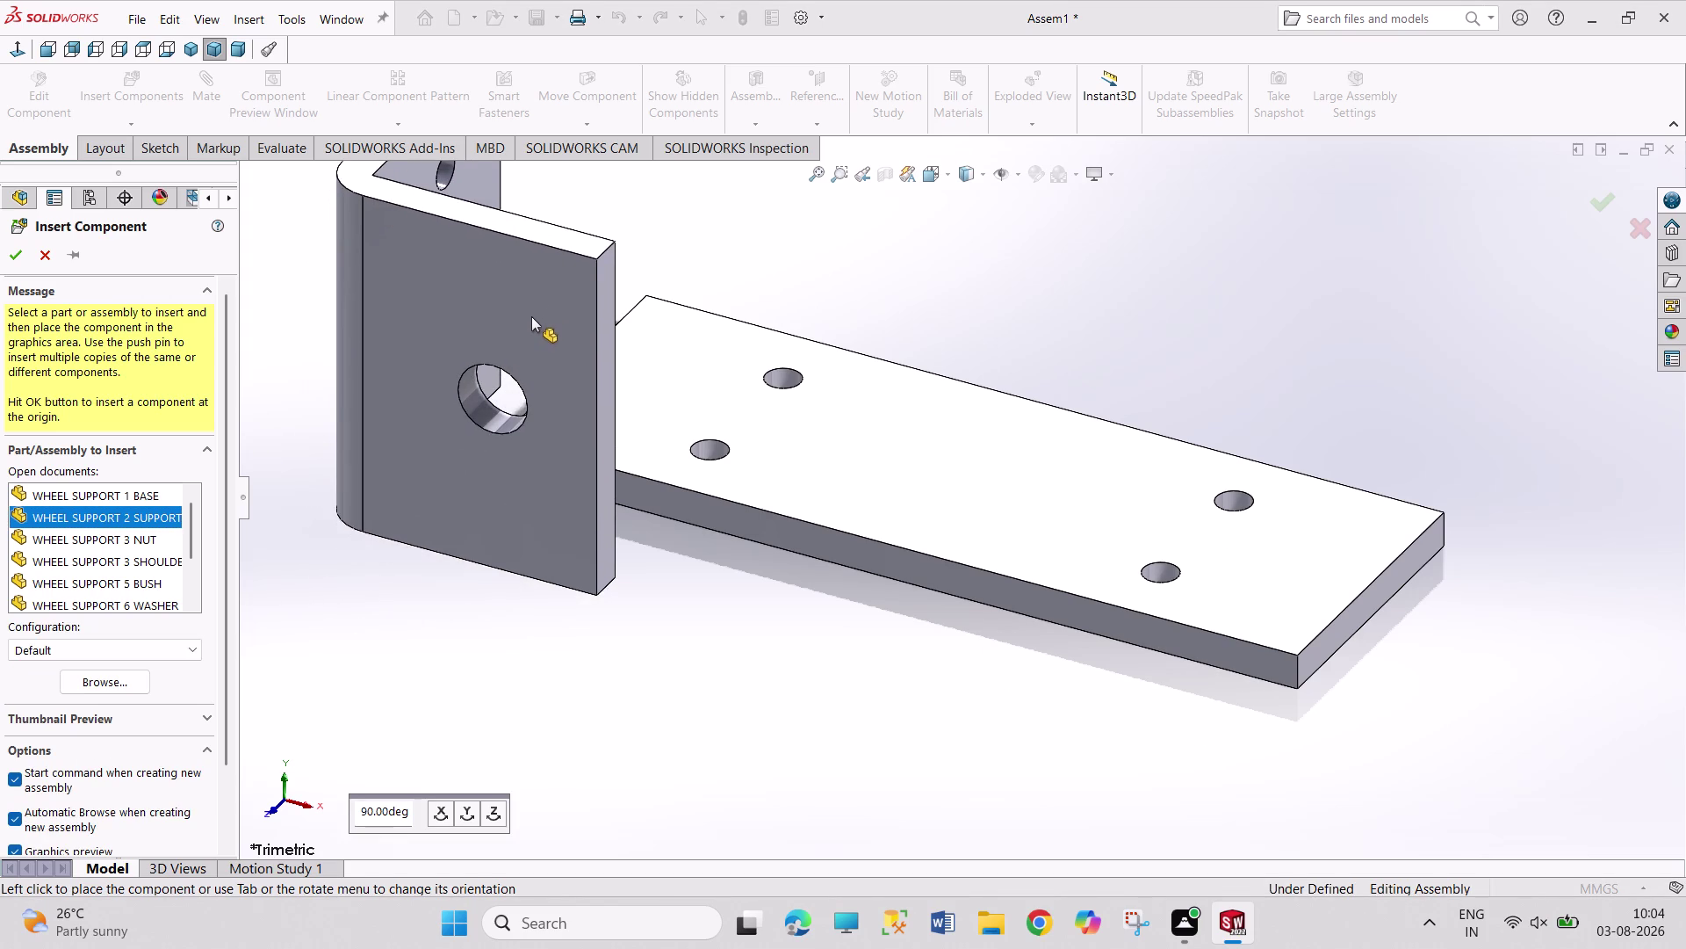
click(531, 303)
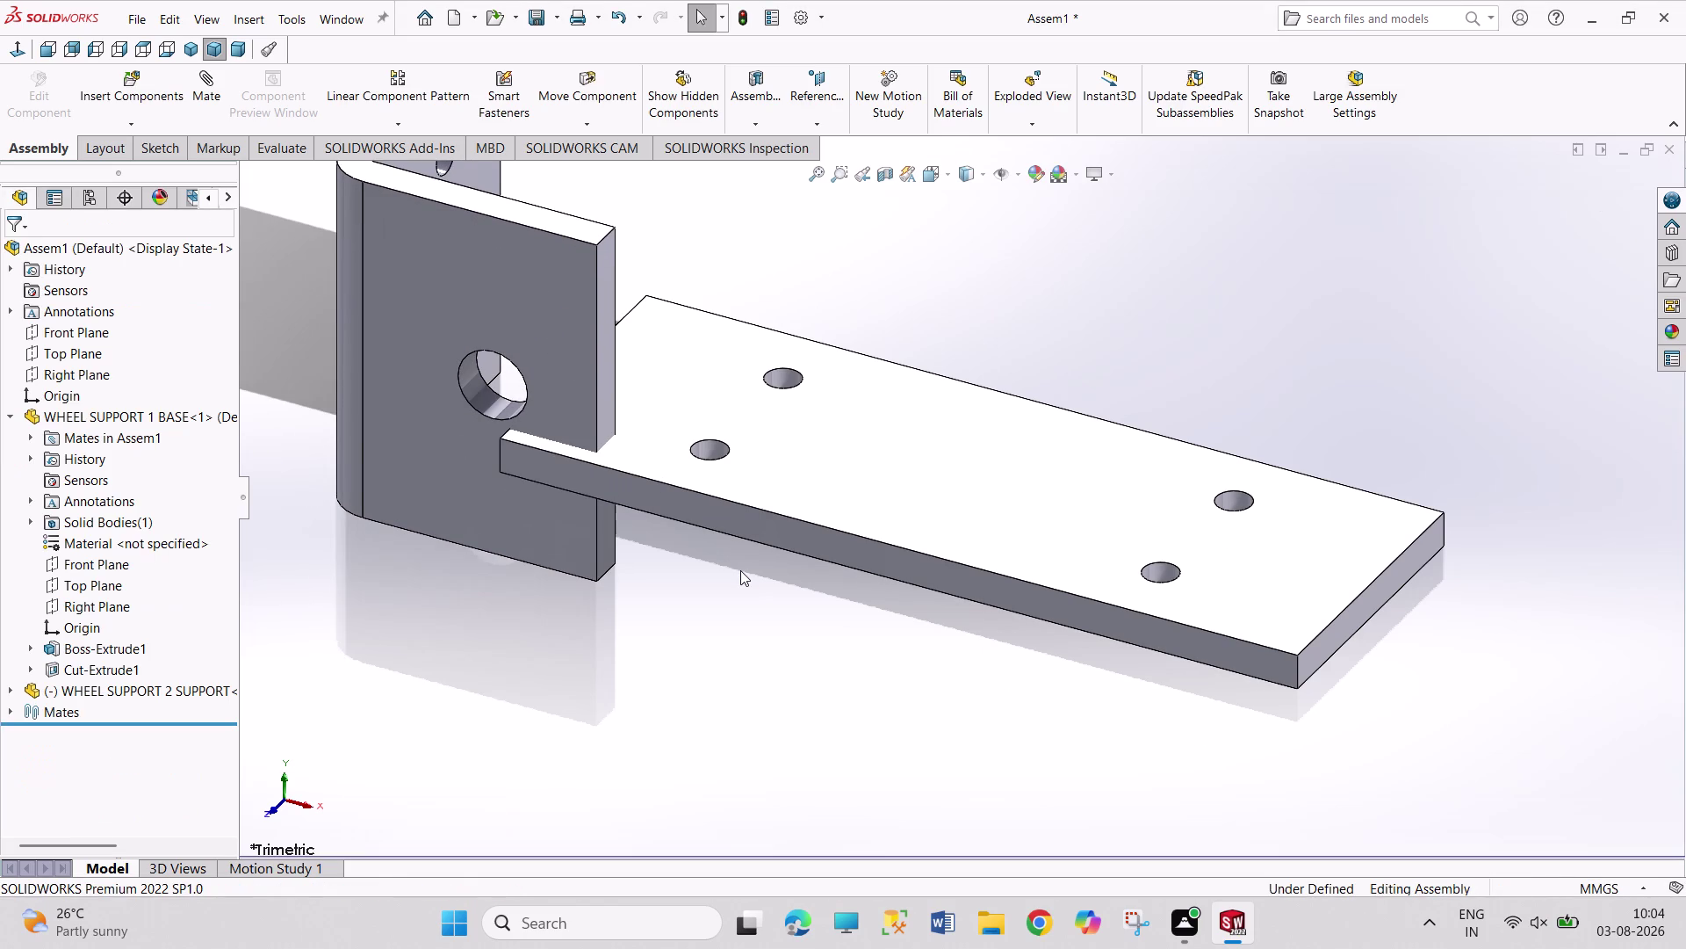
middle_drag(709, 552, 621, 550)
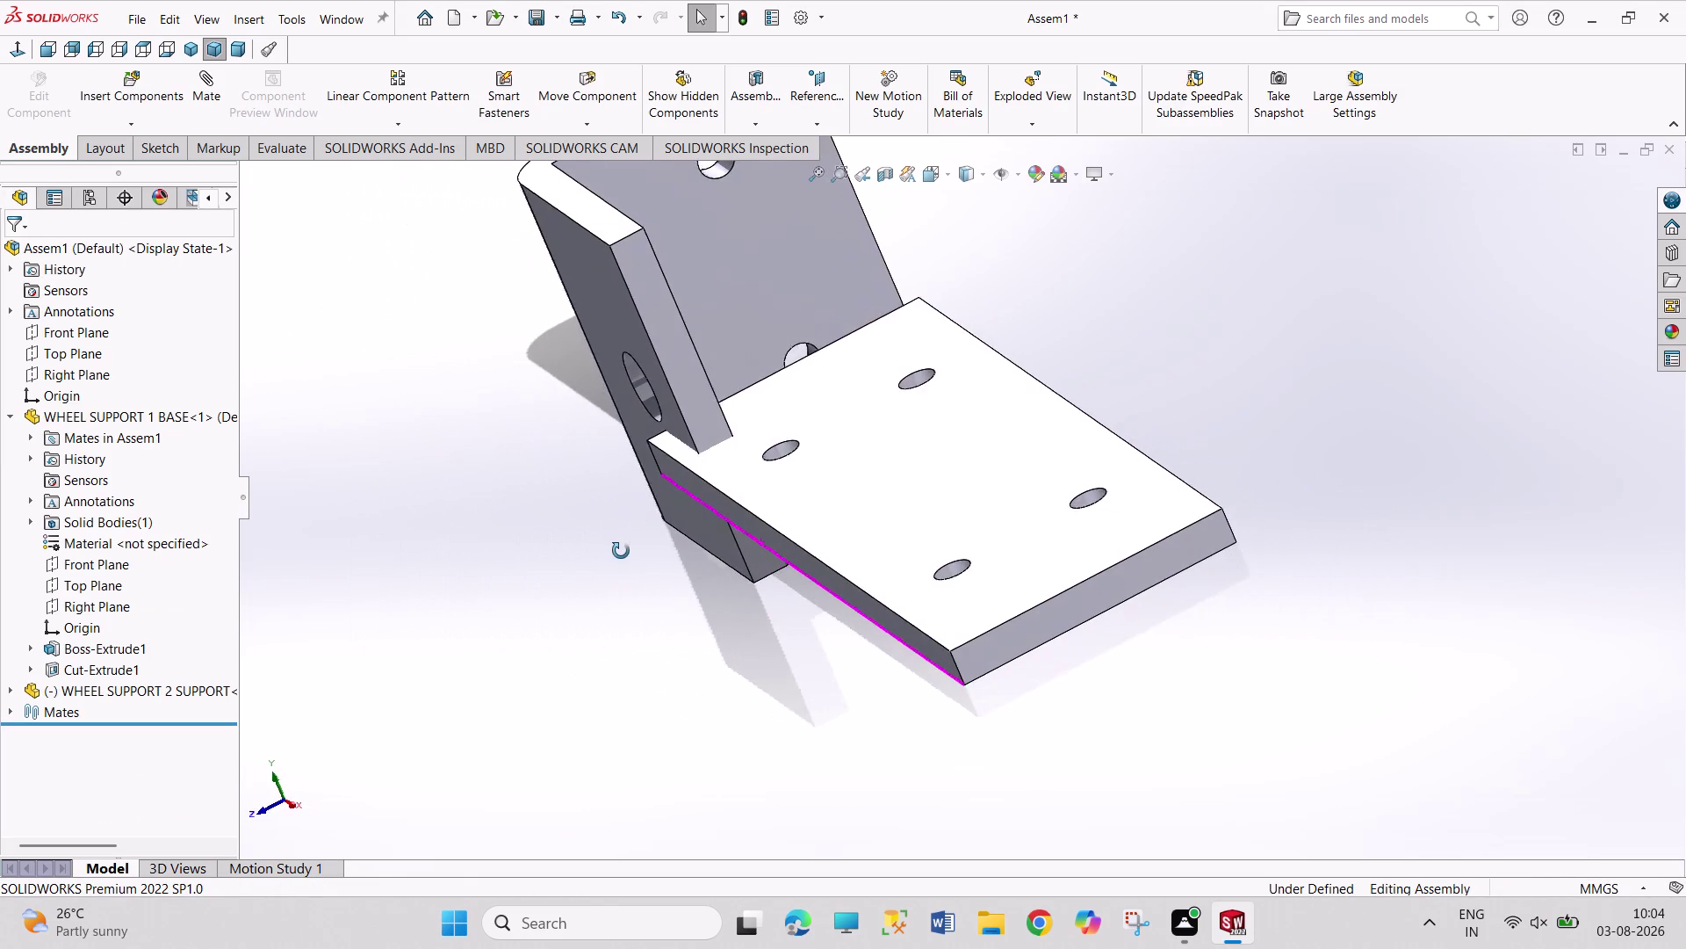
middle_drag(621, 550, 645, 564)
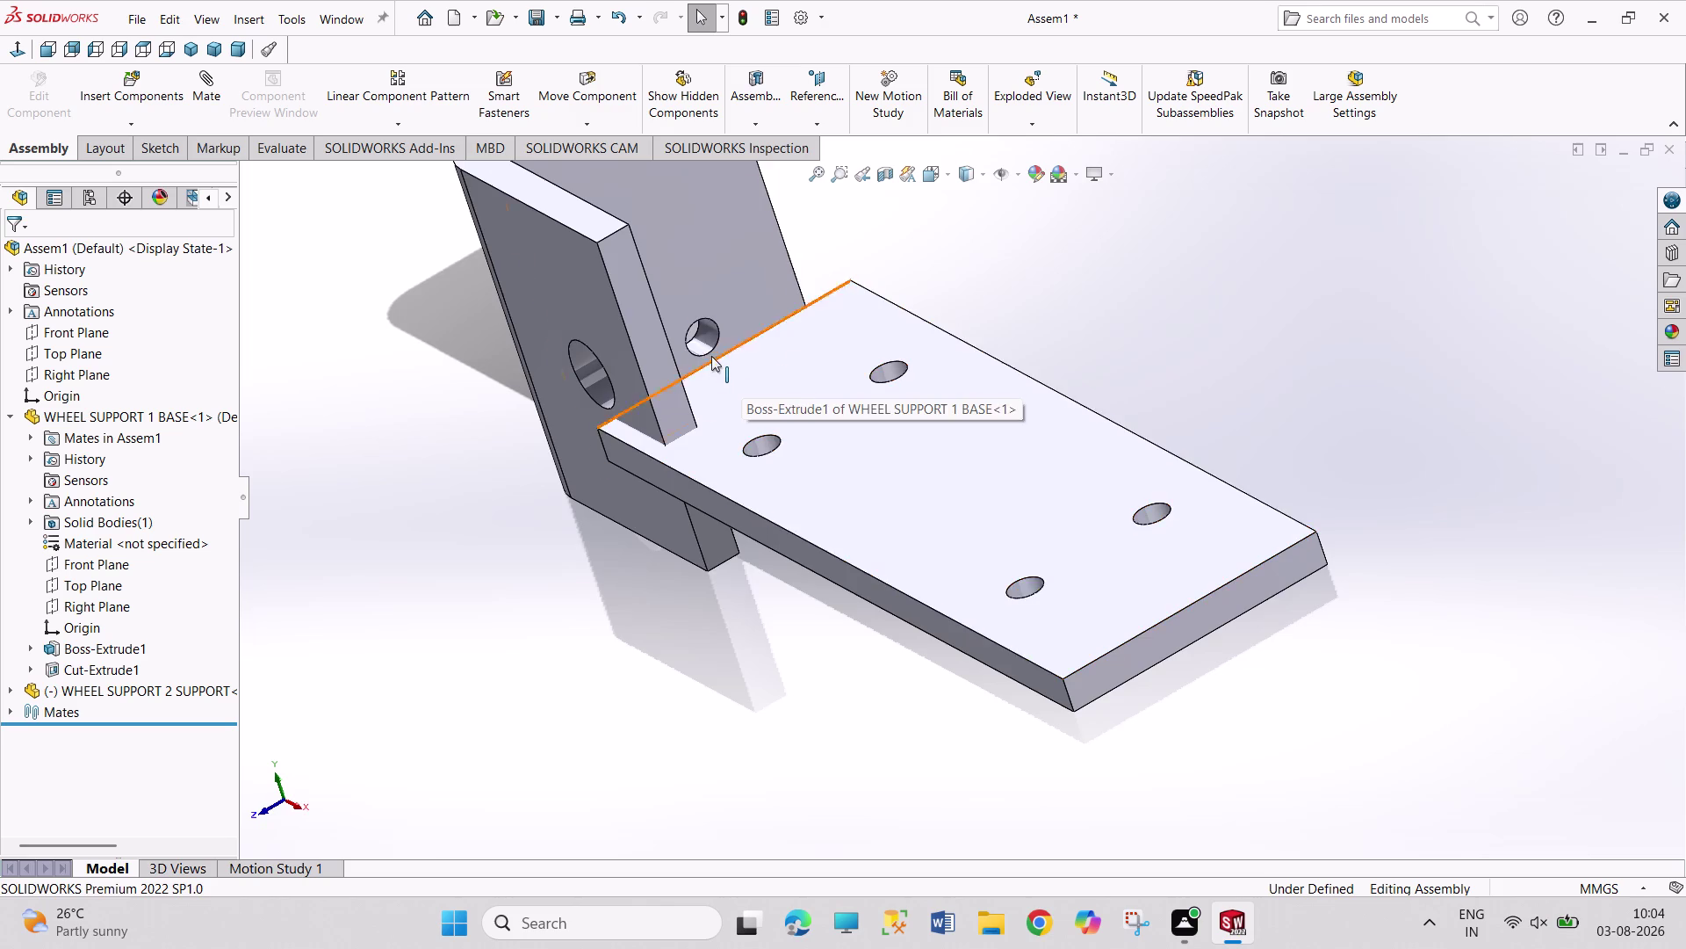
middle_drag(711, 353, 681, 312)
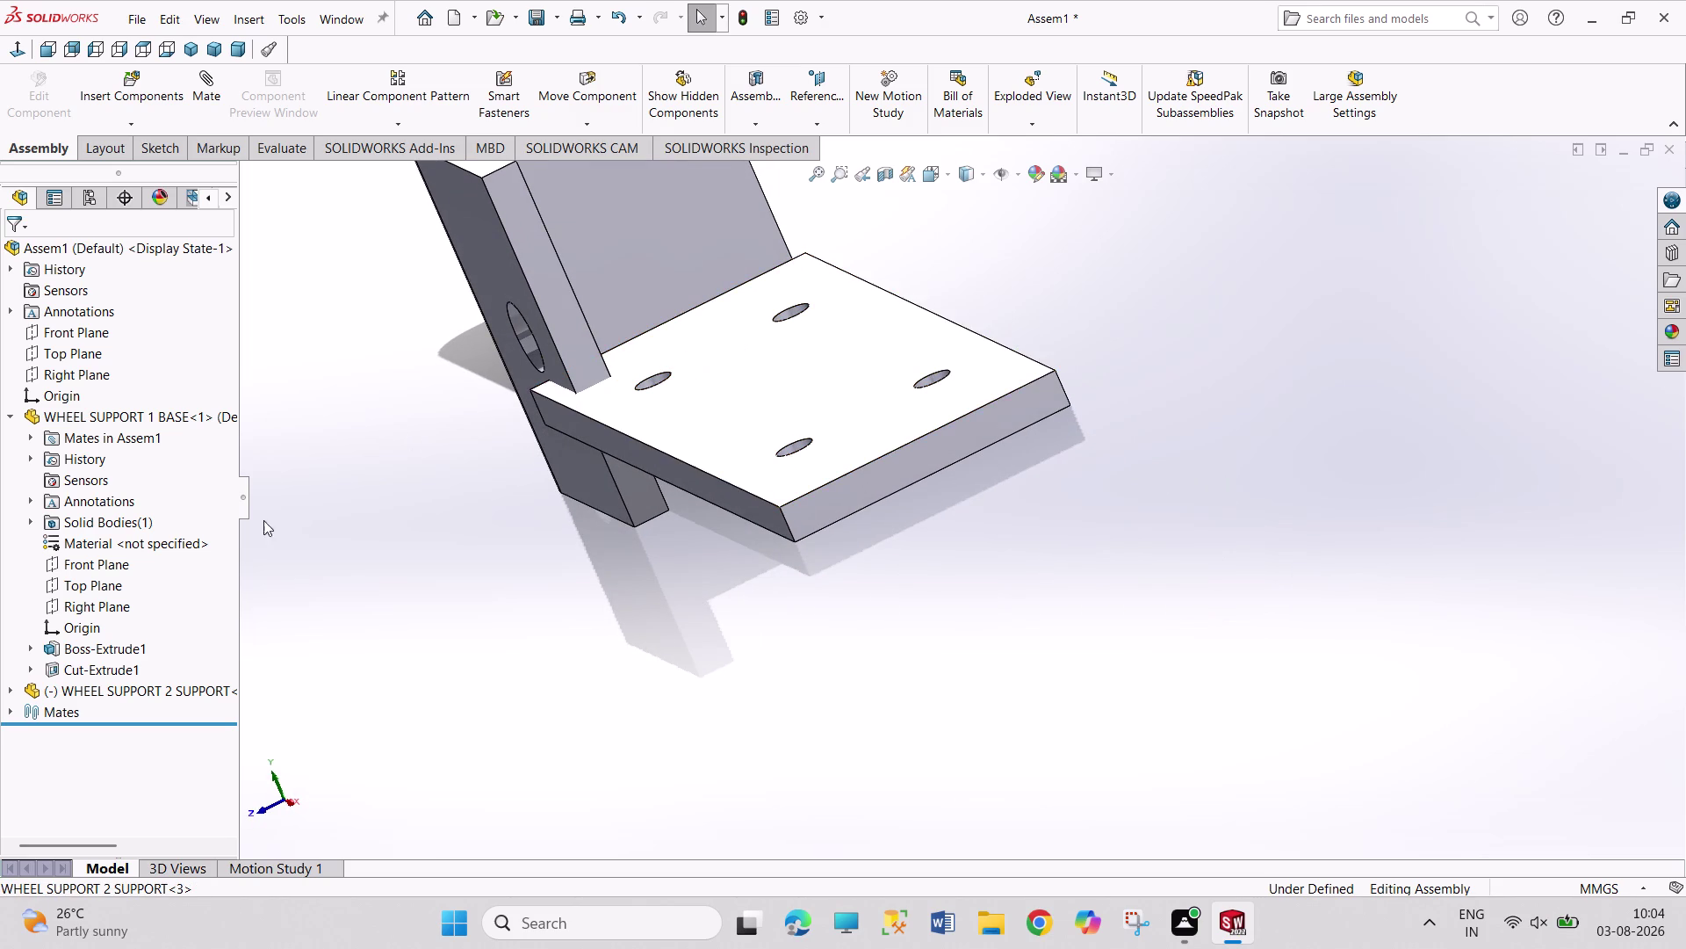
Move the support part clear of the base plate.
click(103, 690)
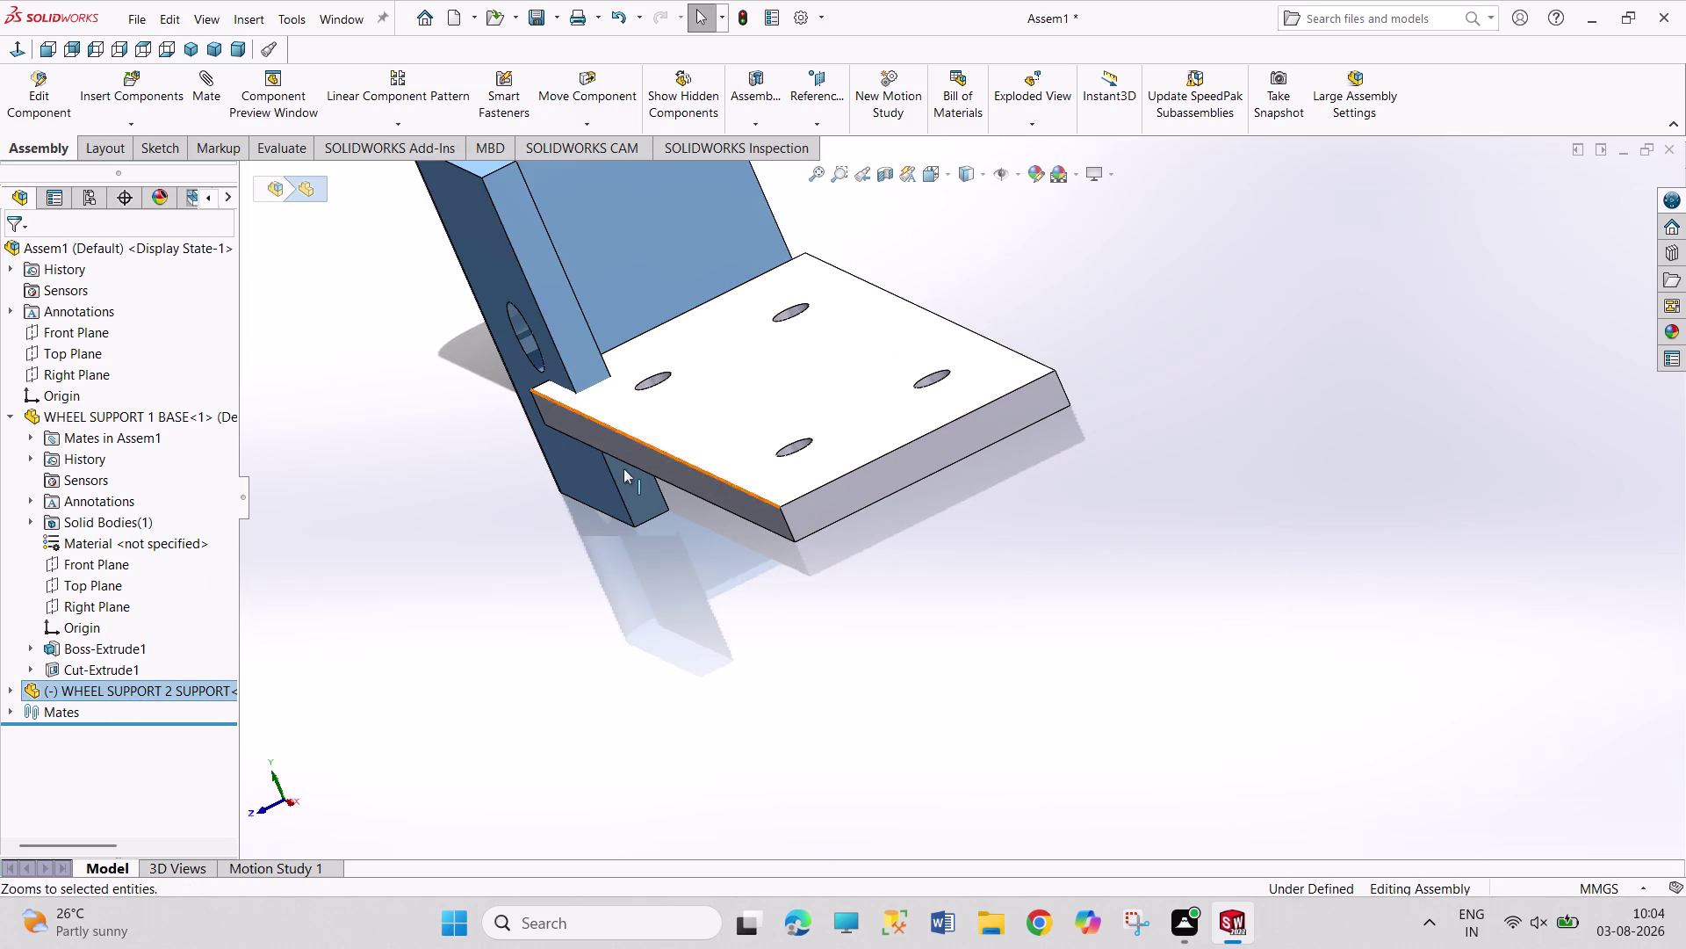
drag(616, 491, 547, 296)
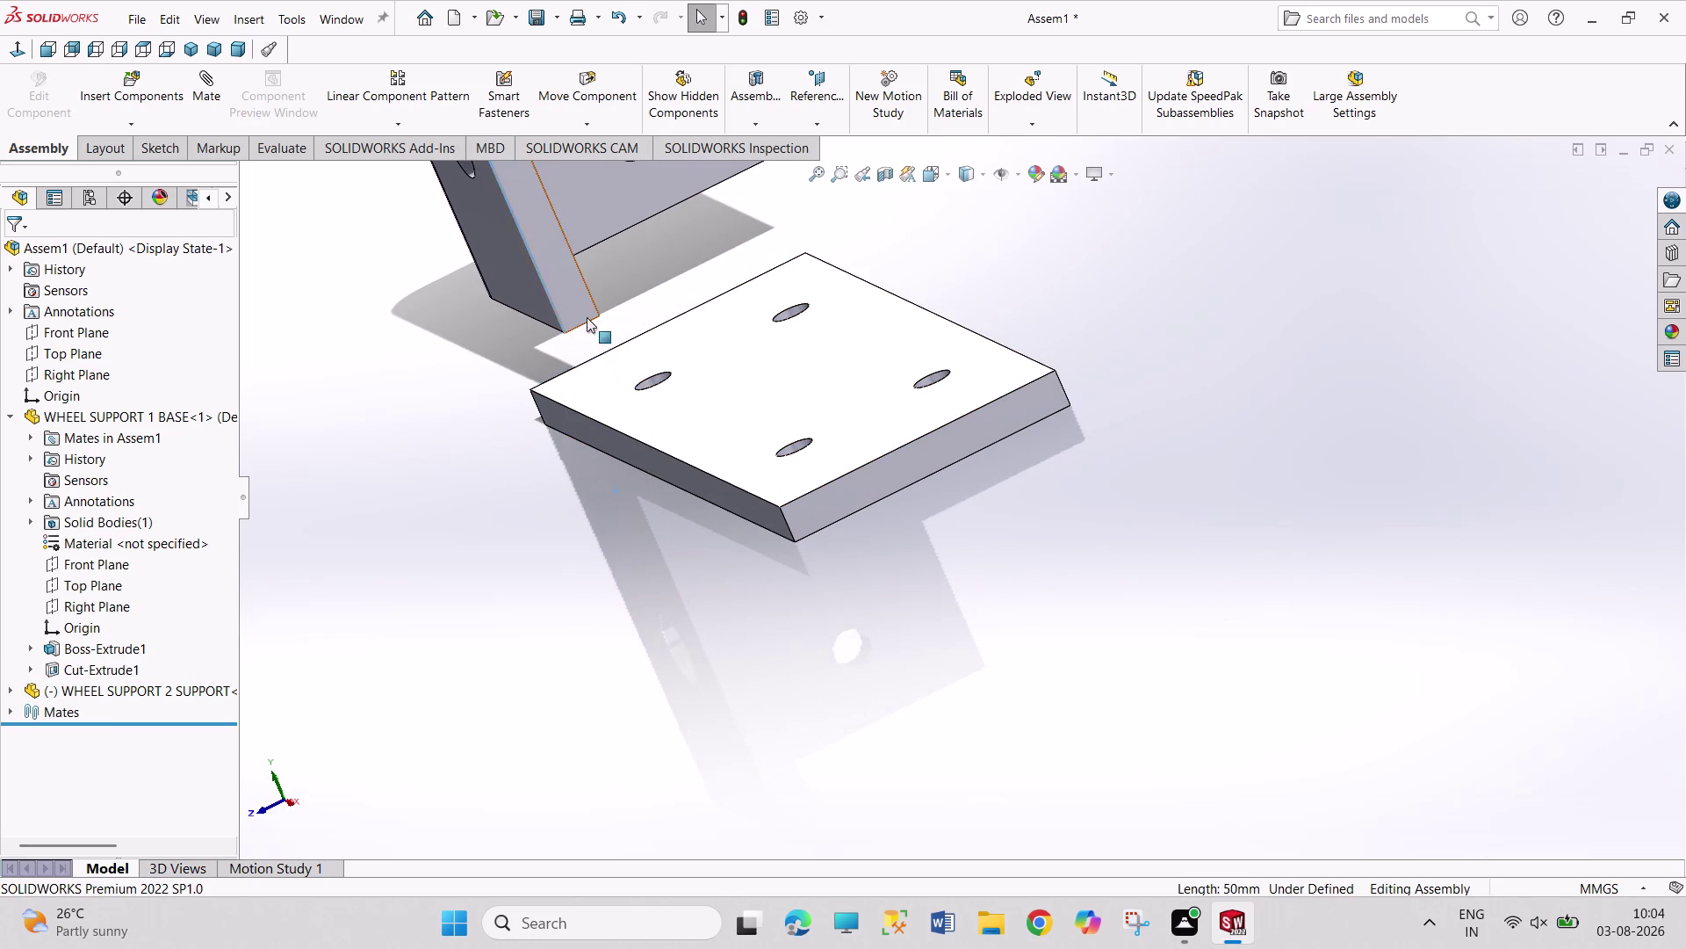
click(1026, 286)
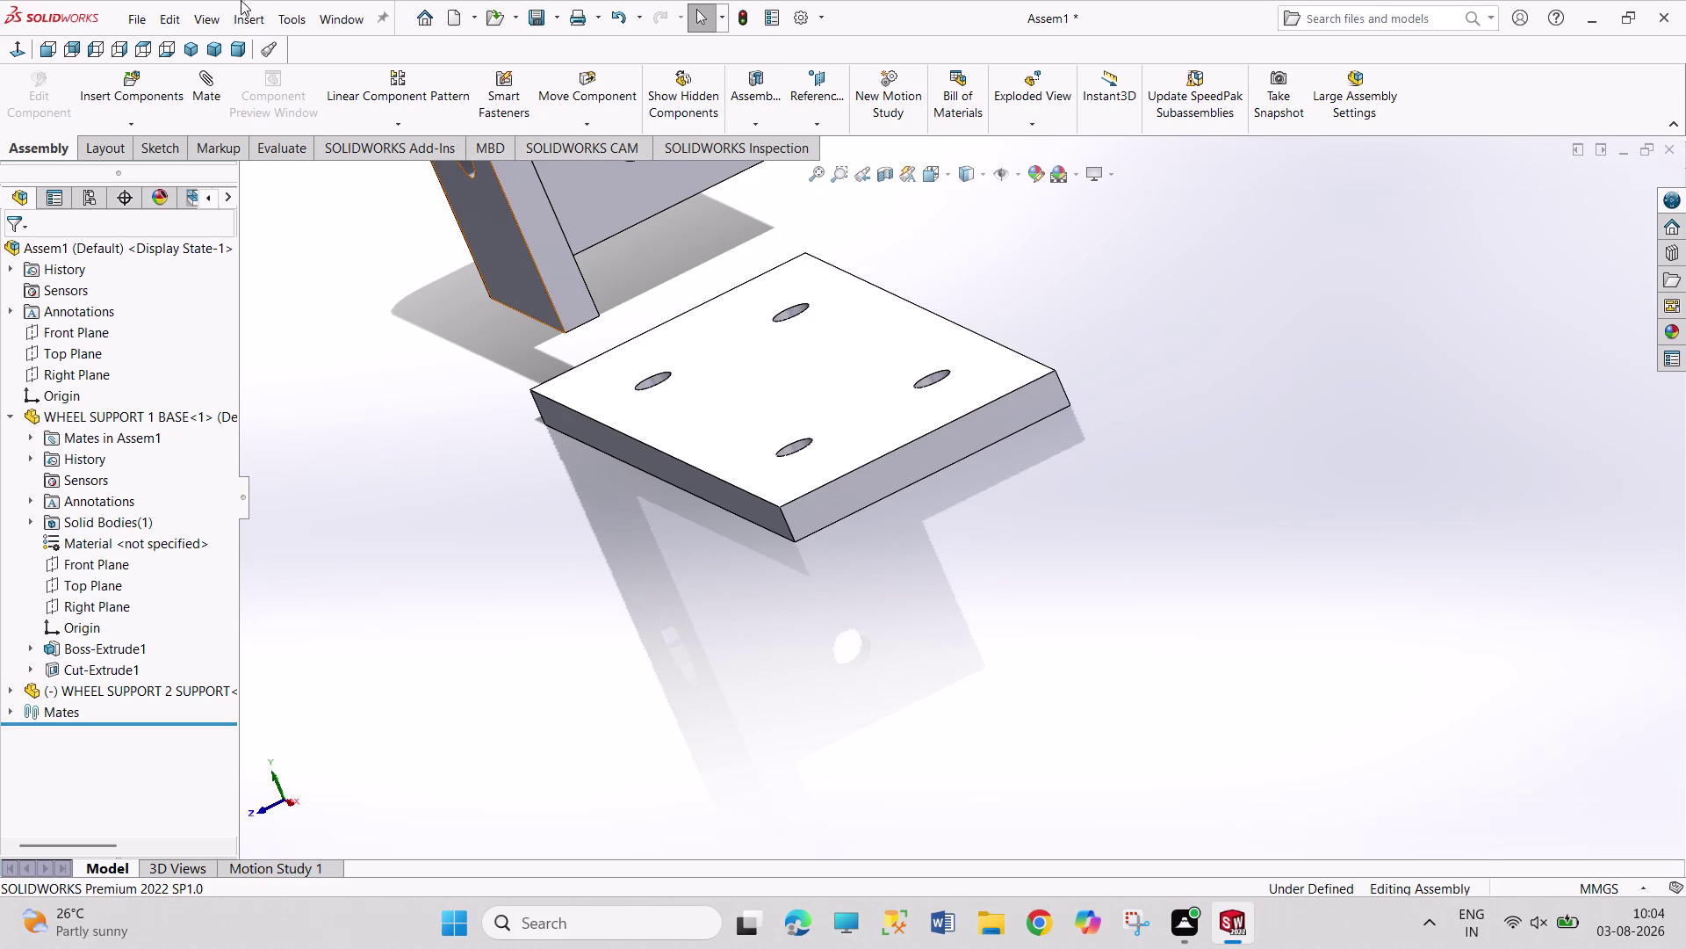
click(147, 18)
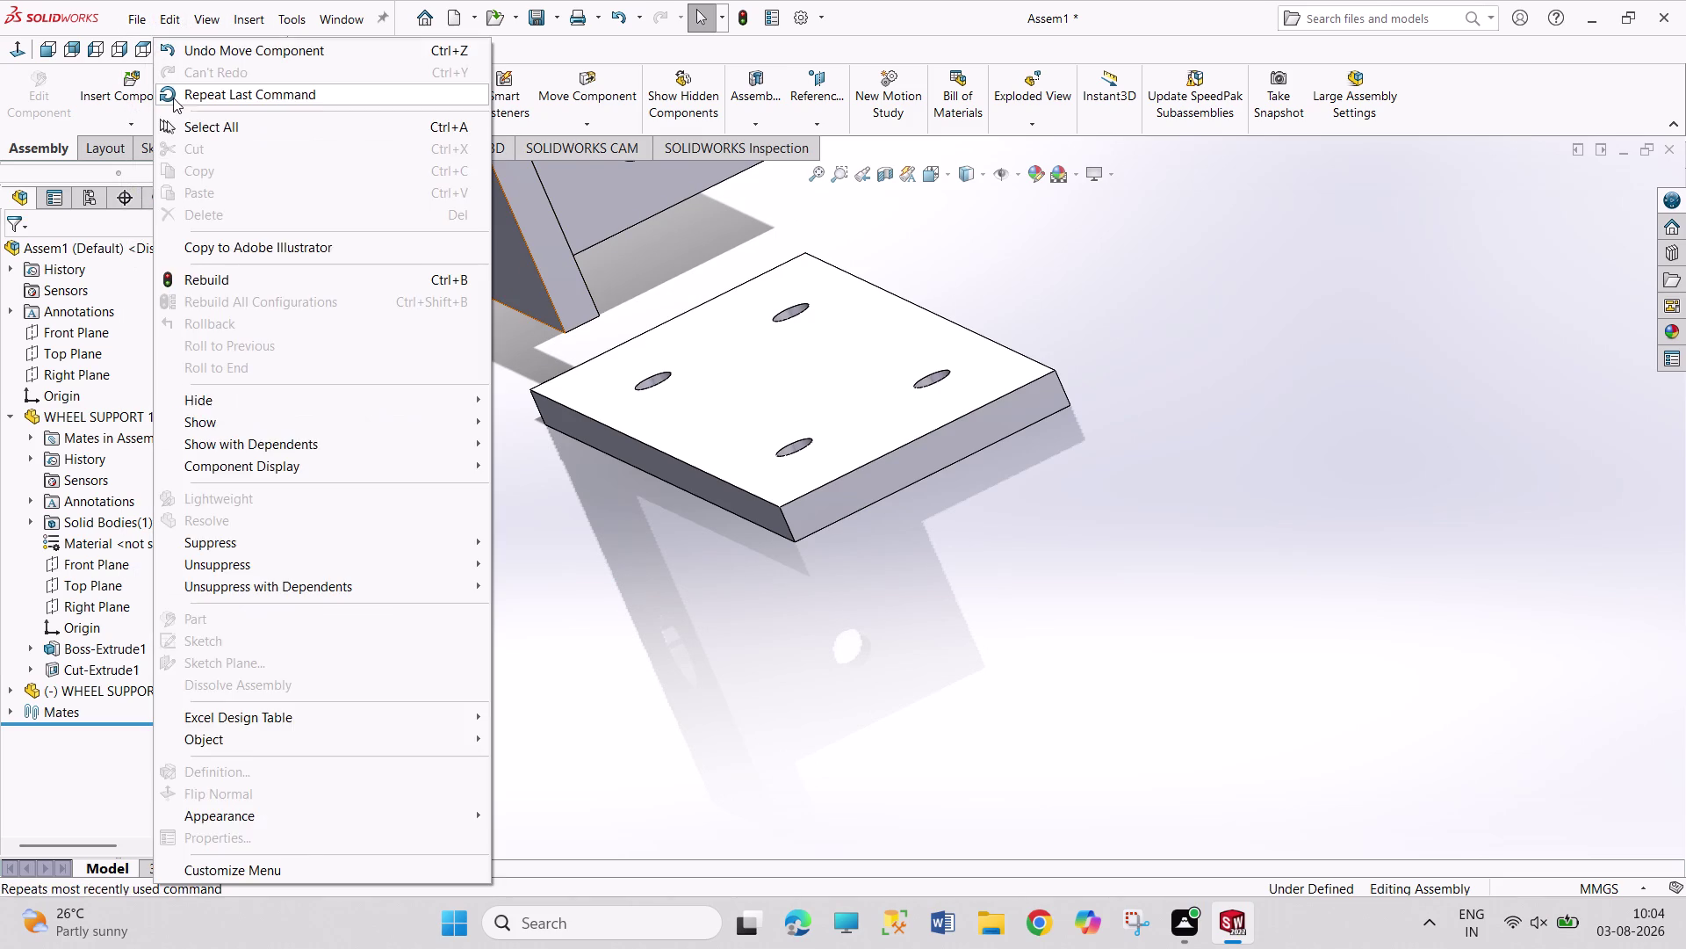
Cancel the Open dialog and create a new Part document, Part9.
click(153, 77)
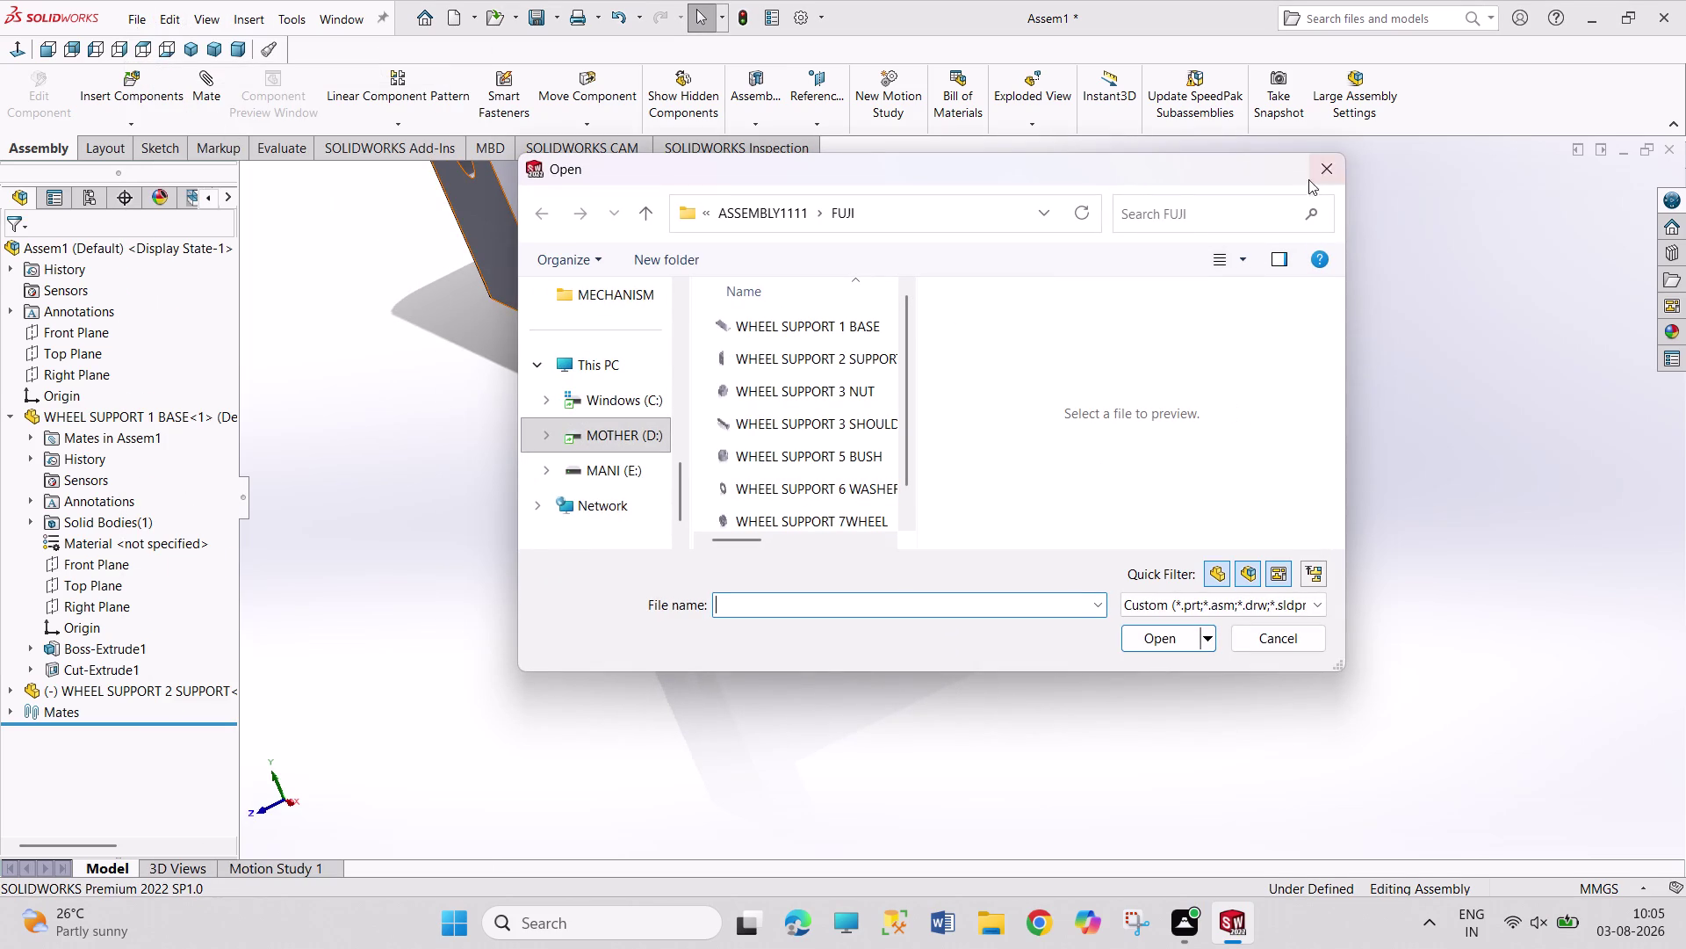
click(1308, 174)
click(119, 18)
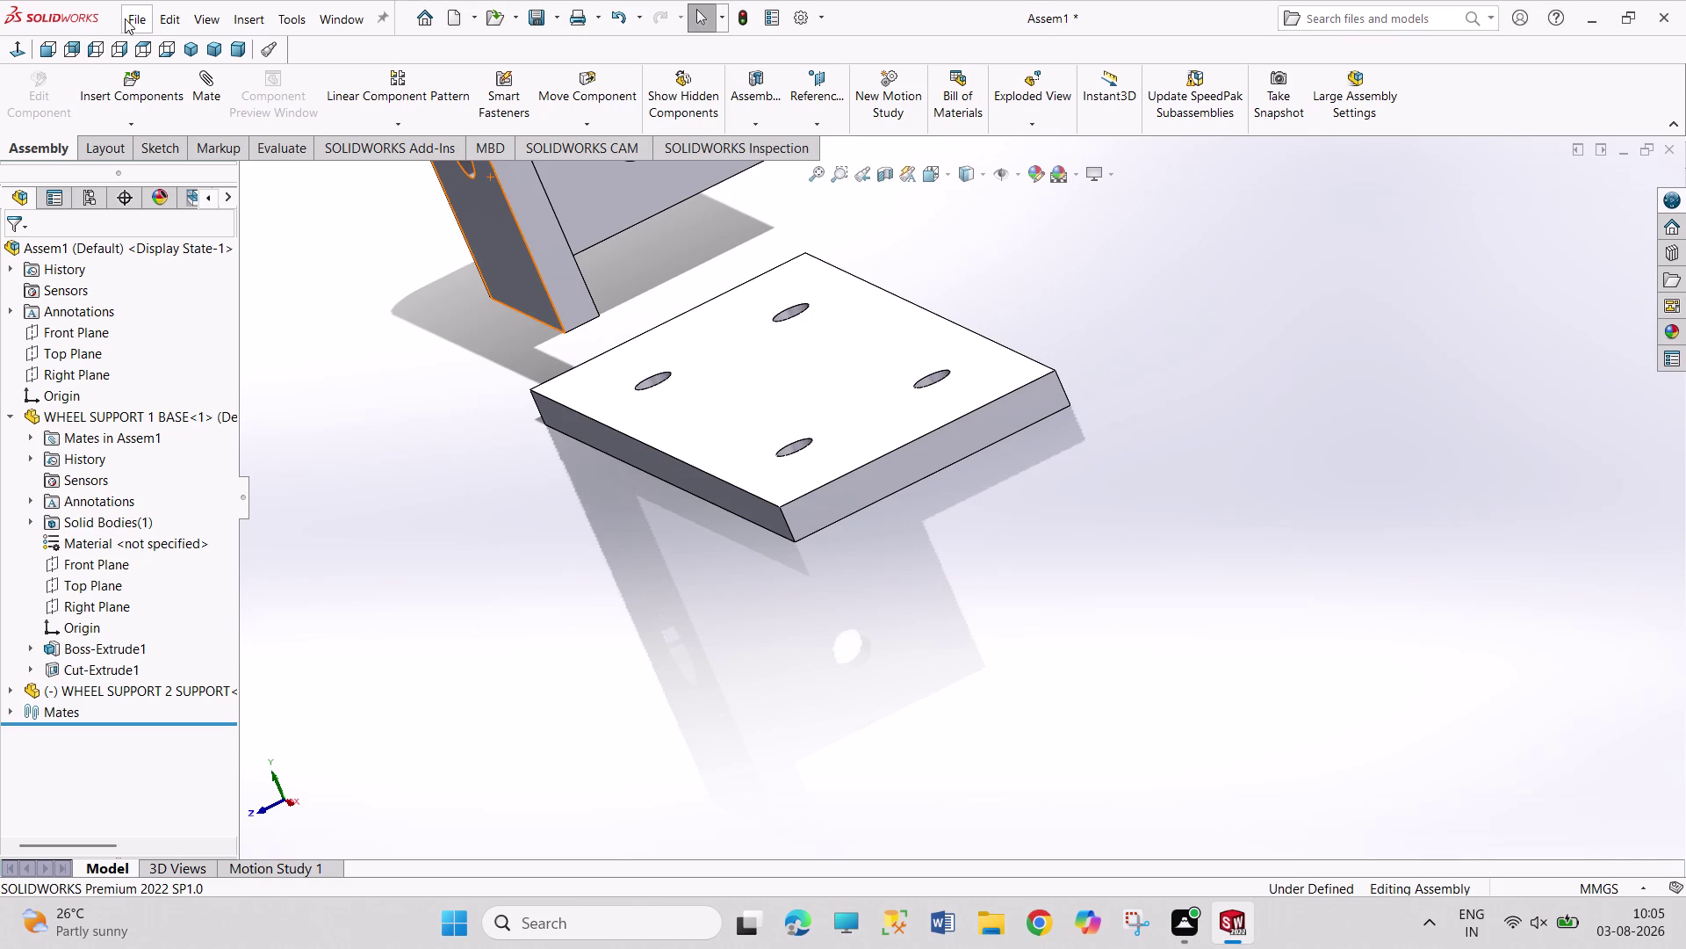
click(126, 18)
click(179, 59)
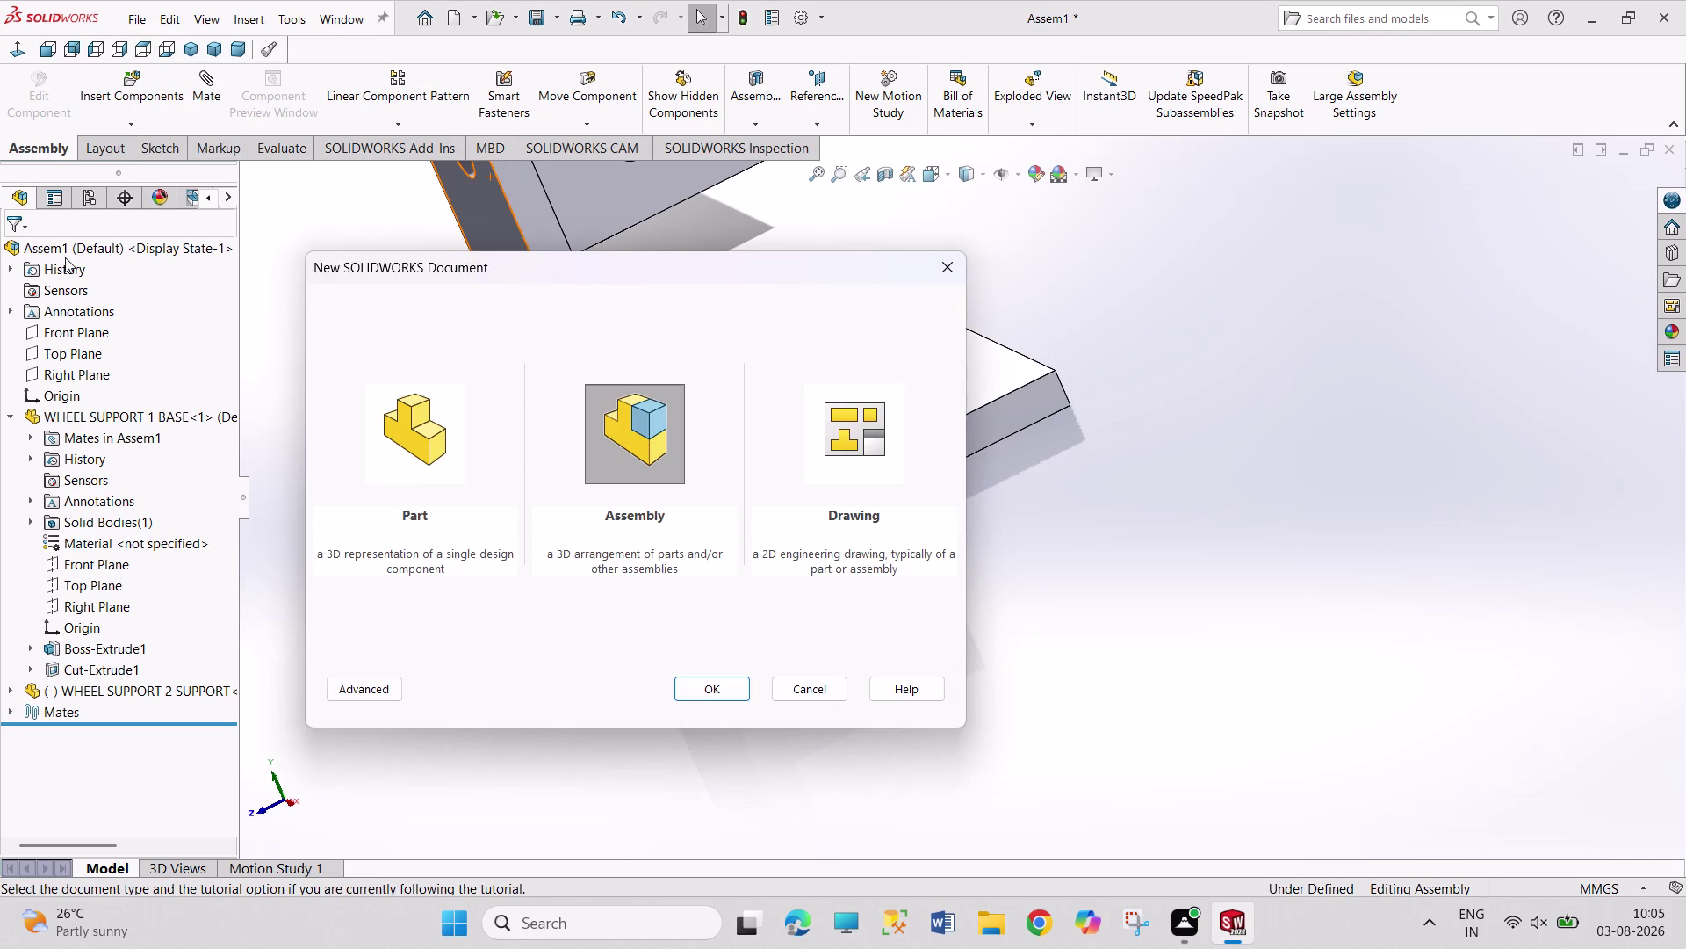
click(446, 450)
click(737, 684)
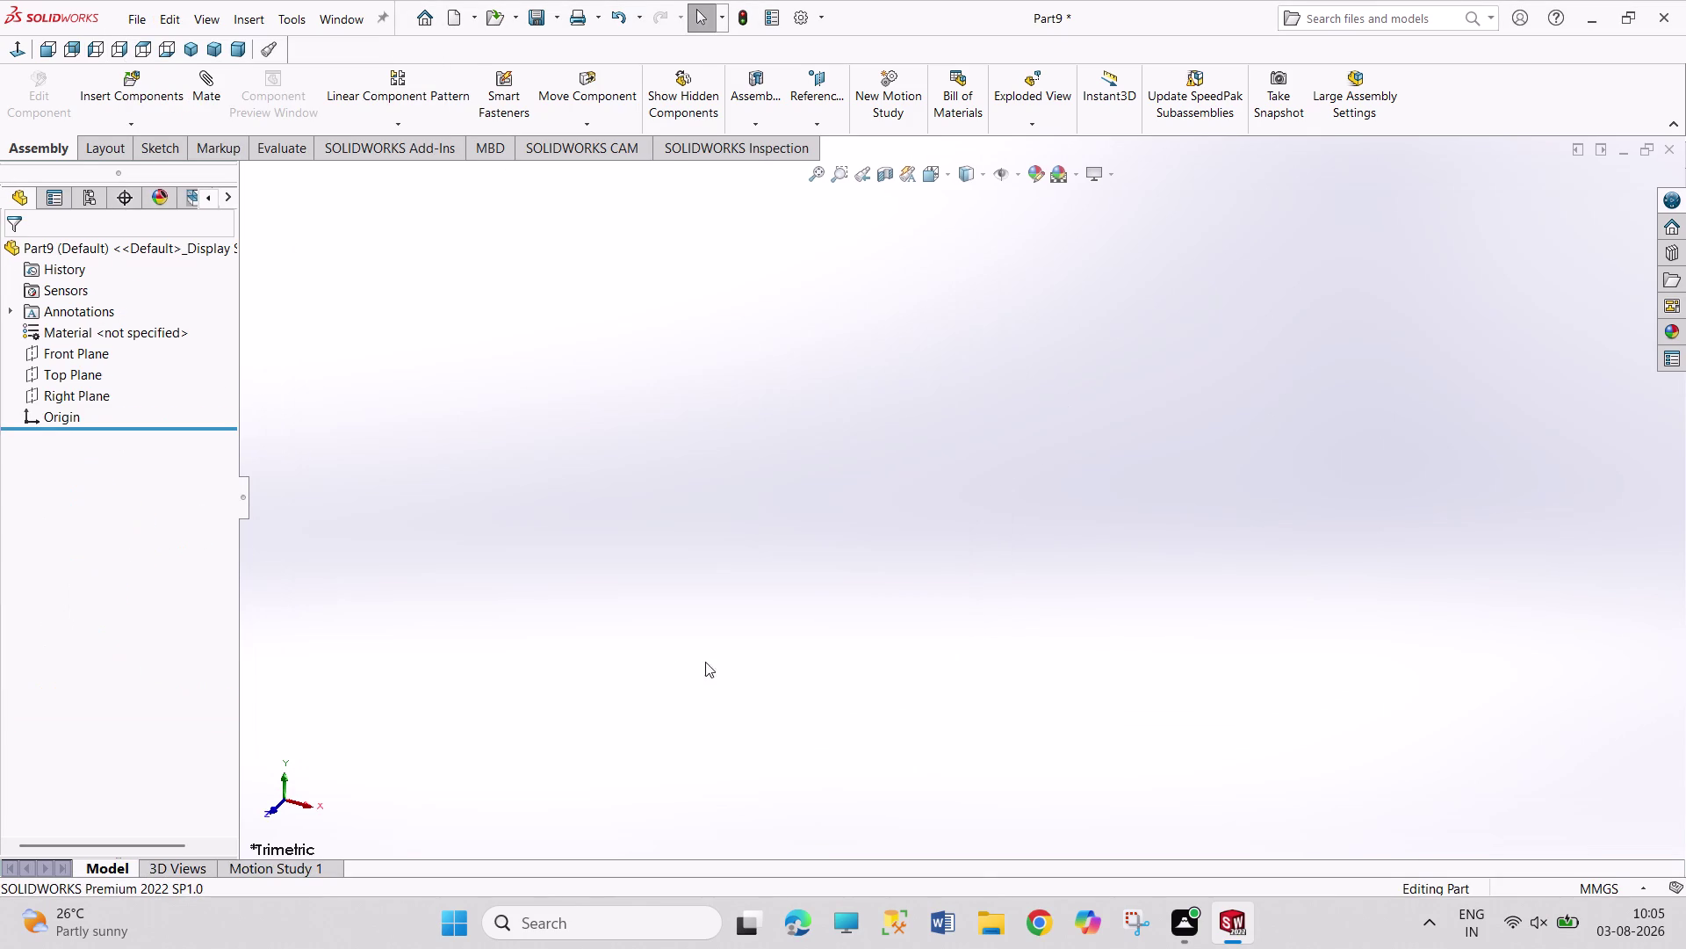
click(75, 355)
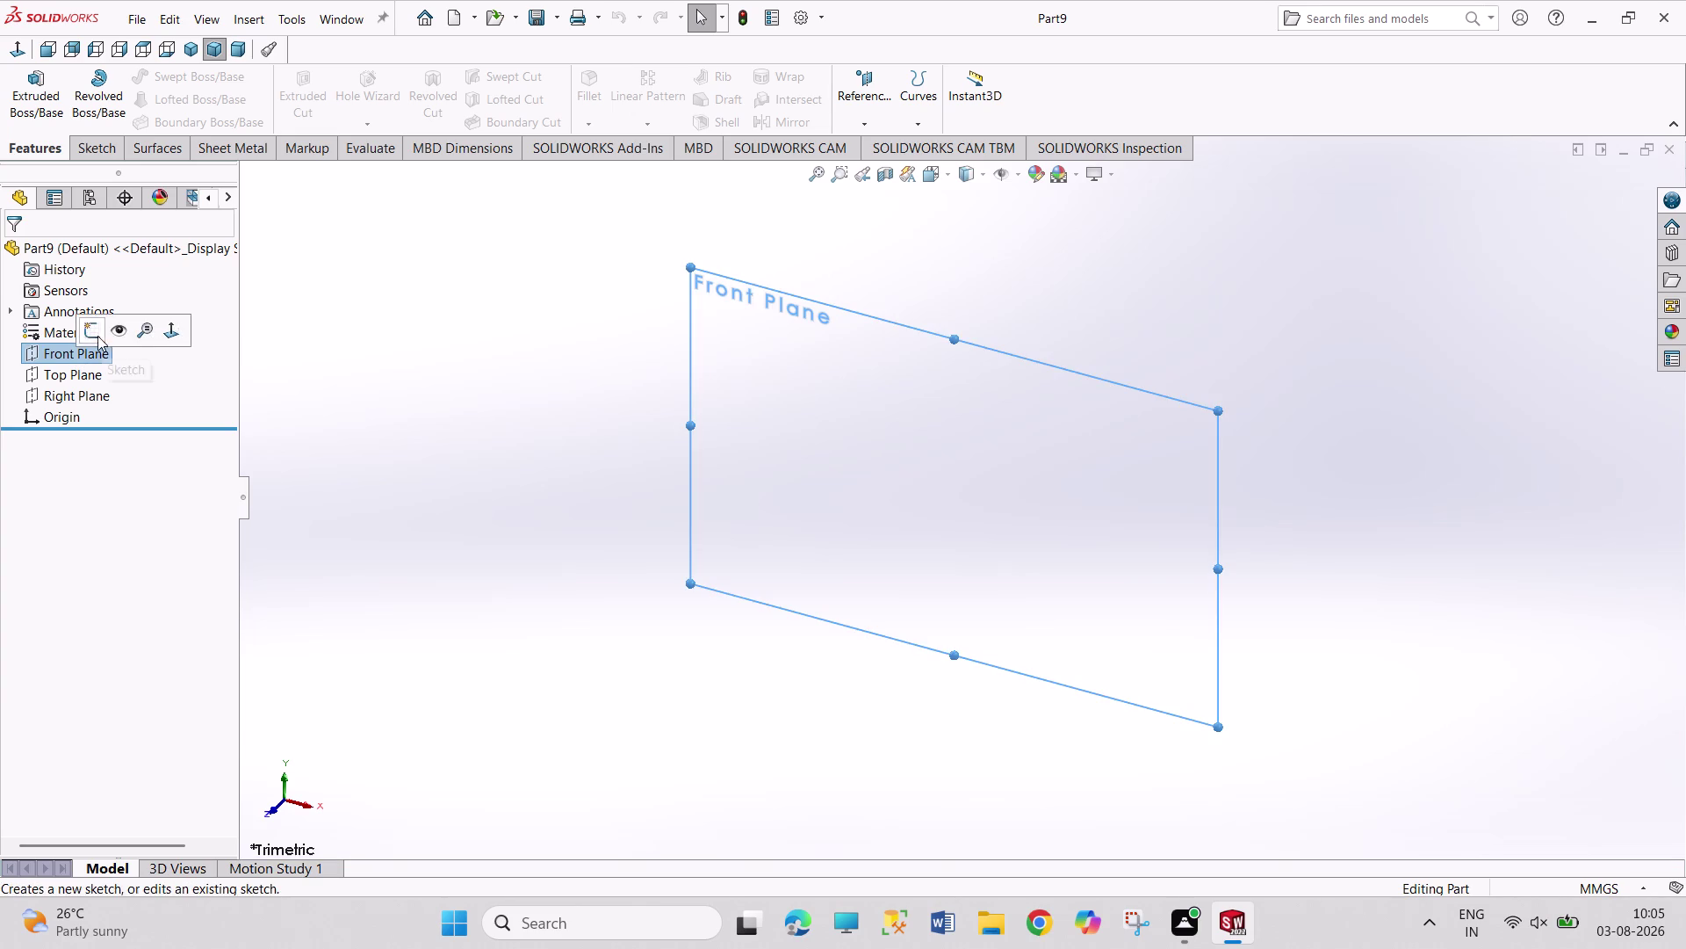
Sketch on the Front Plane and draw the closed L outline with lines from the origin.
click(92, 332)
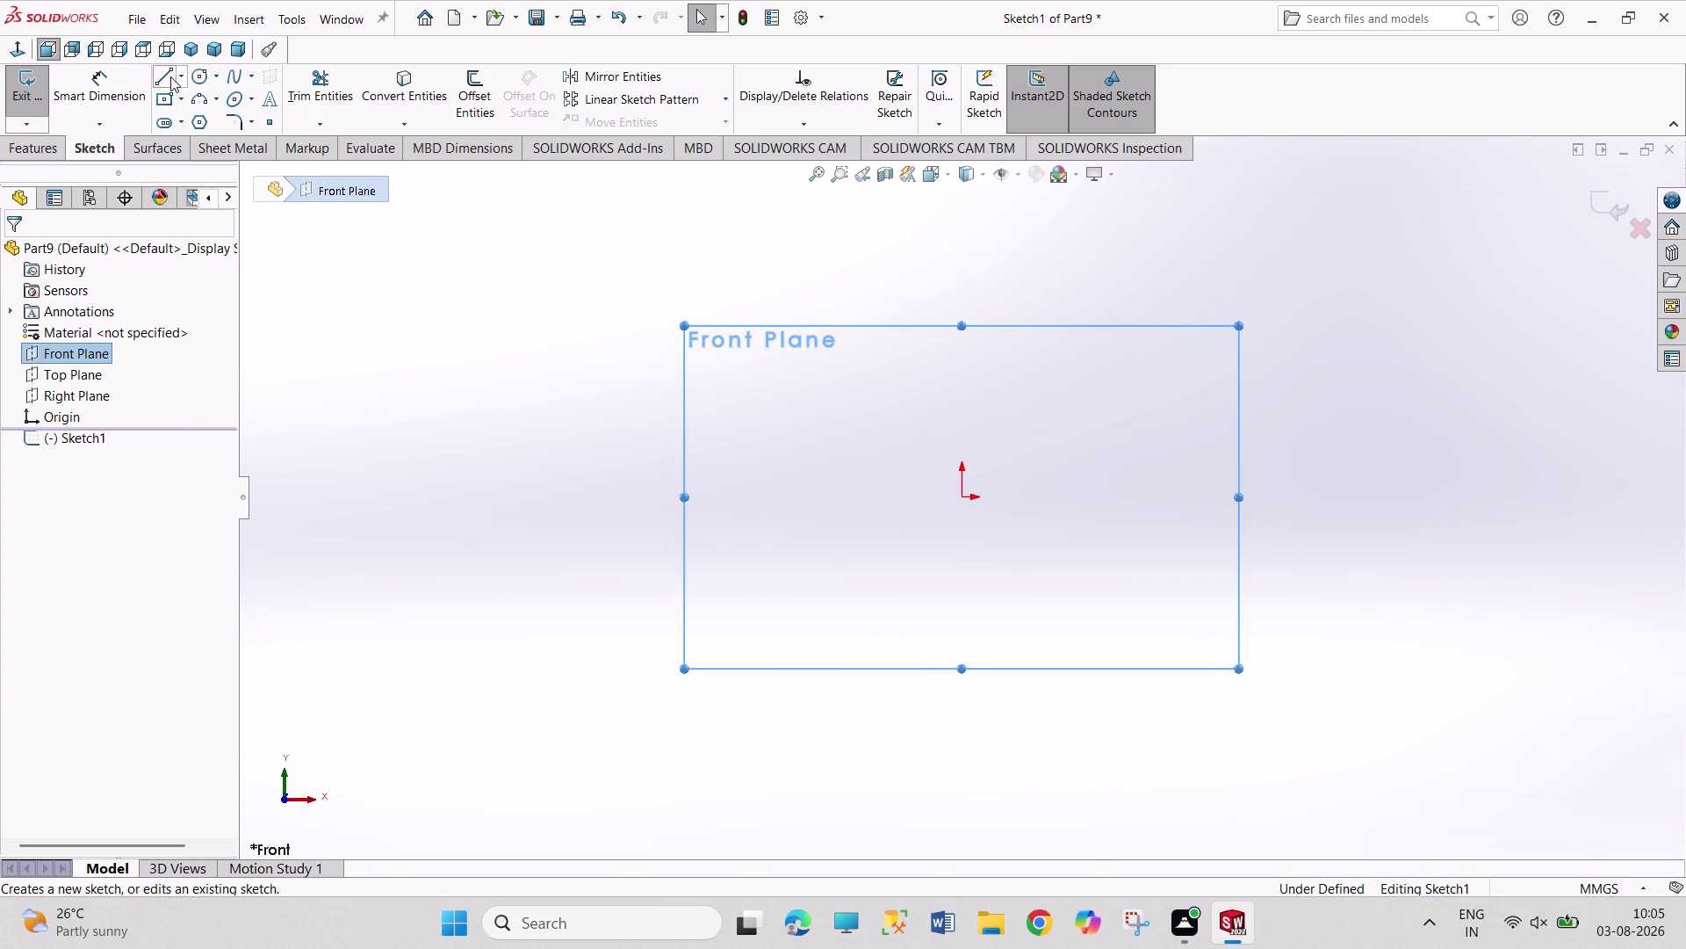
click(170, 77)
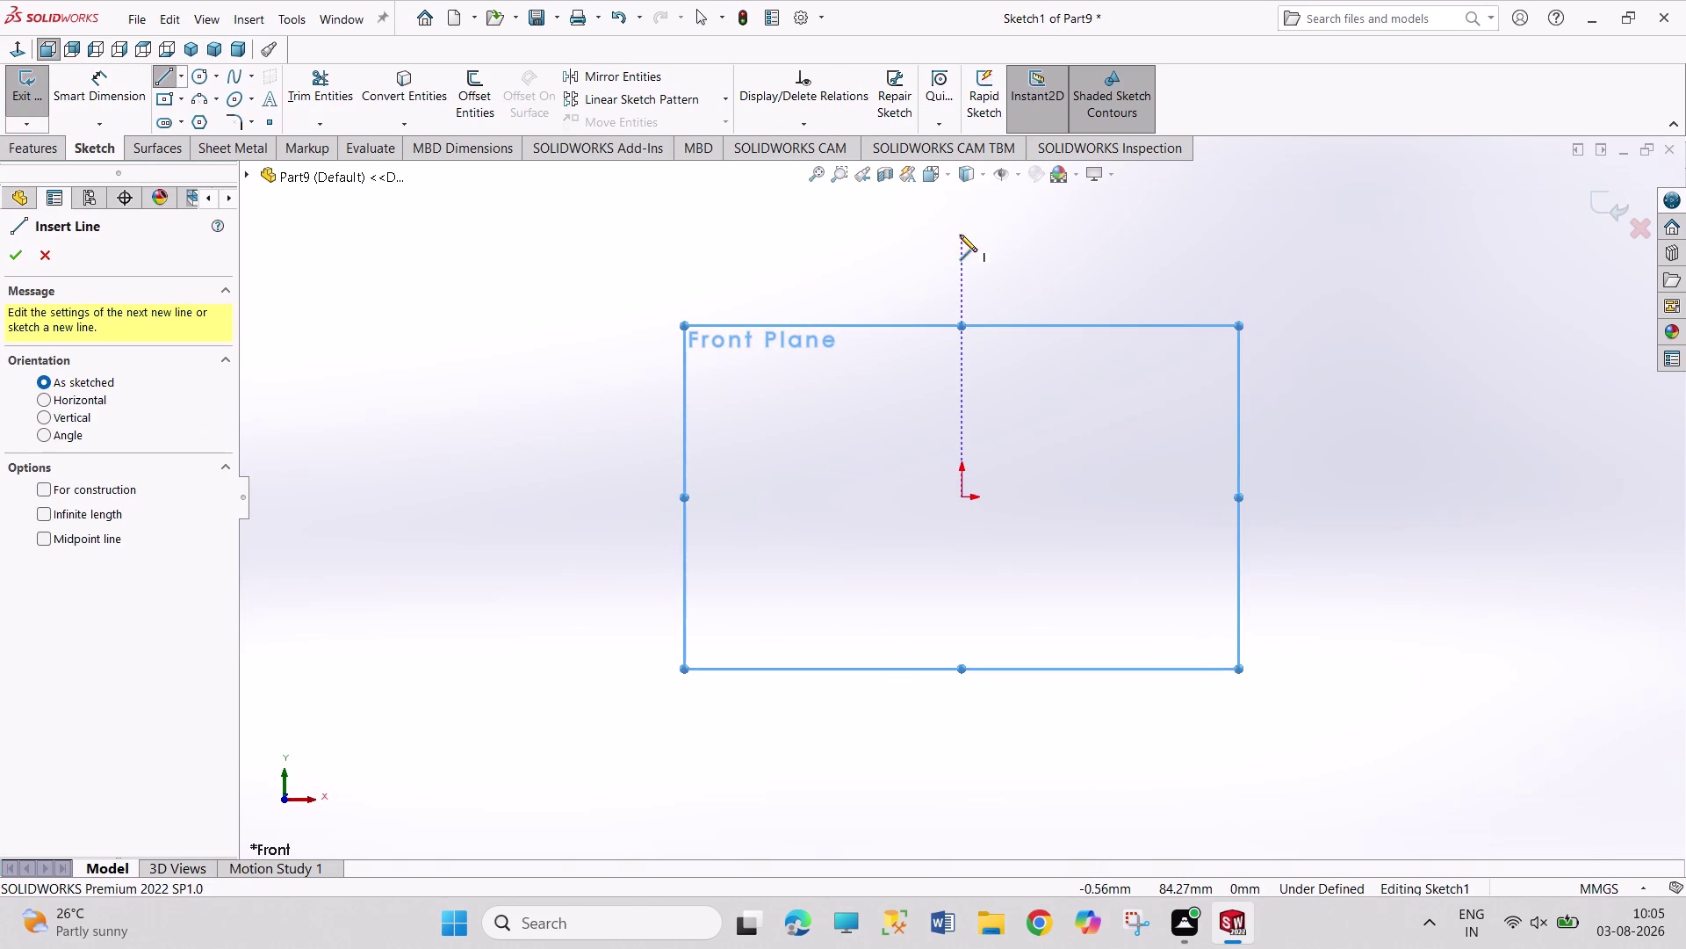
click(960, 234)
click(961, 496)
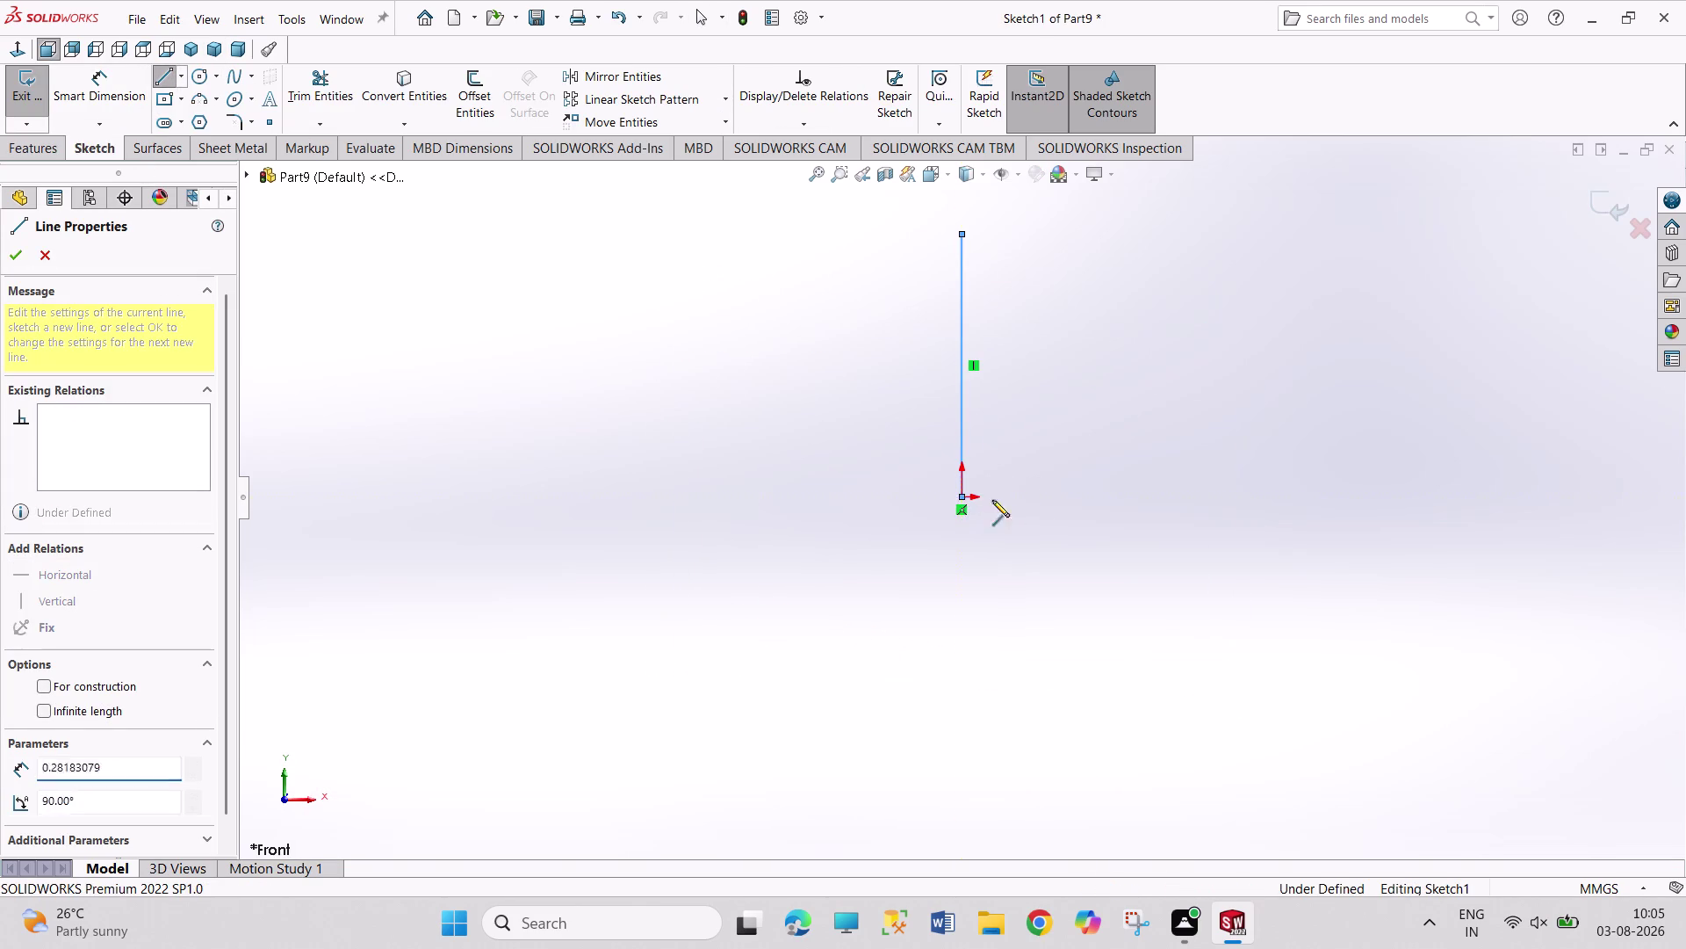
click(1255, 497)
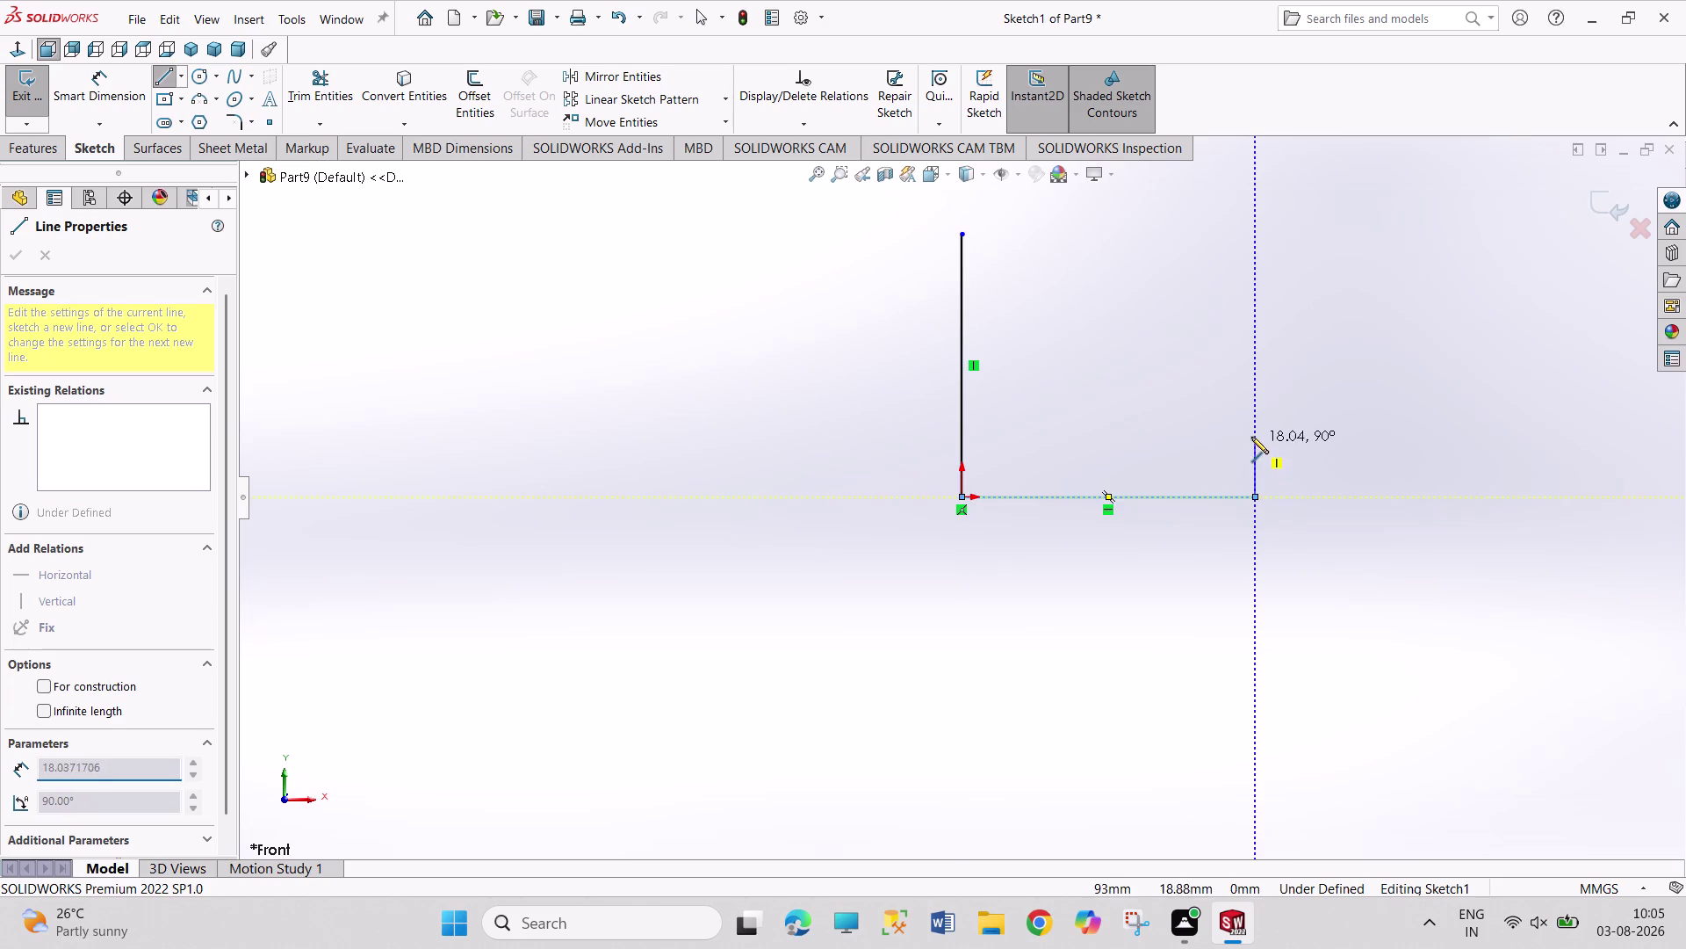
click(1251, 436)
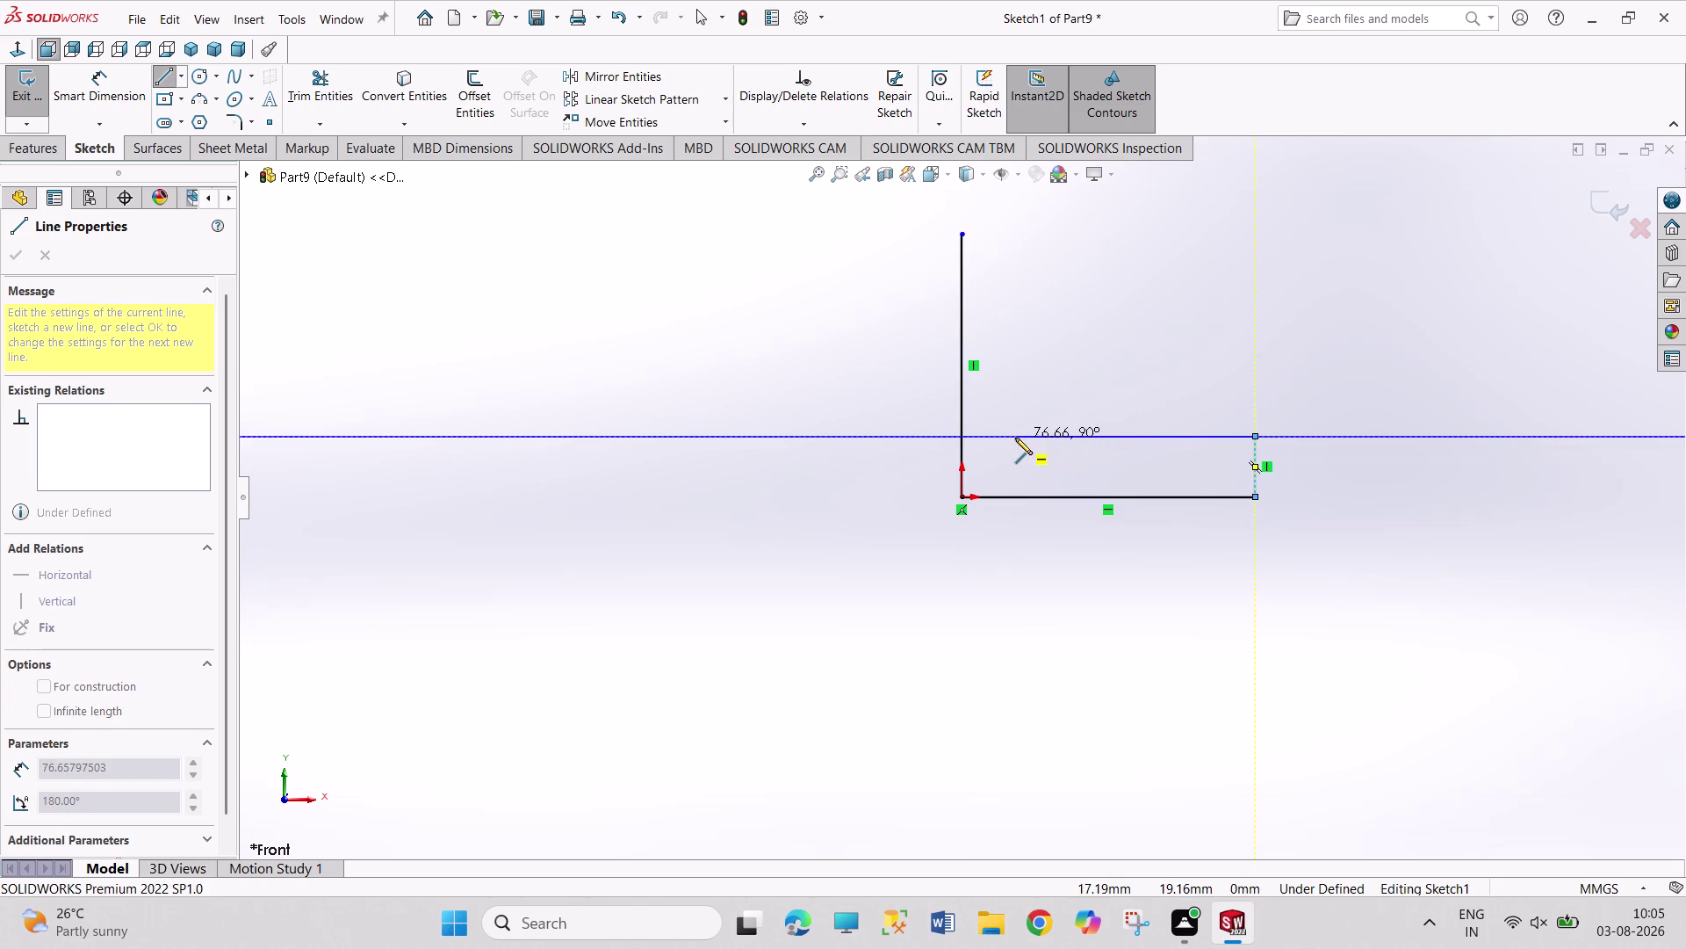
click(1015, 438)
click(1009, 232)
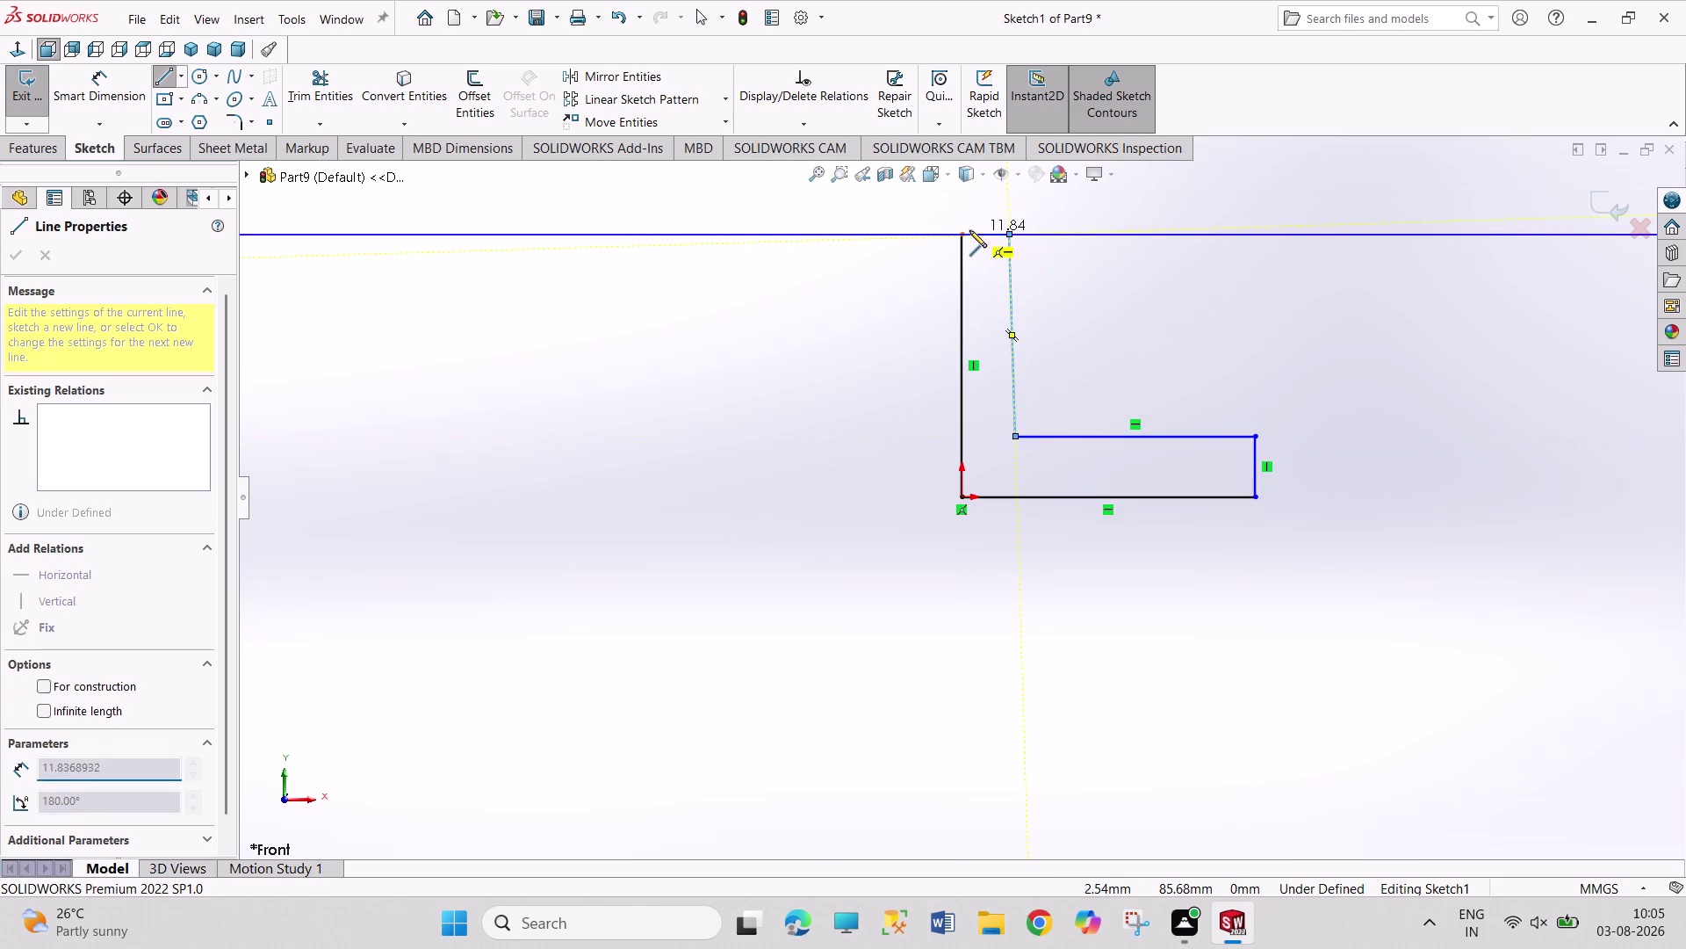
click(962, 230)
End the Line tool and tidy the L outline's inner edges.
right_click(1127, 295)
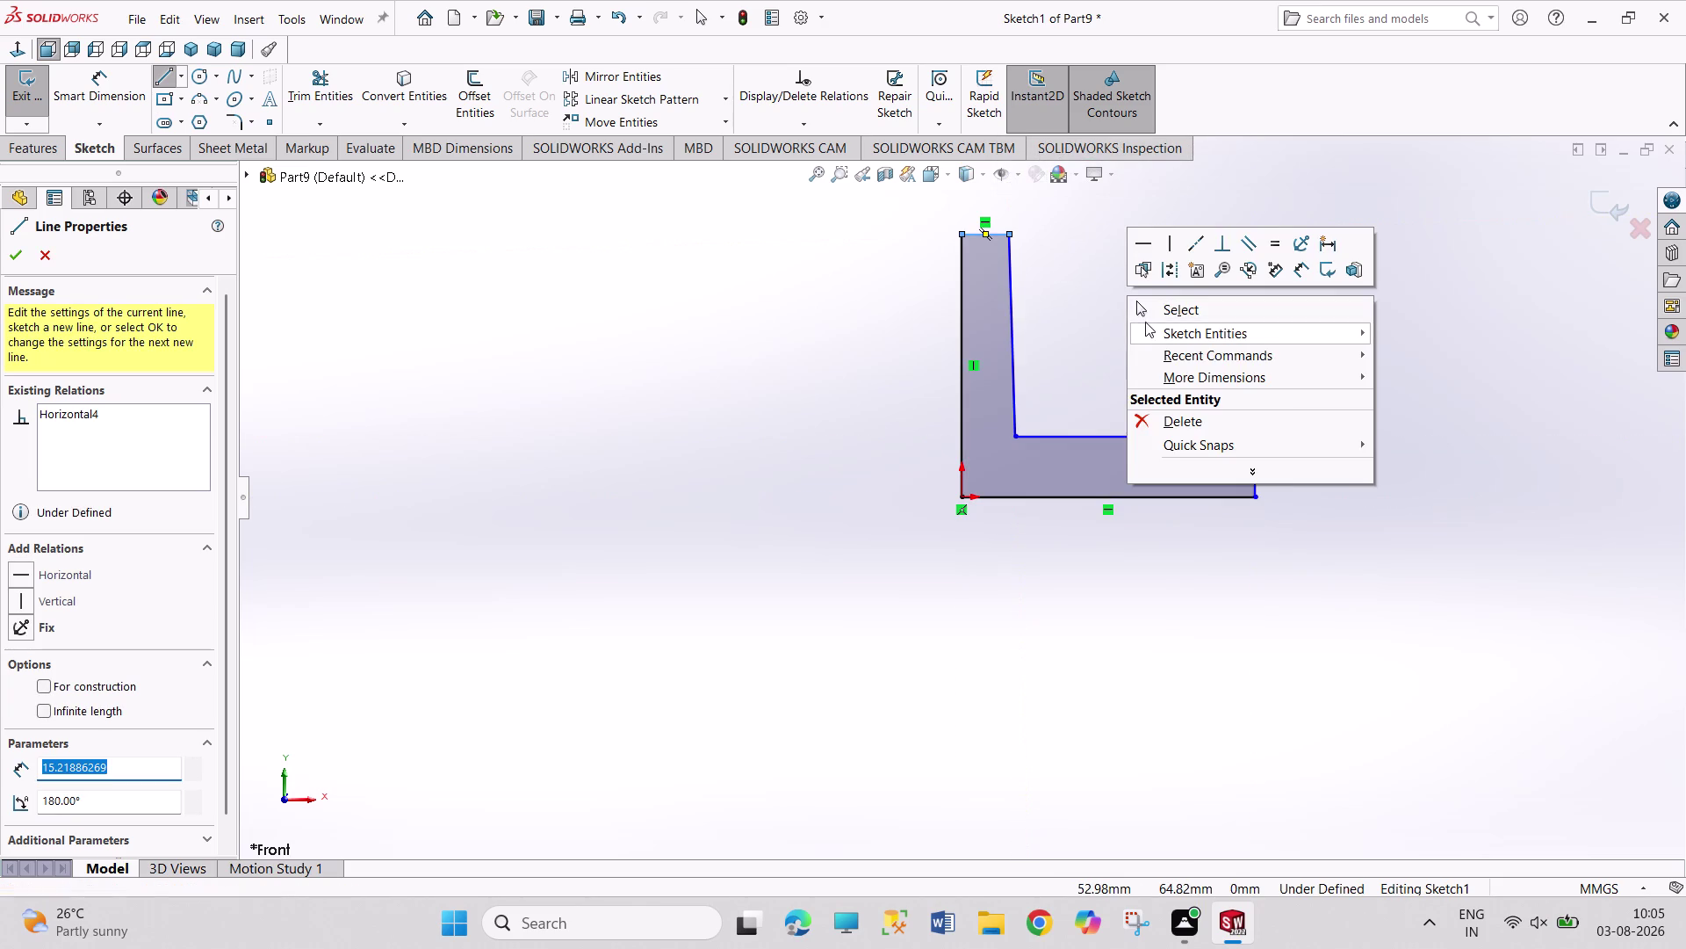
click(1149, 313)
click(1013, 359)
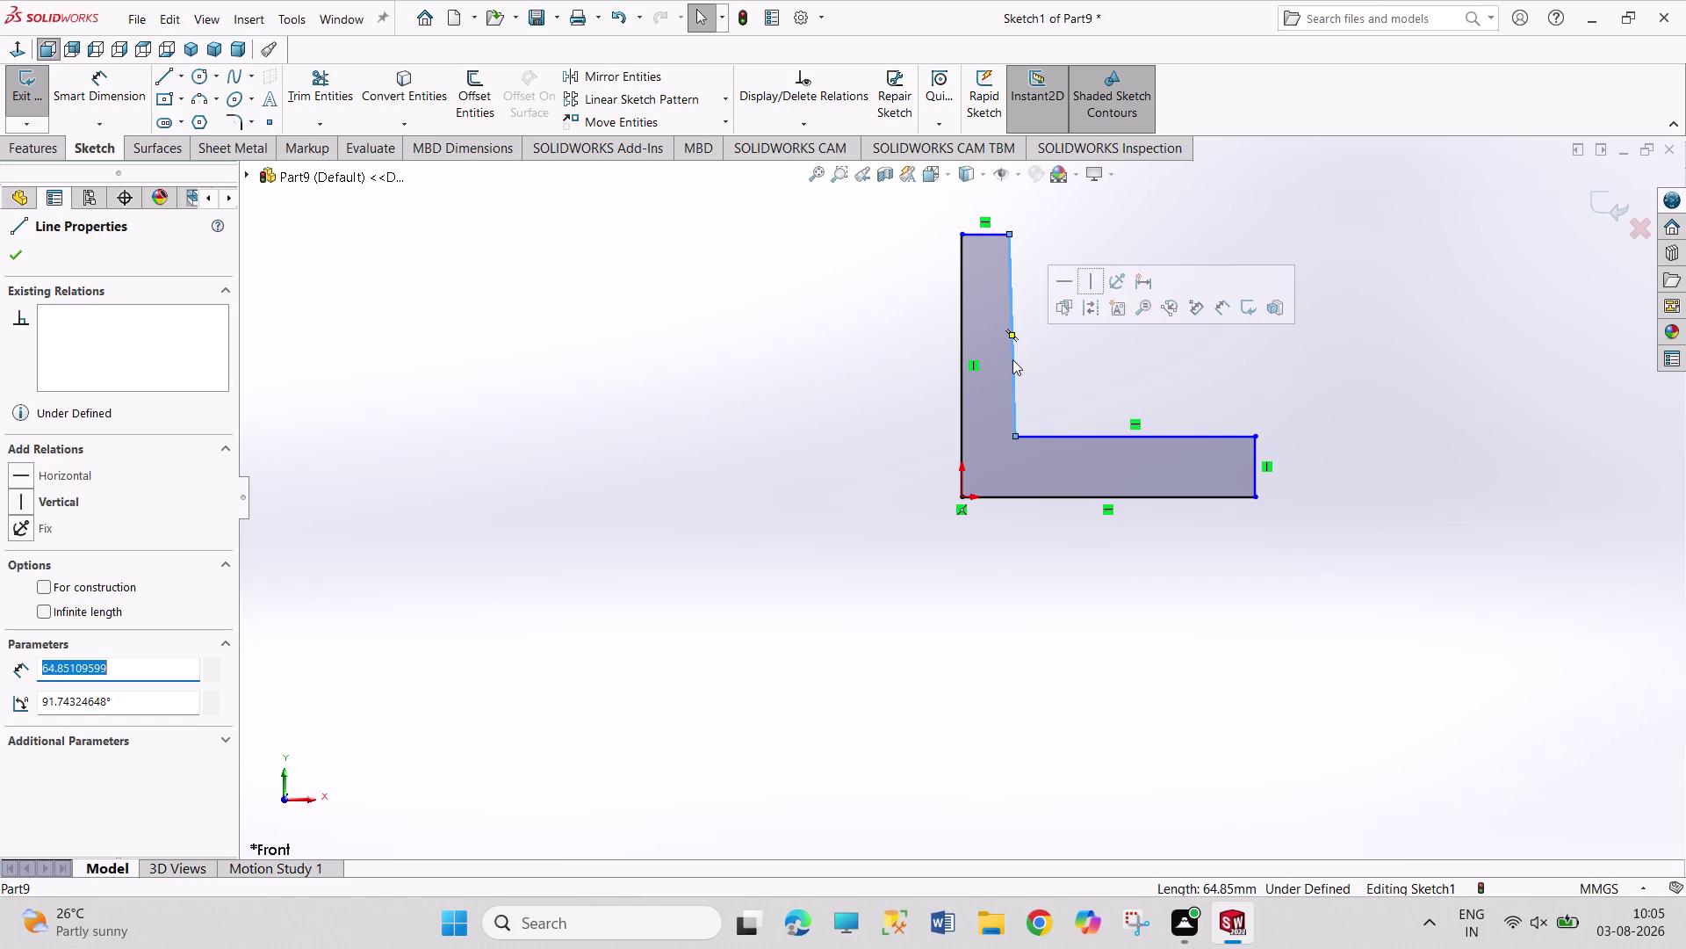
click(1091, 282)
click(1126, 370)
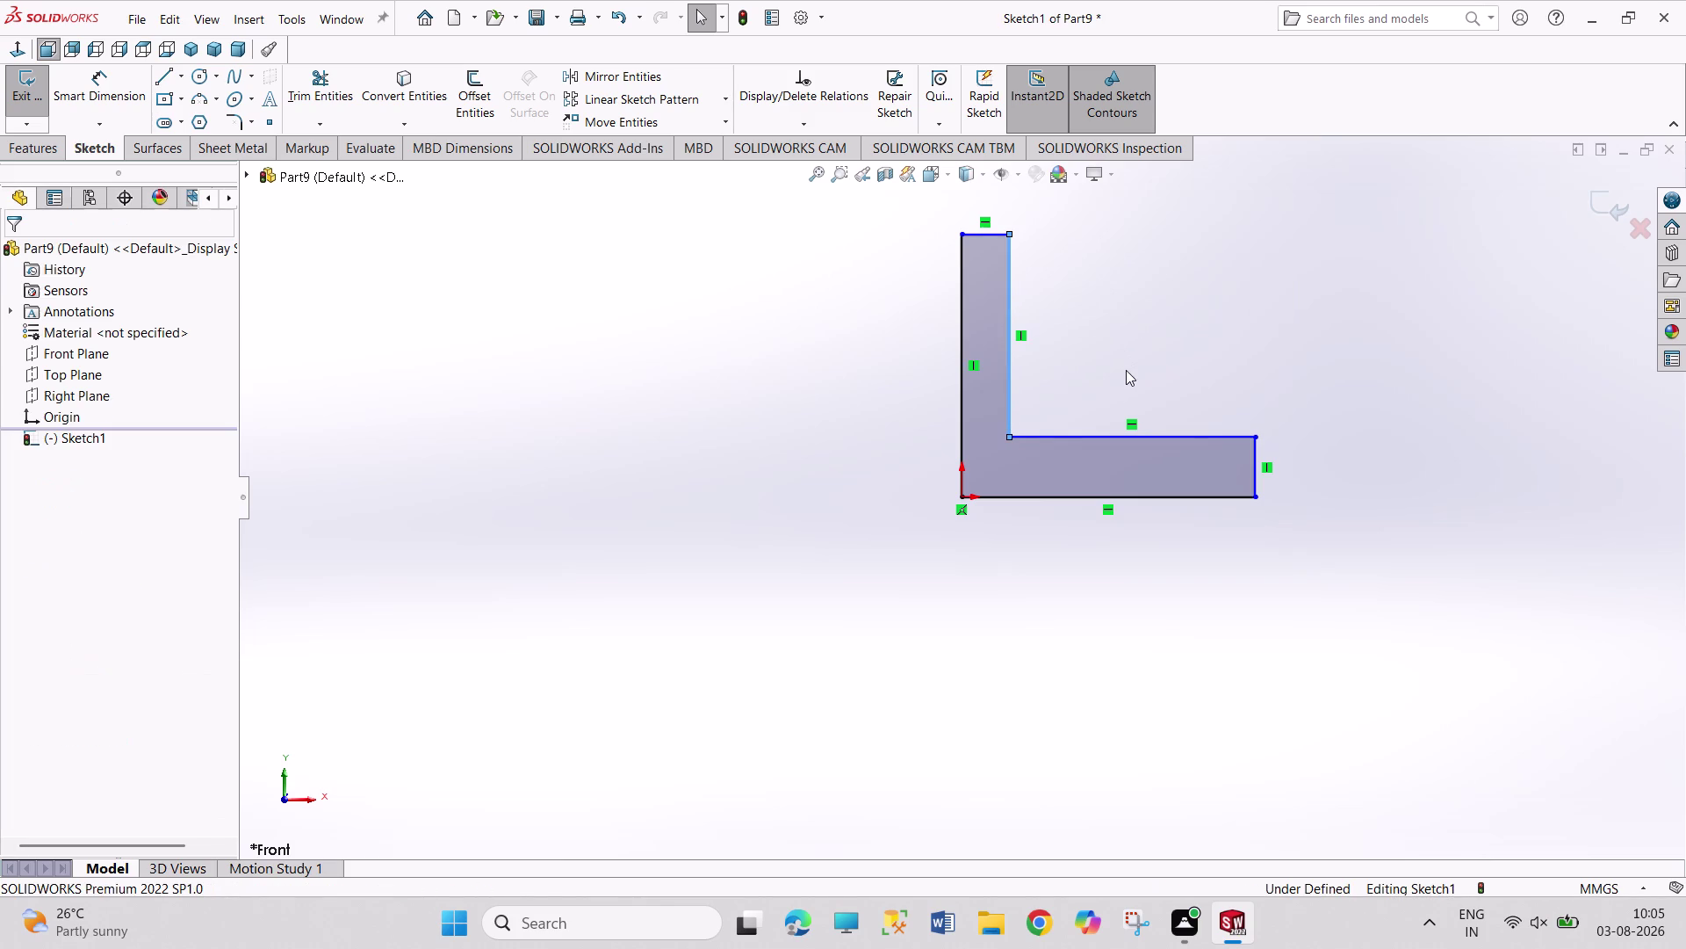
right_drag(1242, 404, 1231, 278)
click(991, 238)
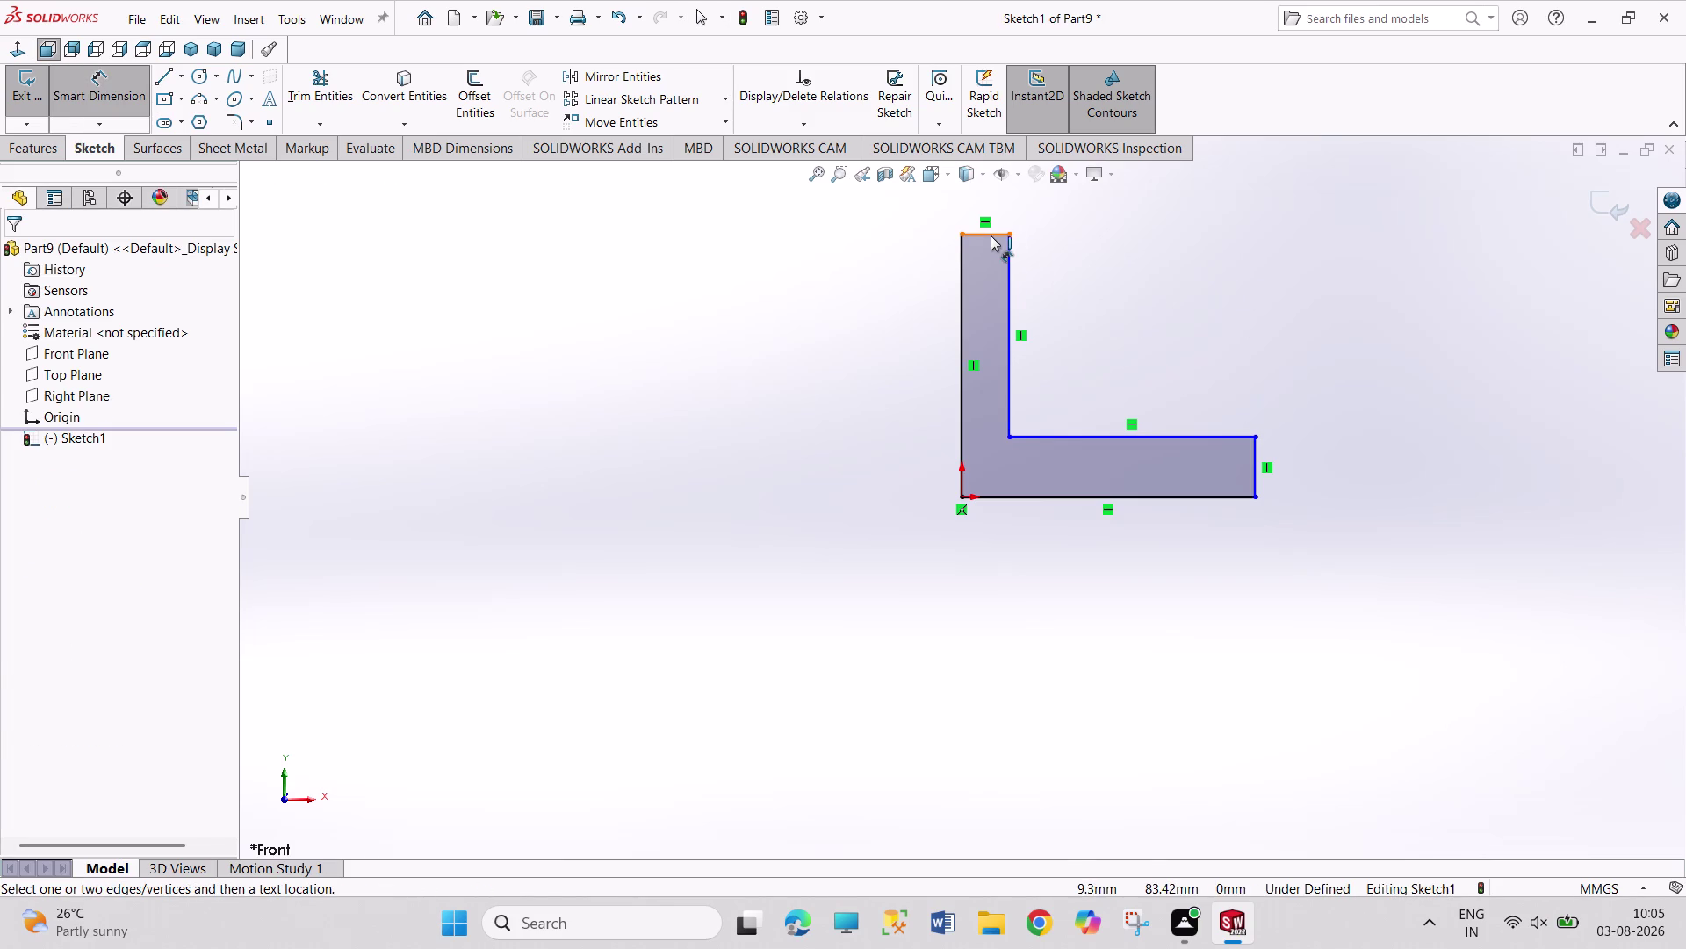
Dimension the upright leg and lower leg end thicknesses at 5 mm each.
click(1081, 207)
key(5)
key(Return)
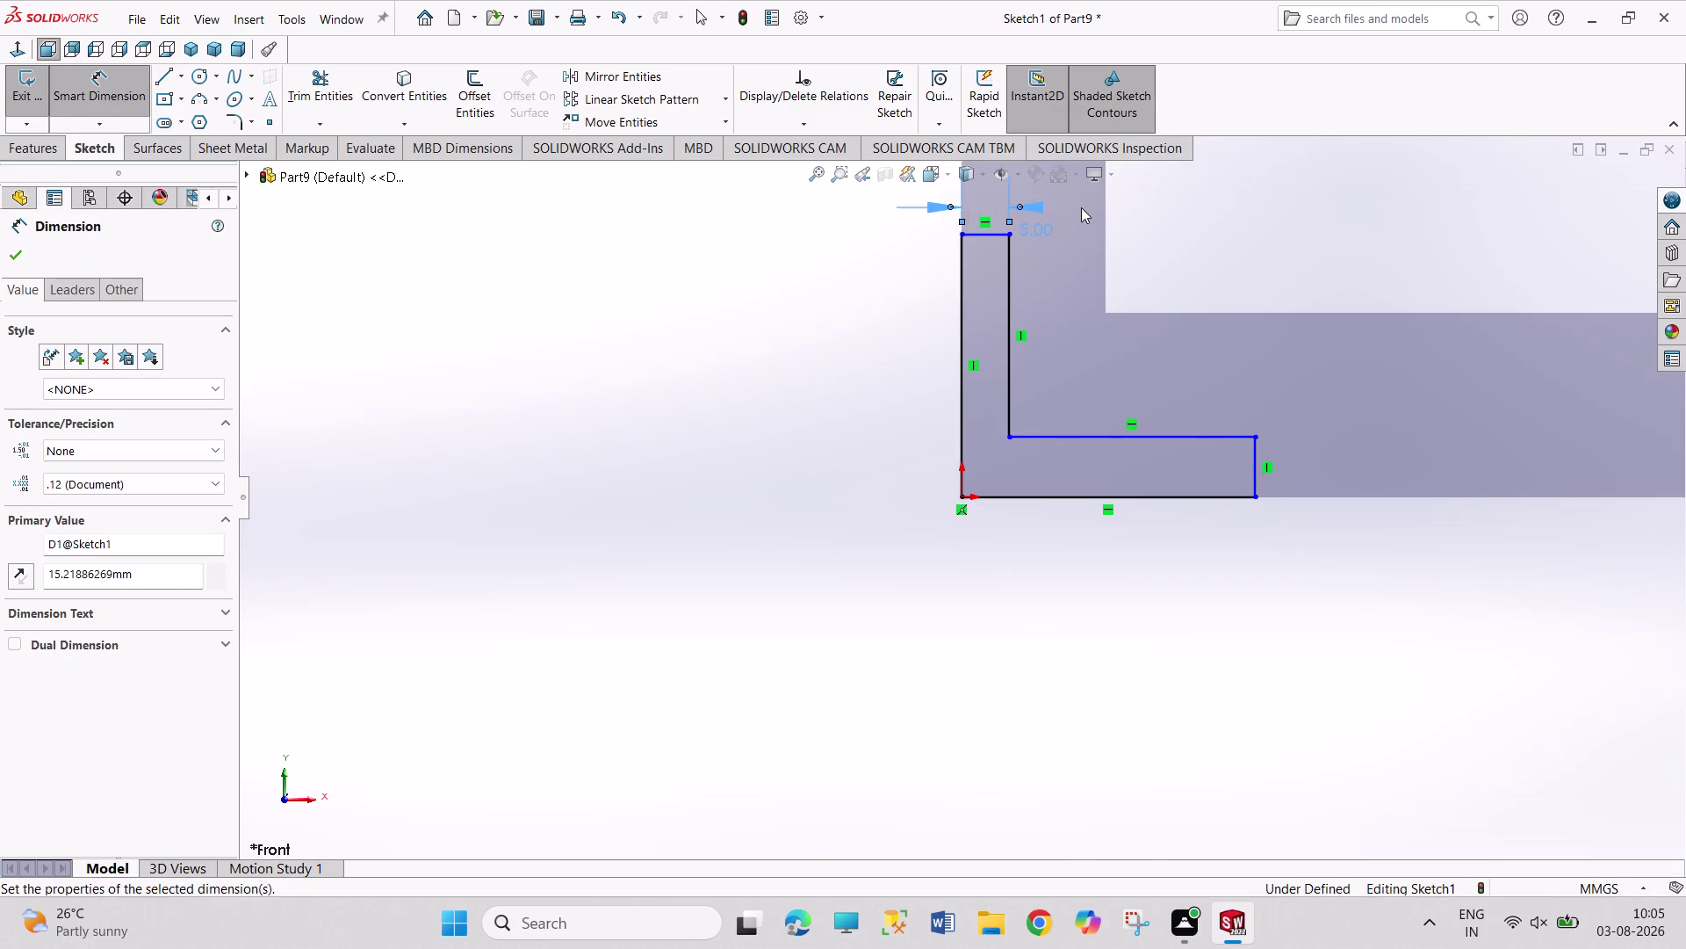
drag(1255, 473, 1267, 476)
click(1322, 471)
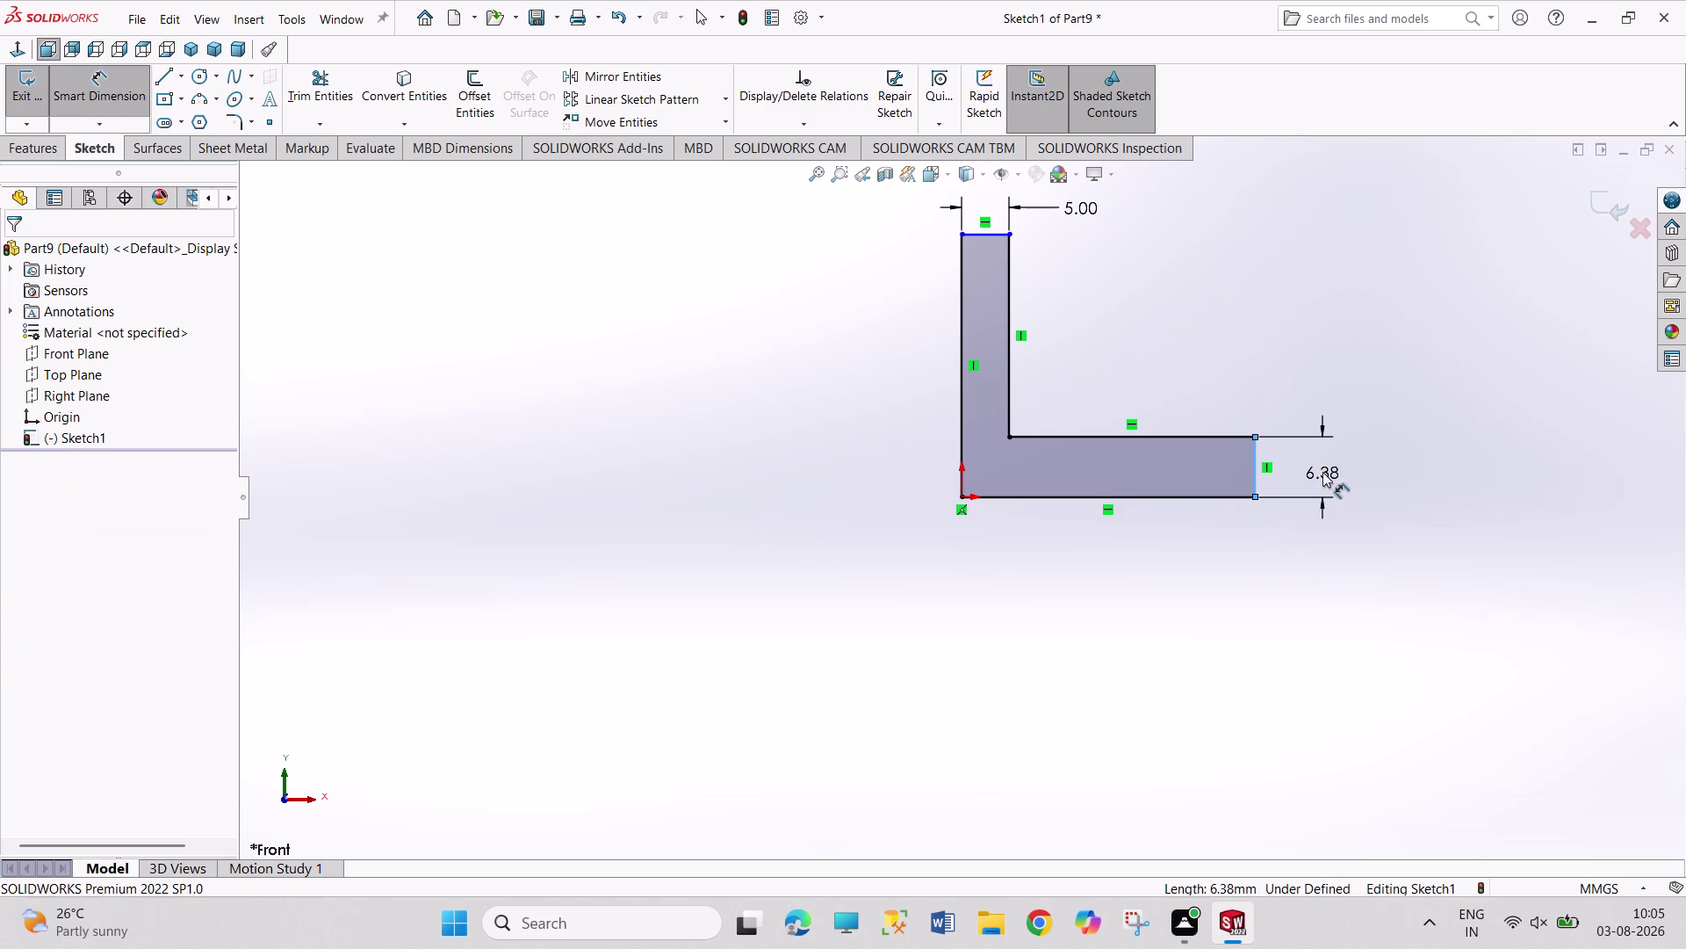
key(5)
key(Return)
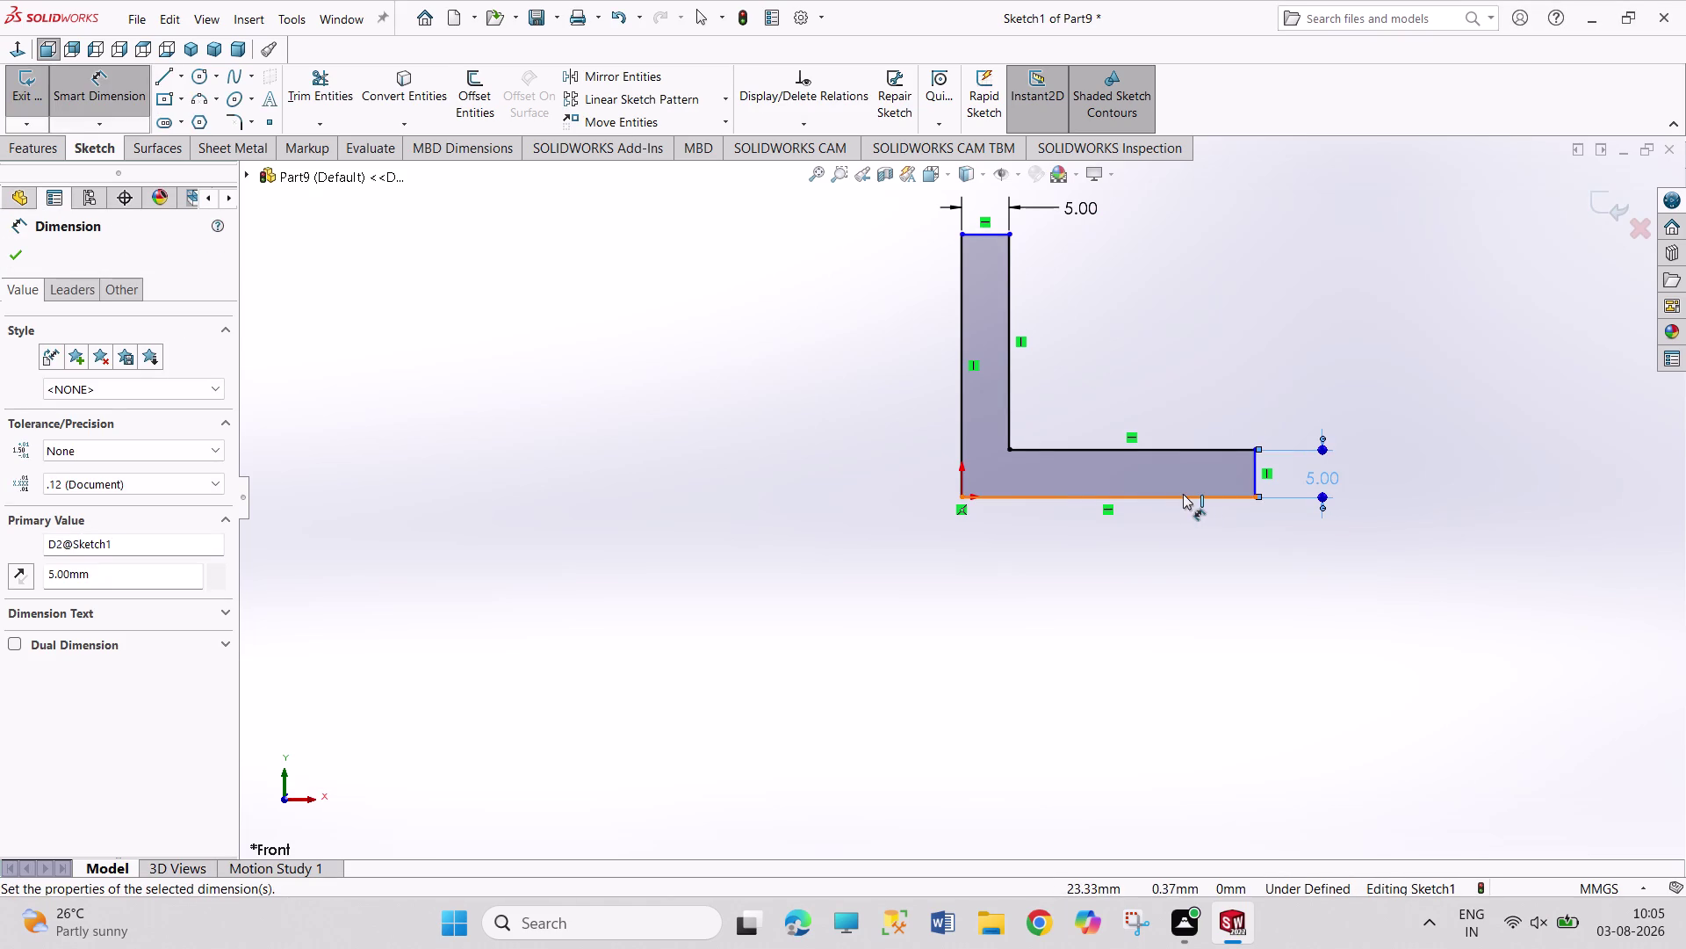
Set the overall length and height to 40 mm, then exit the sketch.
click(1183, 494)
click(1163, 594)
text(40)
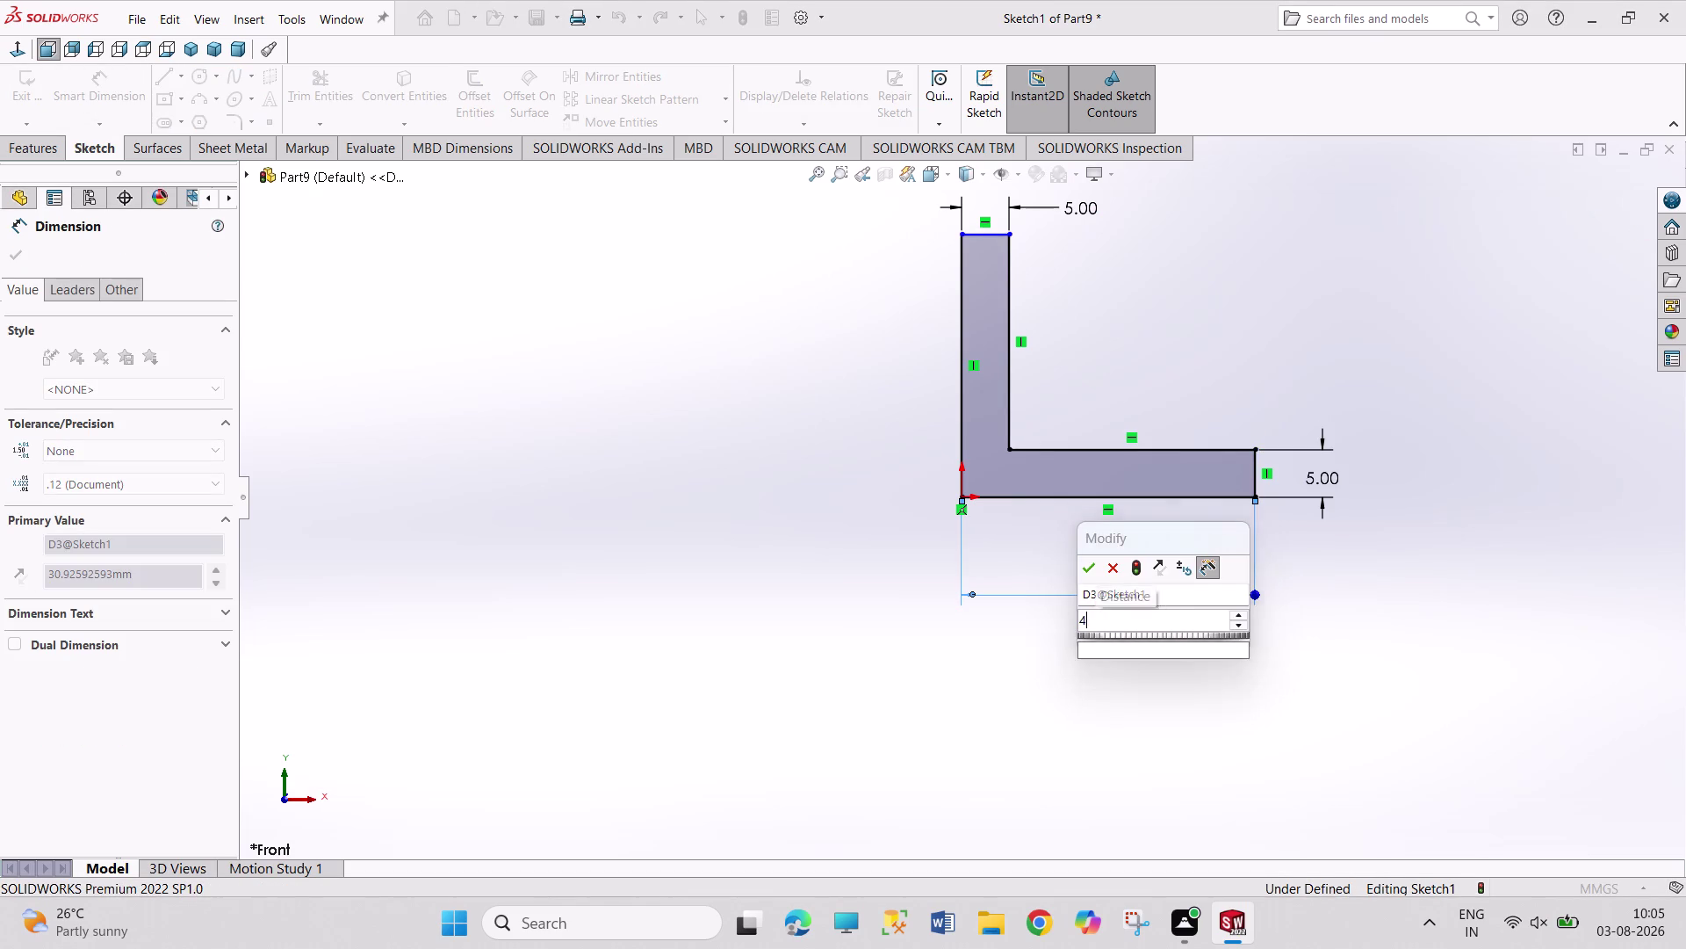
key(Return)
click(962, 416)
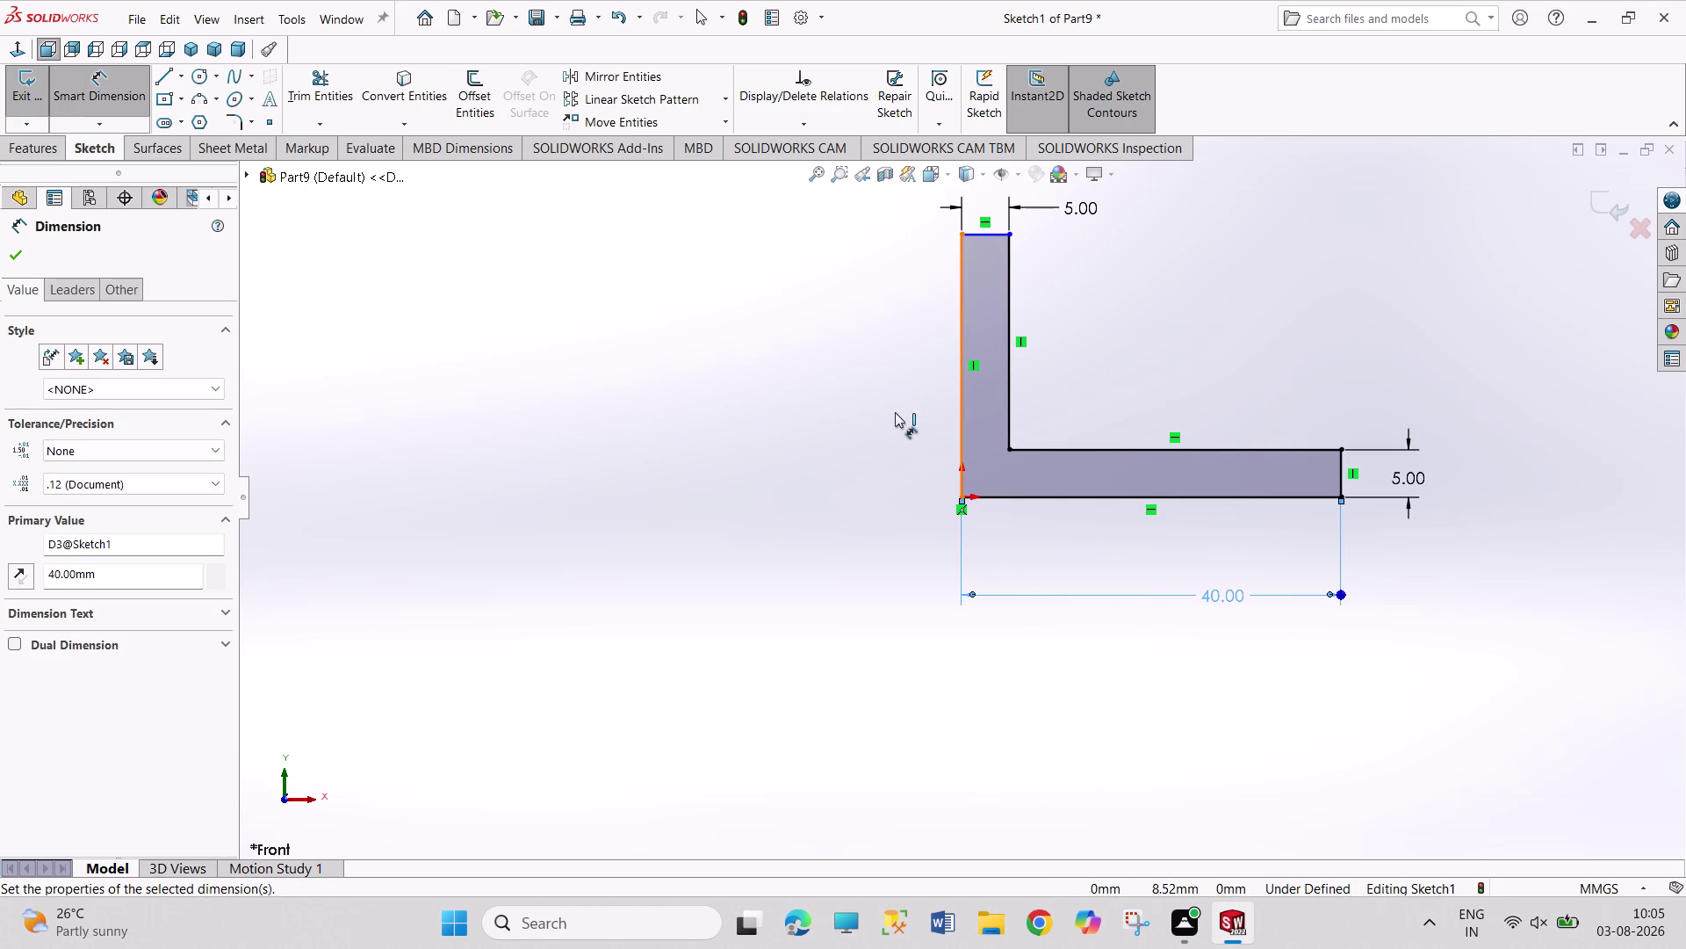
click(895, 411)
text(40)
key(Return)
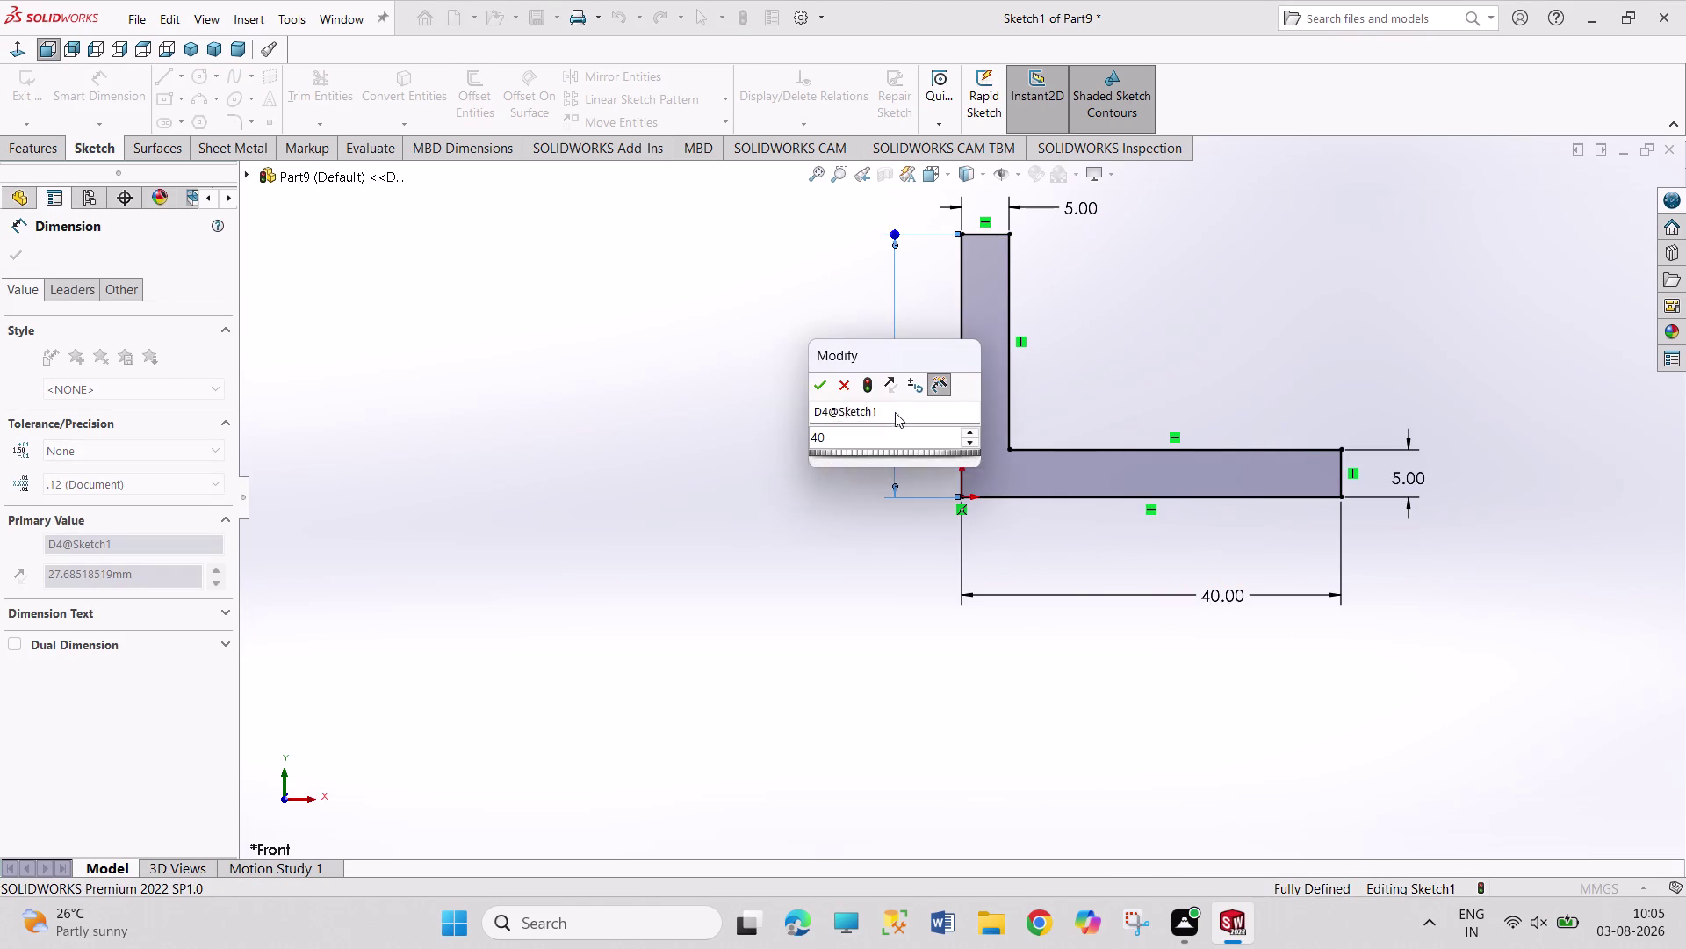
right_click(638, 567)
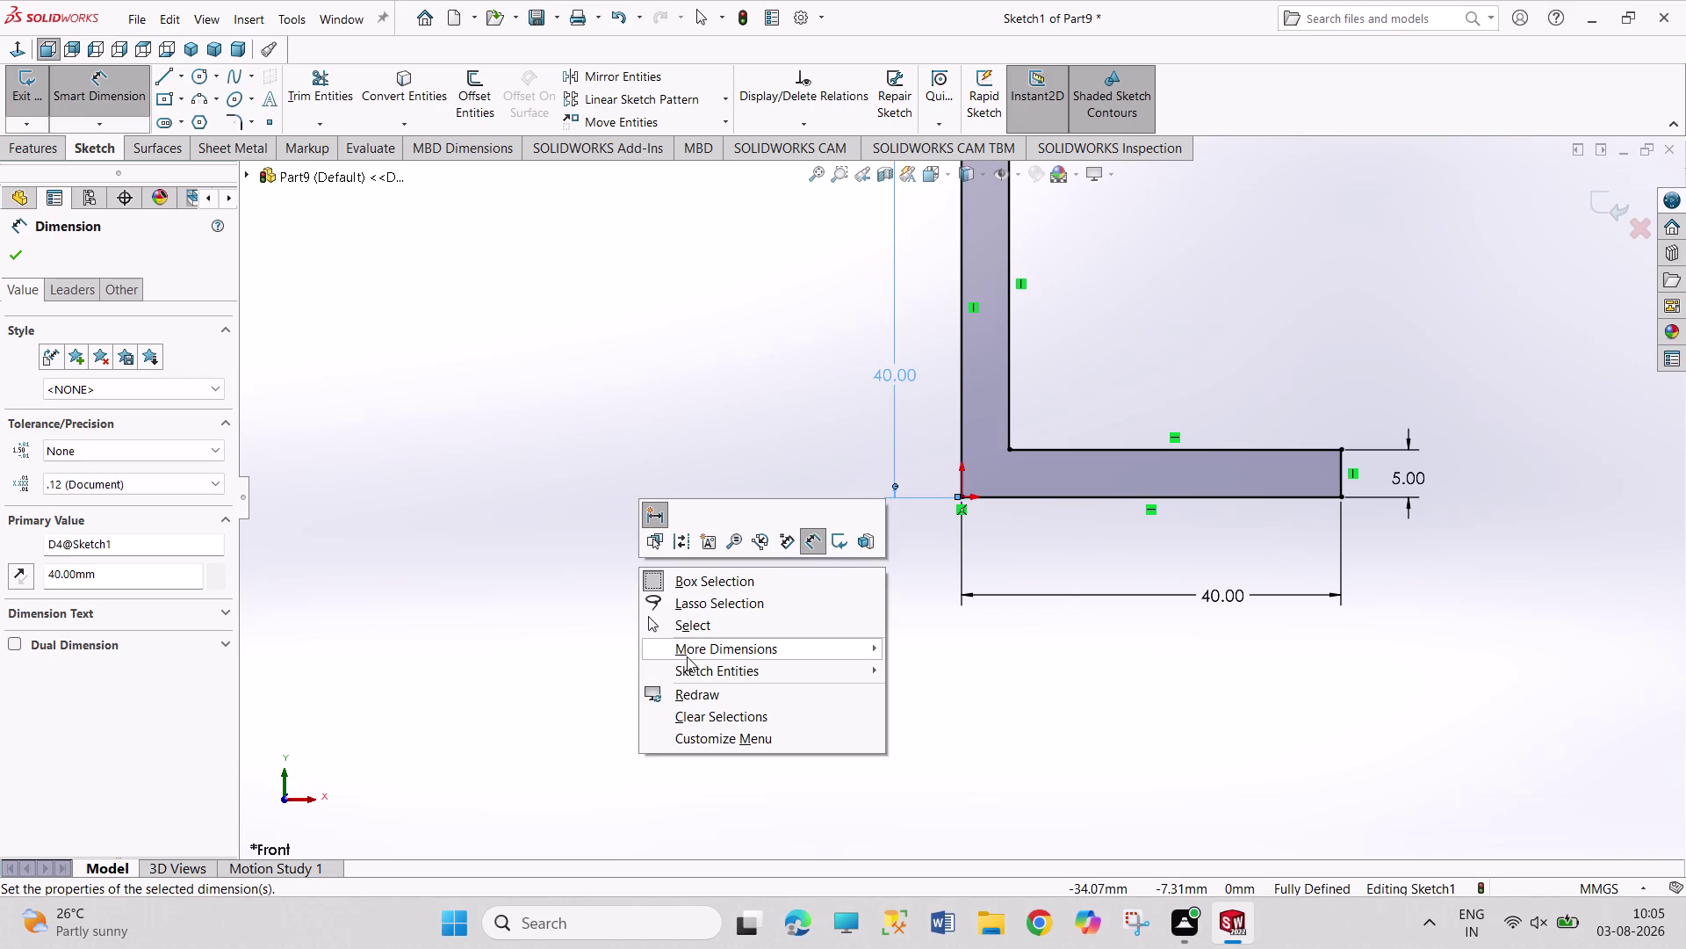
click(697, 629)
click(26, 94)
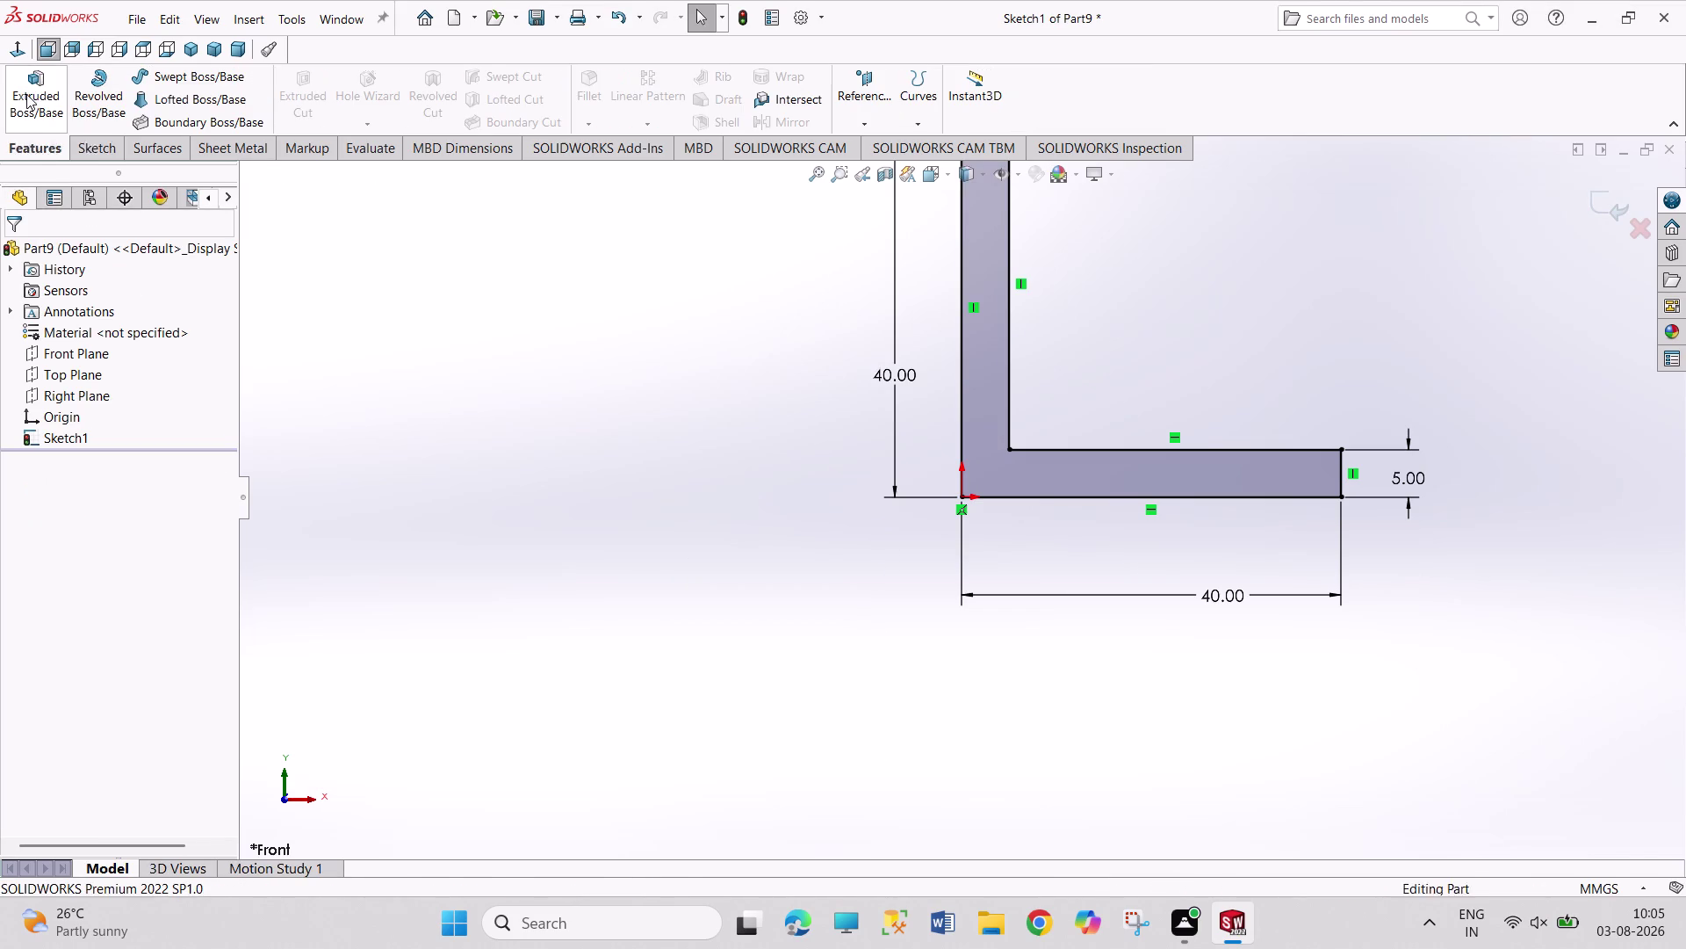
Extrude the L profile 40 mm as Boss-Extrude1 and orbit to view the bracket.
click(51, 95)
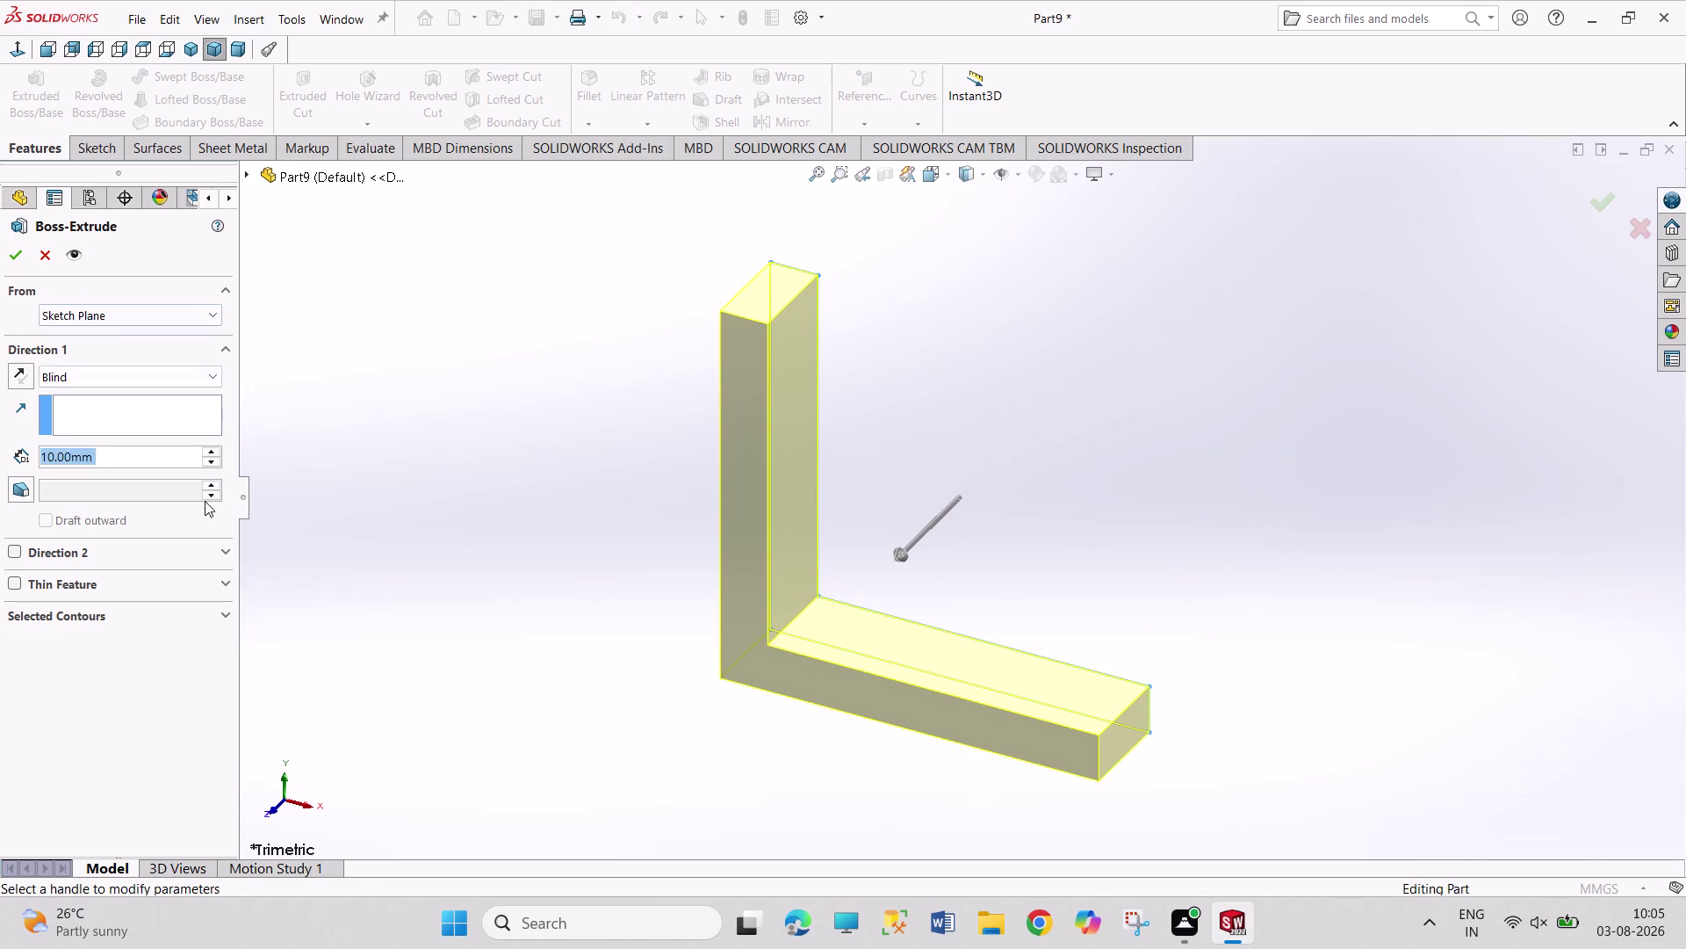
text(40)
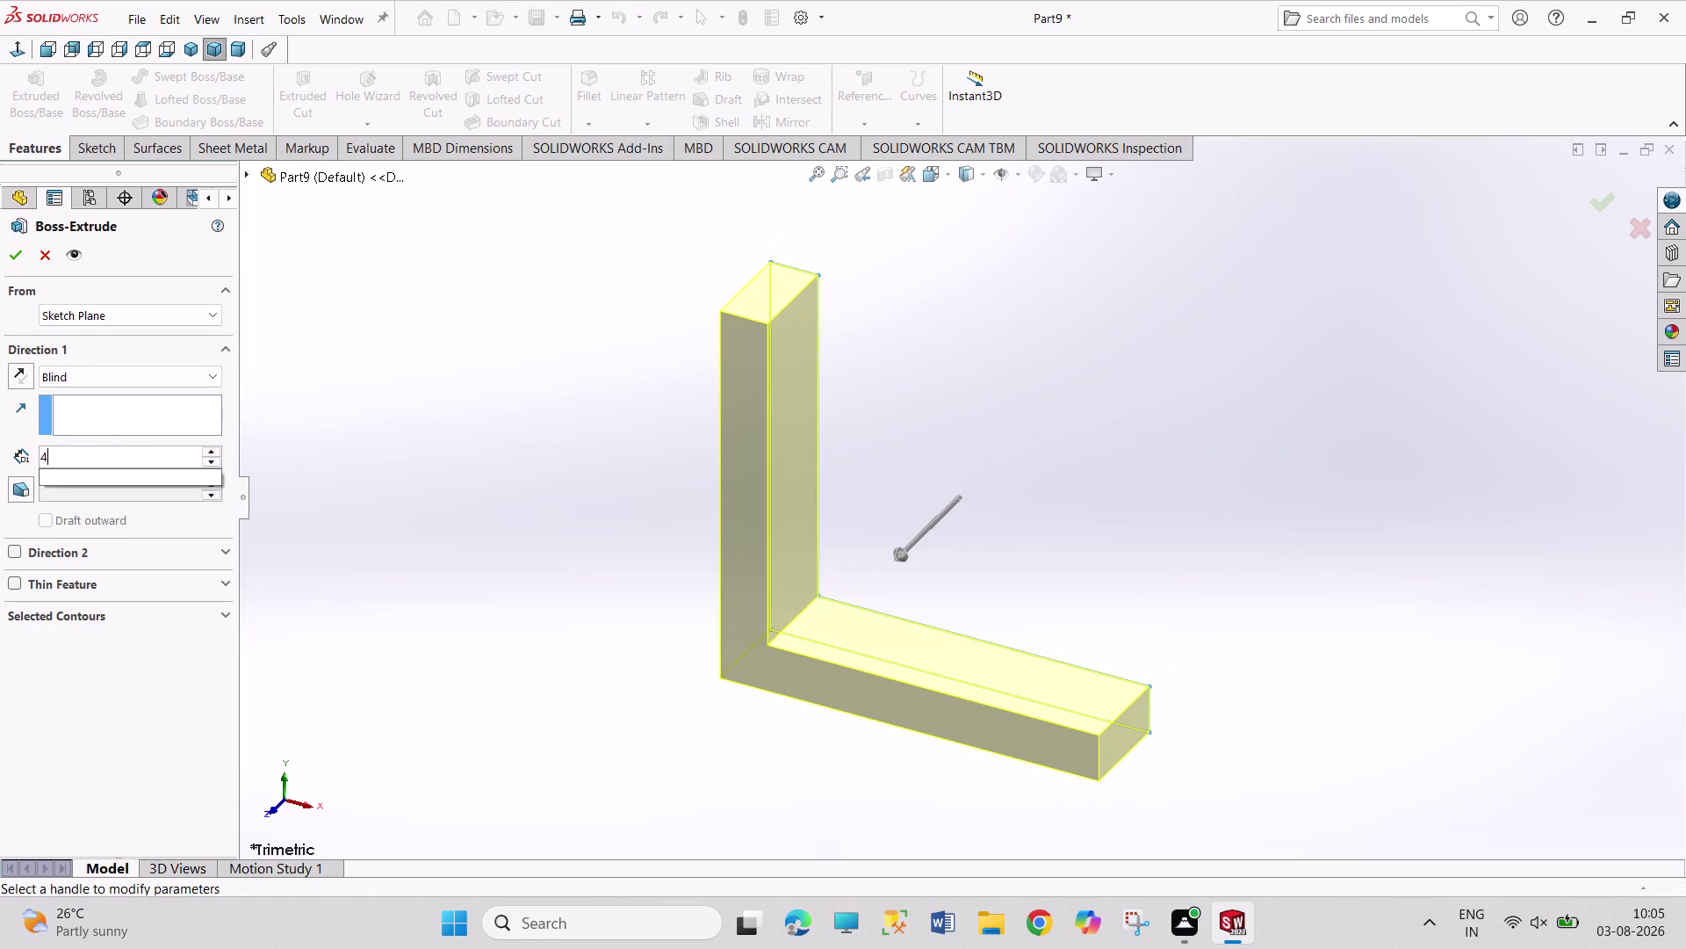
key(Return)
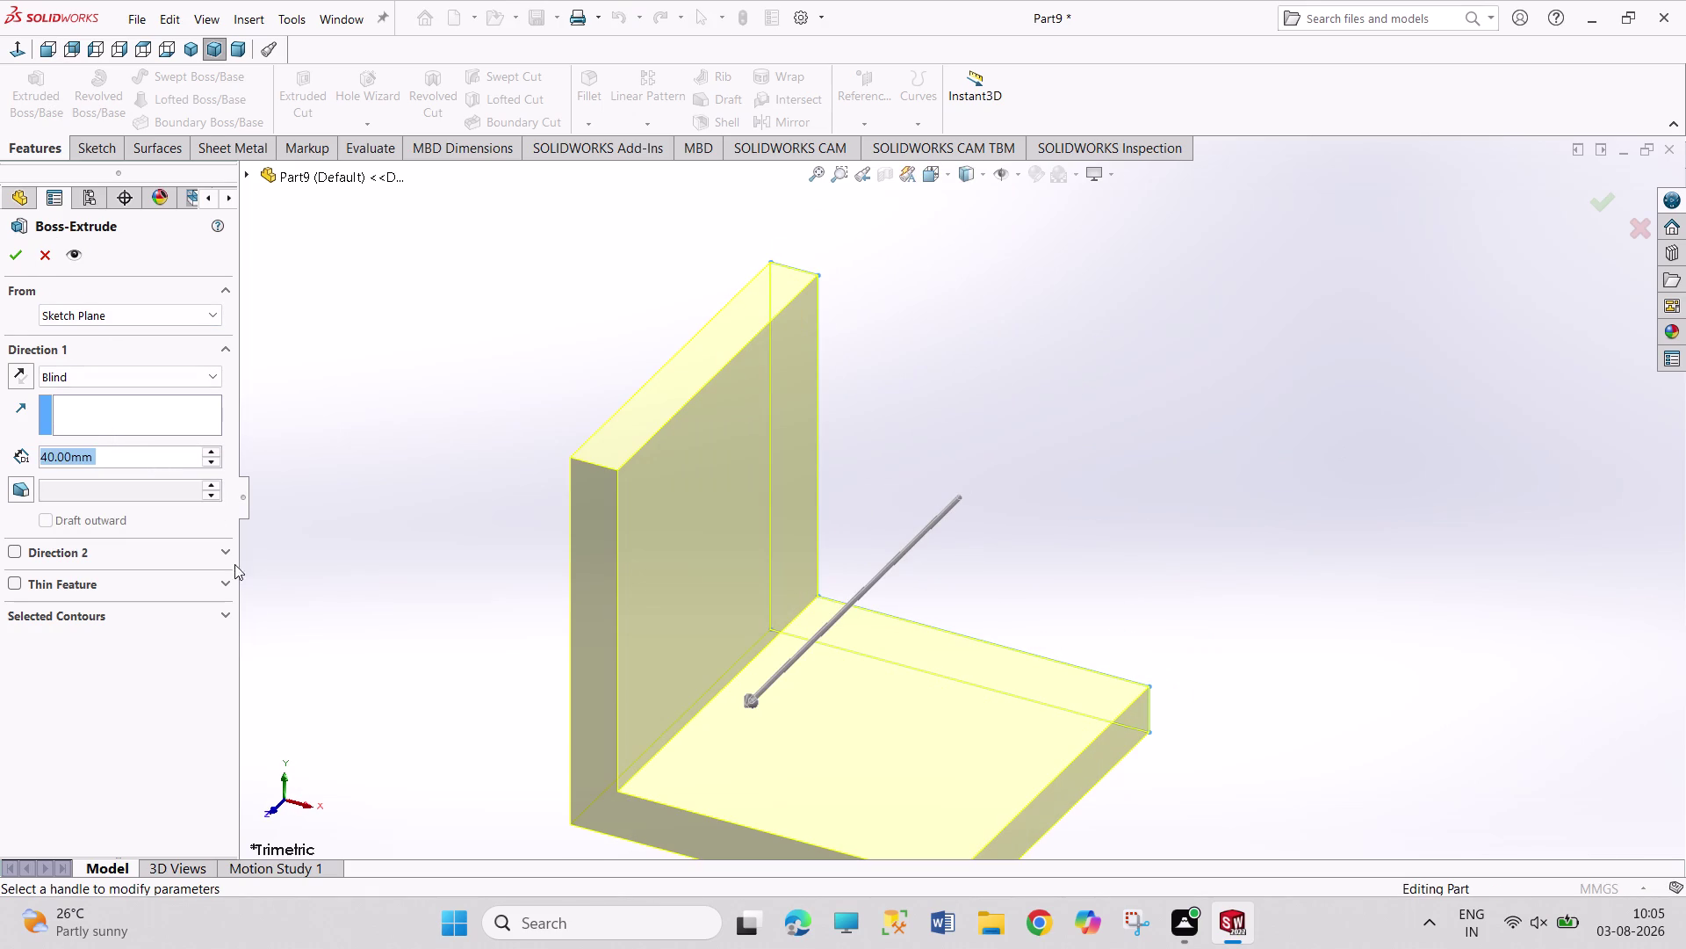
scroll(up, 3)
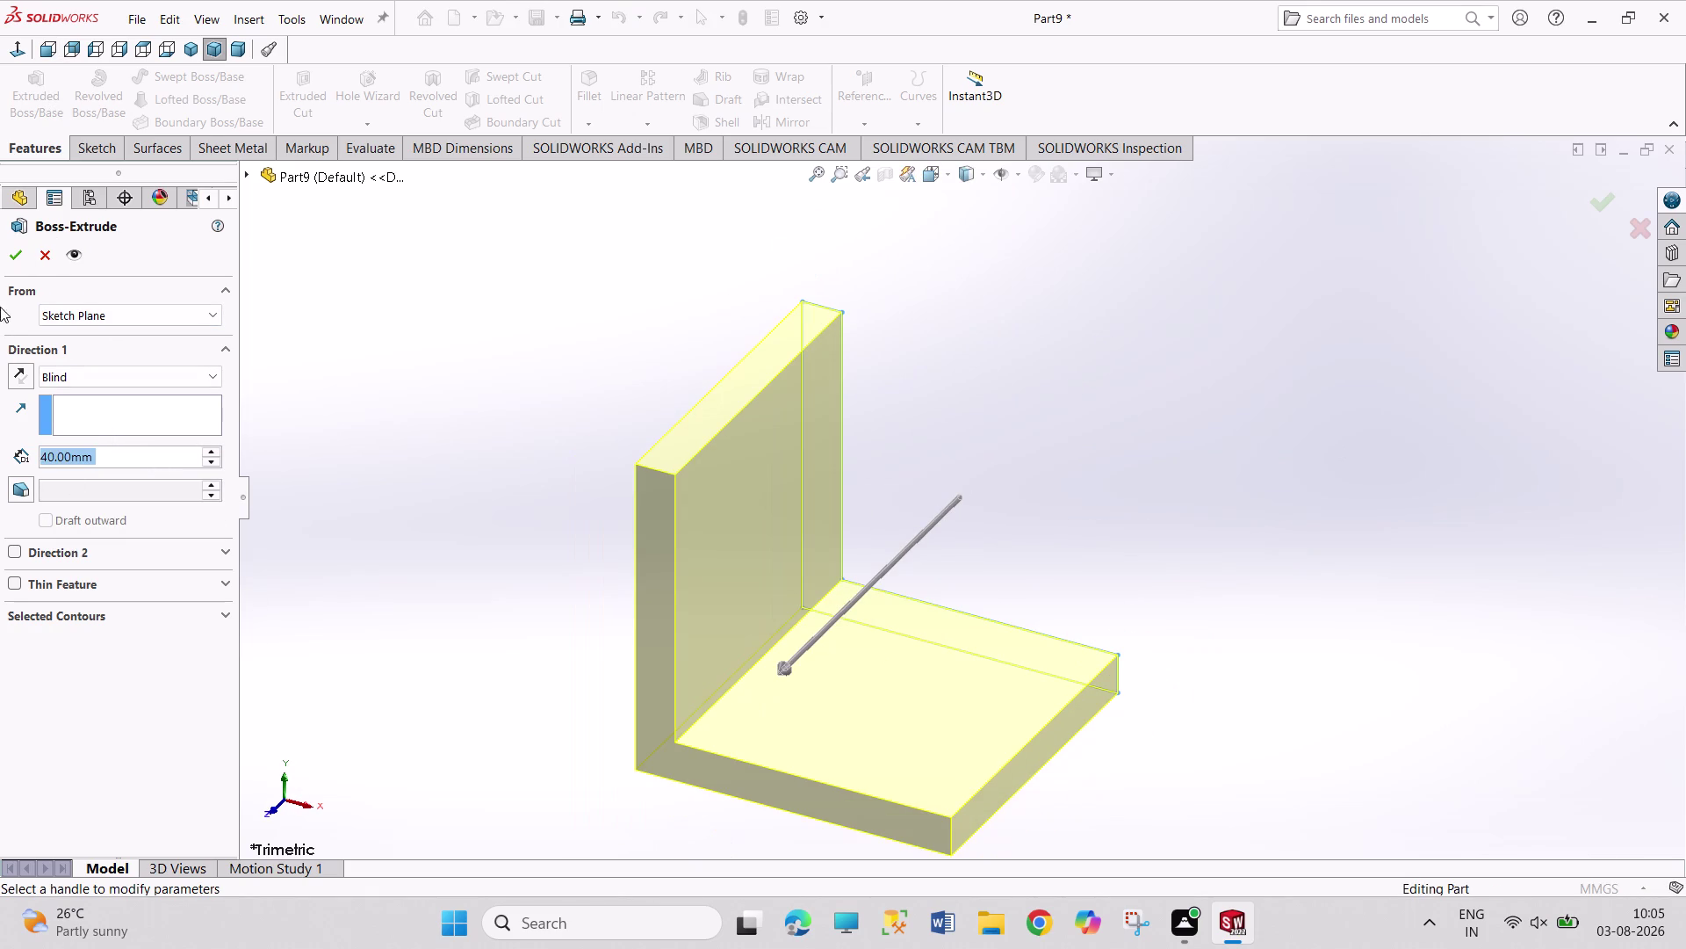
click(24, 265)
click(445, 600)
middle_drag(444, 600, 446, 602)
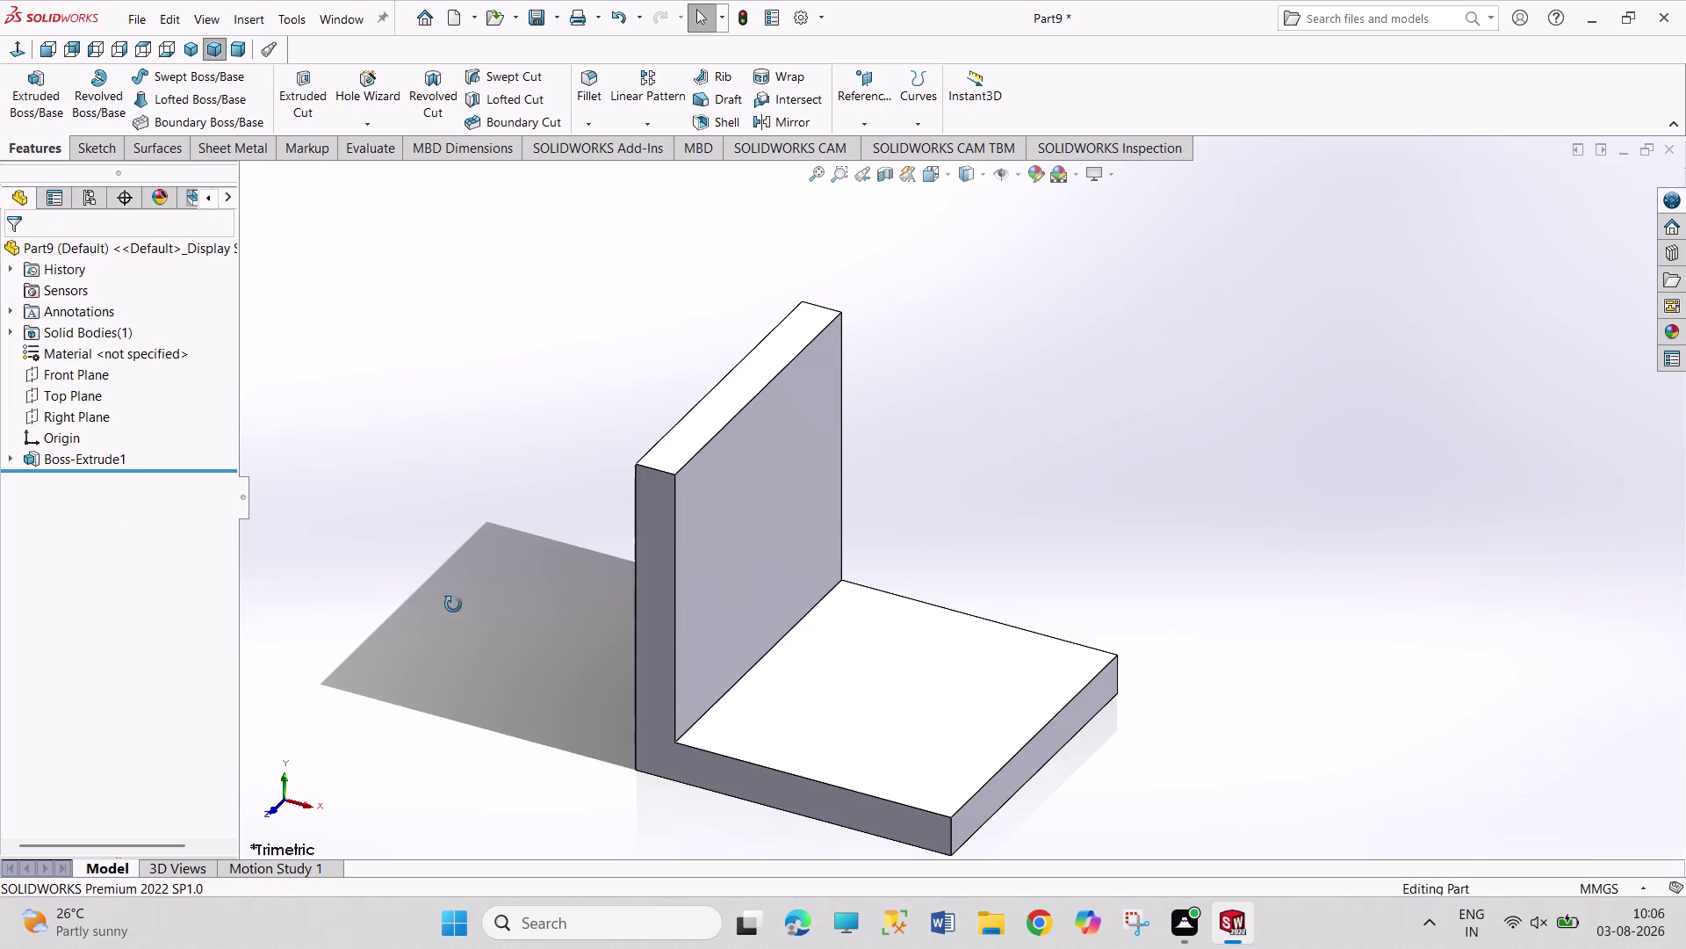
middle_drag(446, 601, 536, 468)
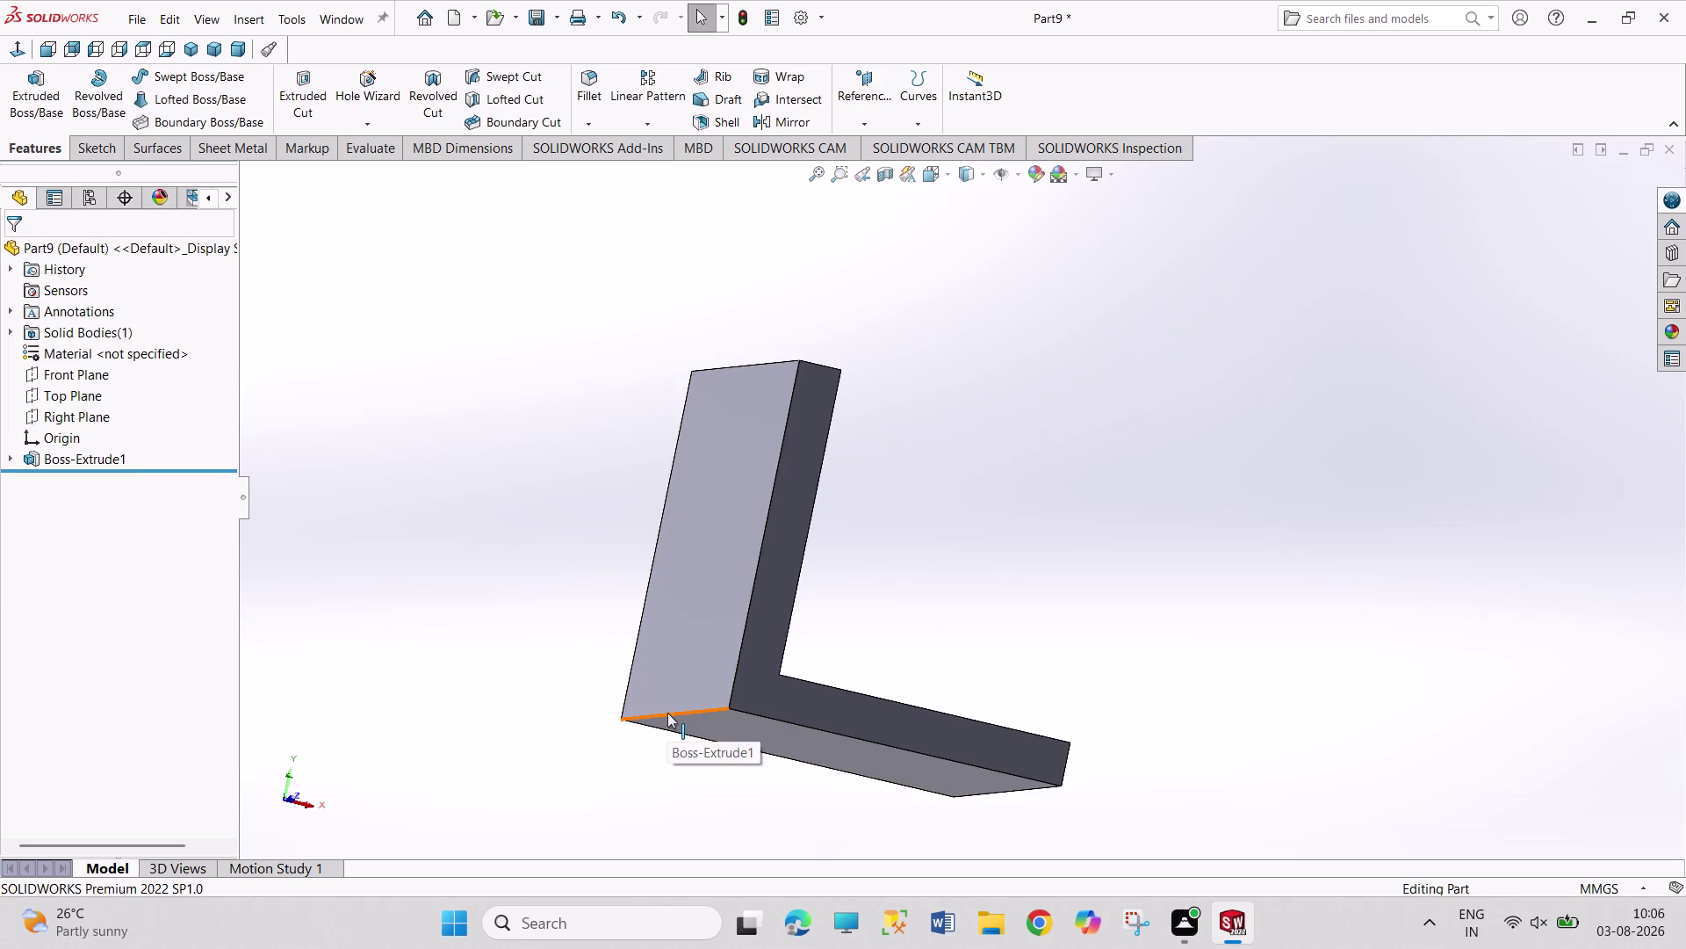
Apply a 6.25 mm fillet radius to the L bracket's outer corner edge.
click(668, 712)
click(589, 80)
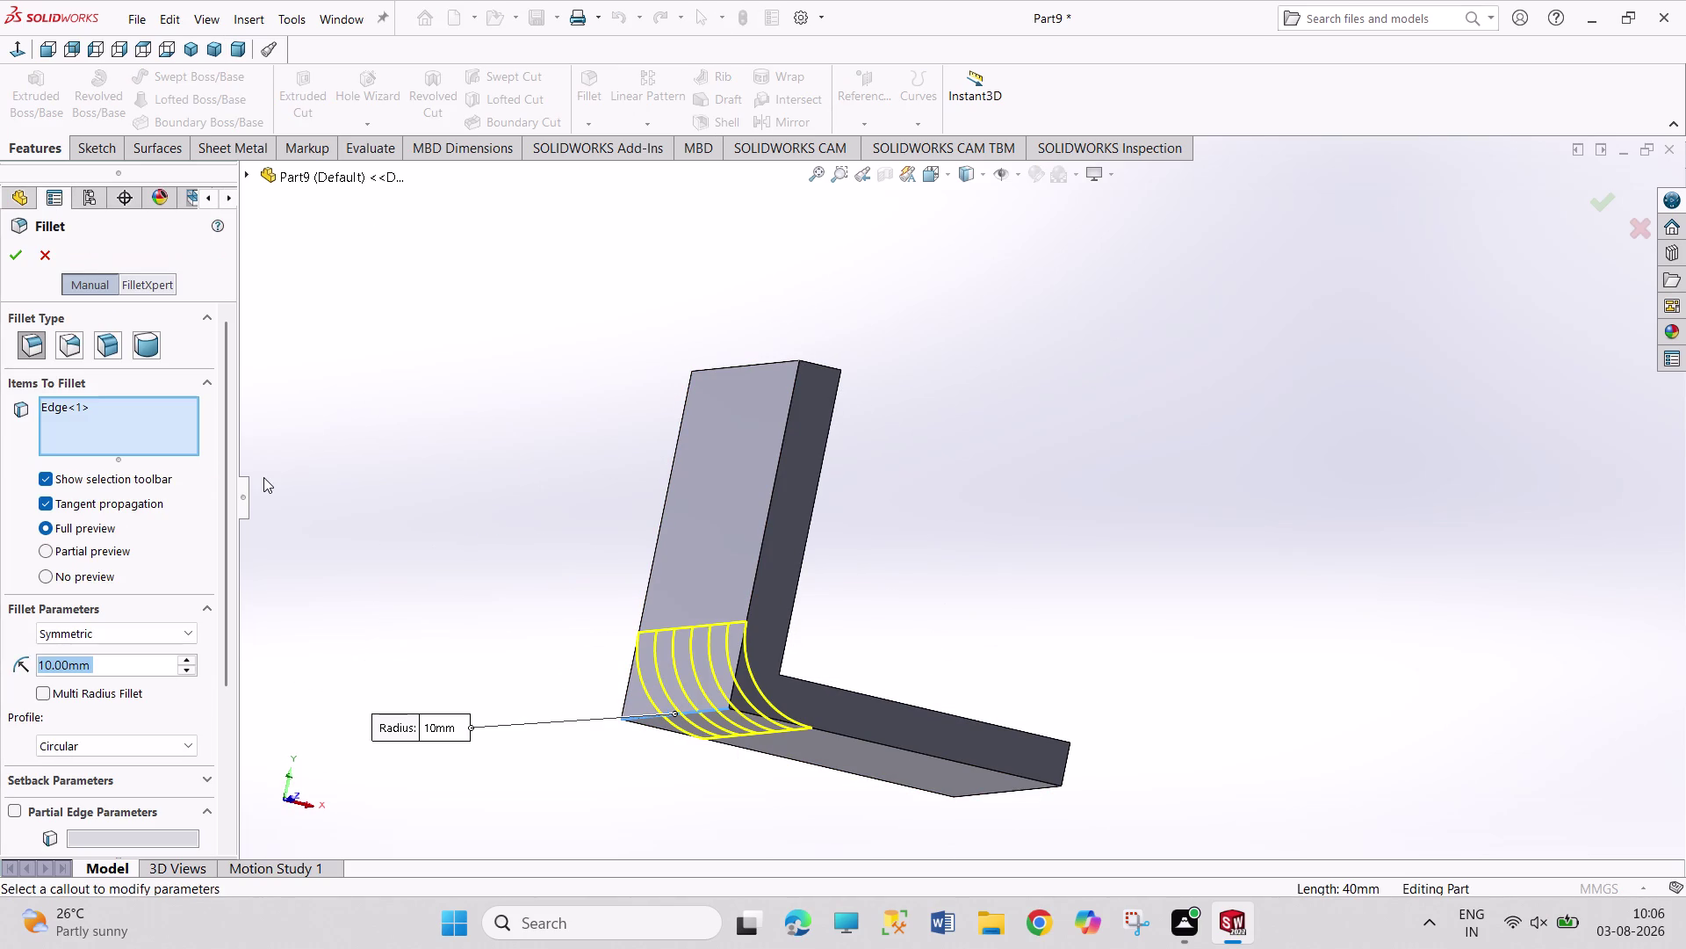
text(2.)
key(BackSpace)
key(BackSpace)
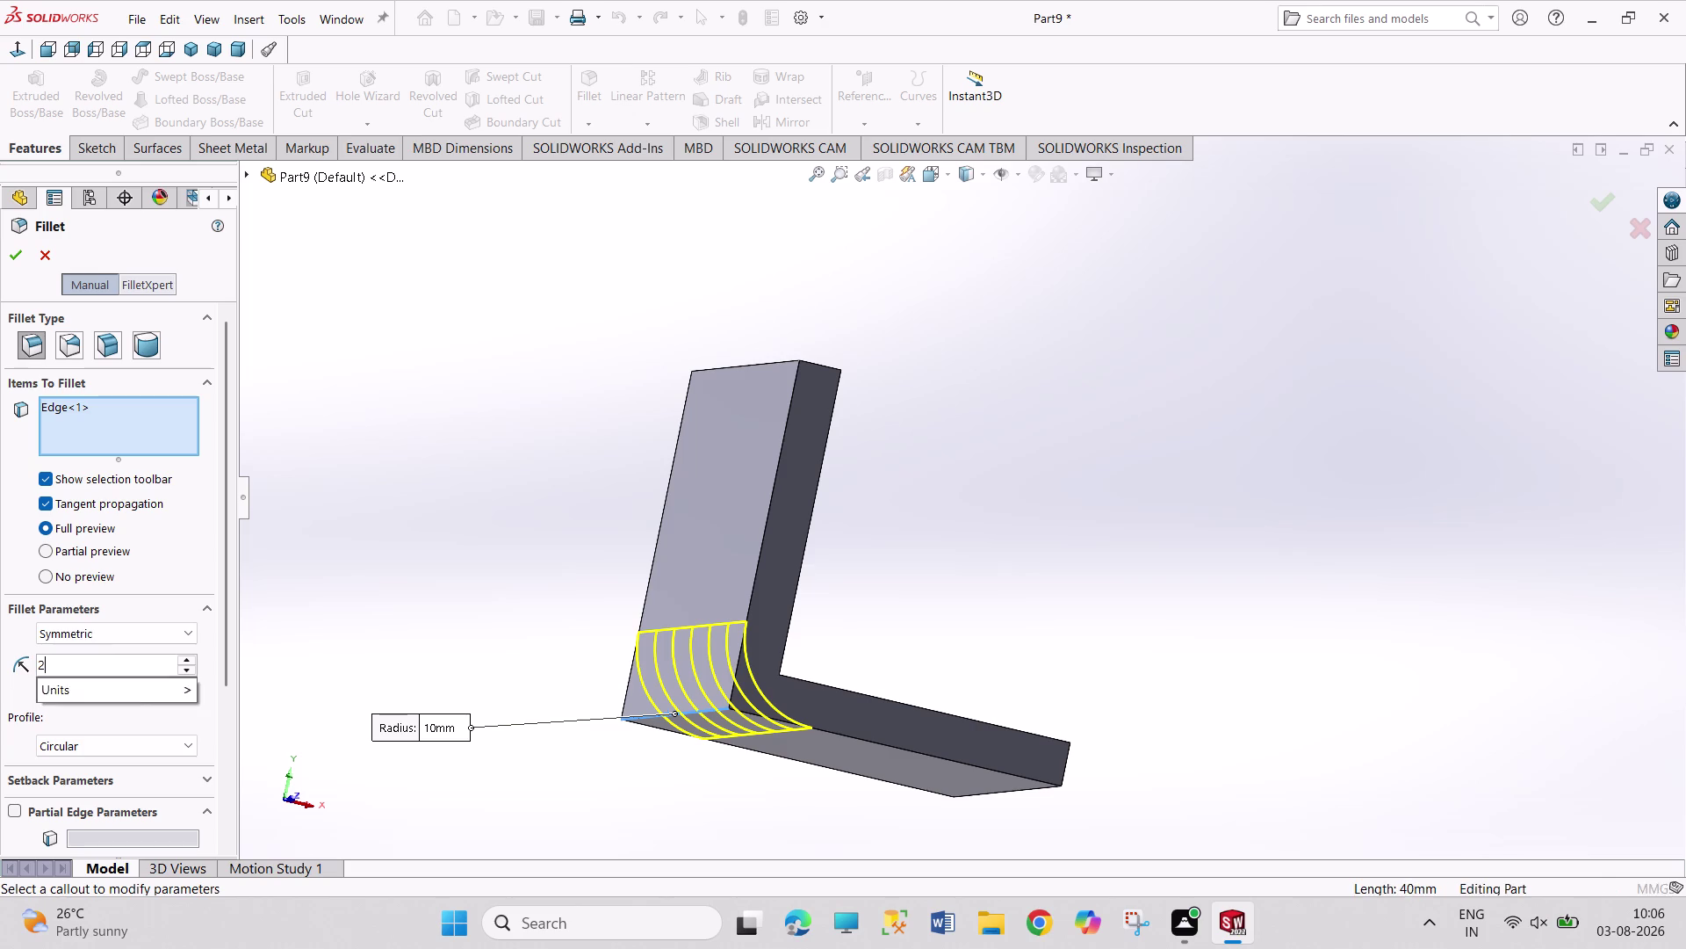
text(6.25)
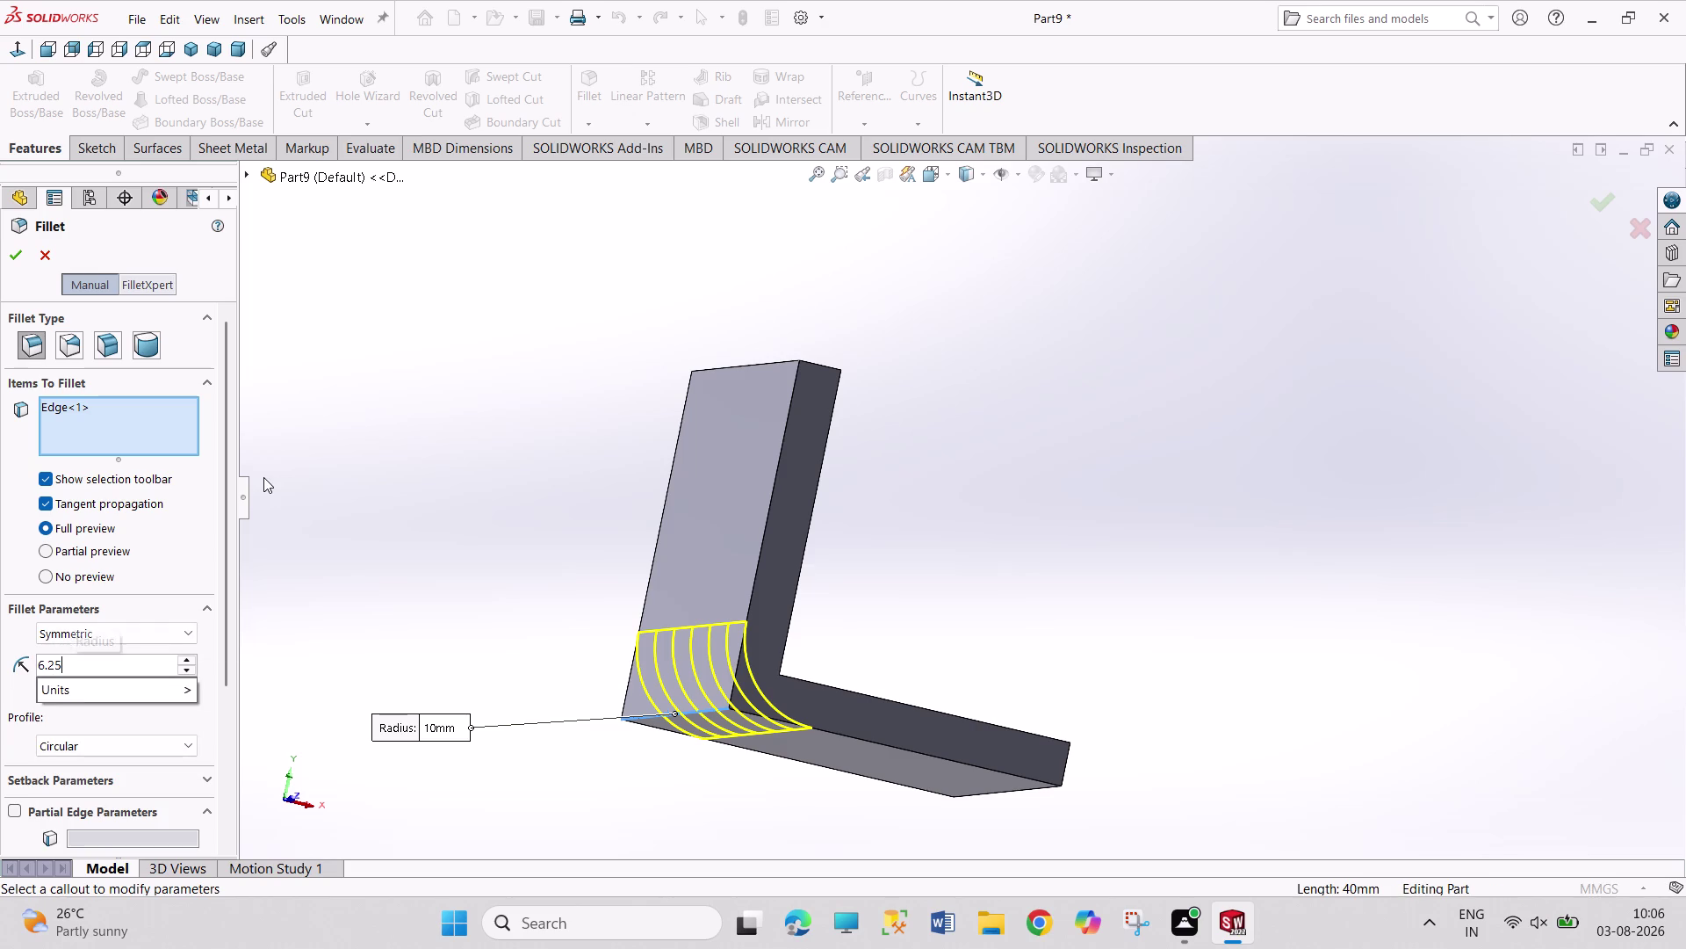
key(Return)
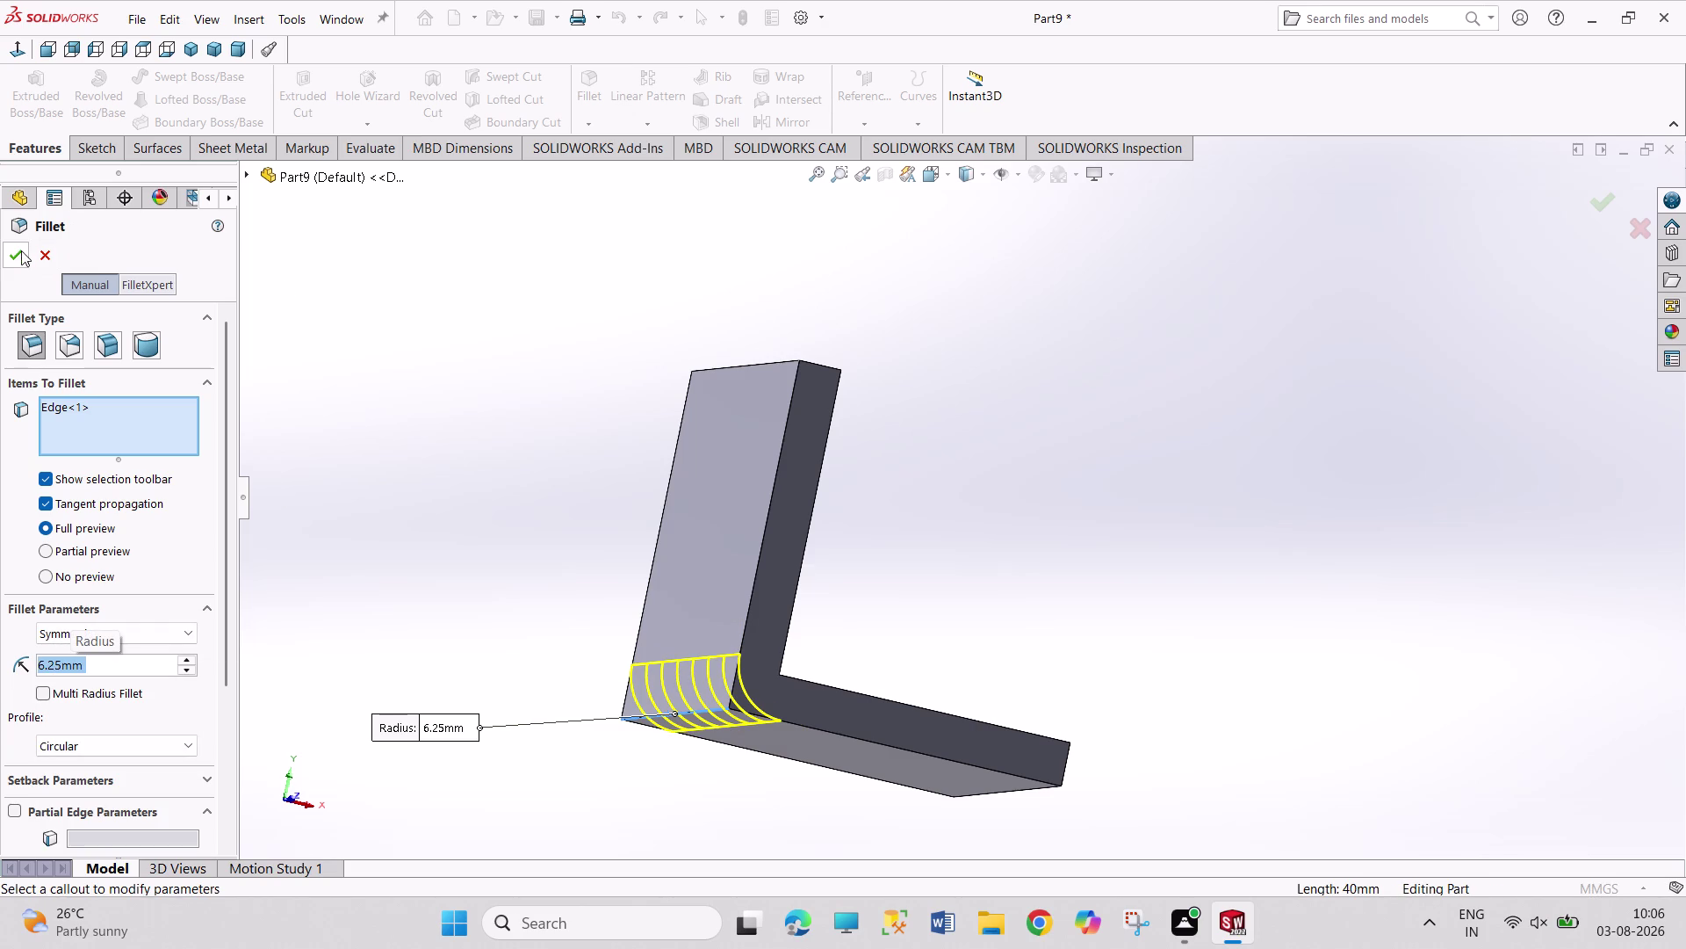
click(21, 247)
Orbit the bracket and select the flat face of its upright leg.
click(511, 326)
middle_drag(1070, 476, 944, 477)
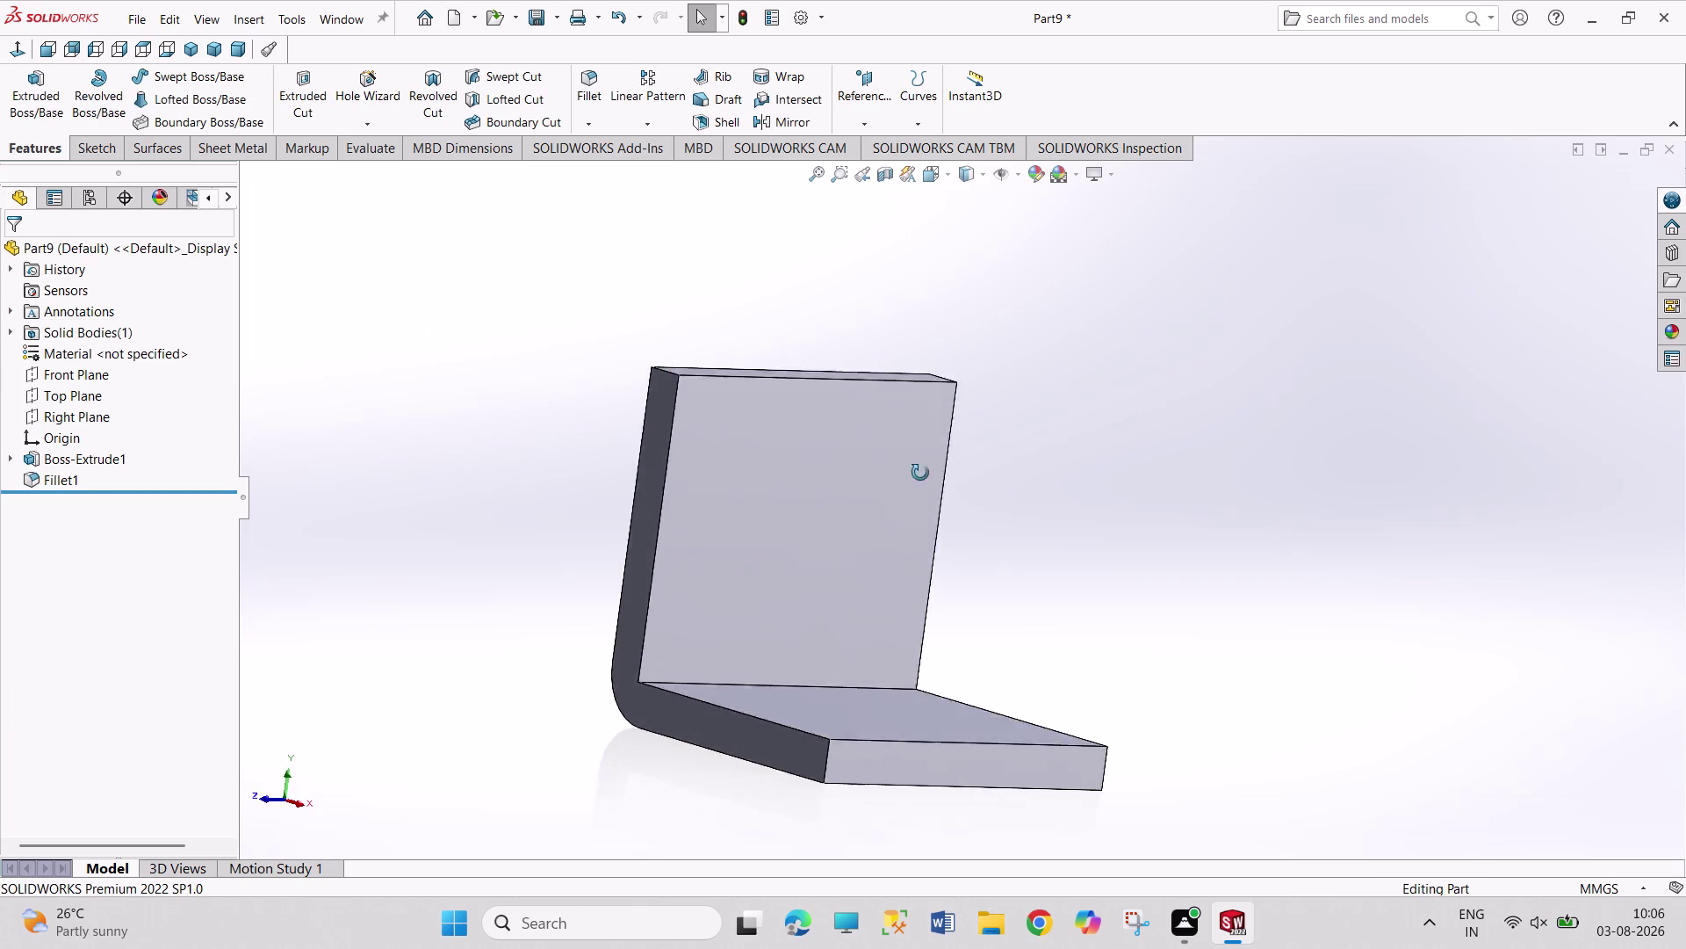
middle_drag(944, 477, 906, 467)
click(879, 489)
Start a sketch on the upright face and draw two hole circles.
click(951, 440)
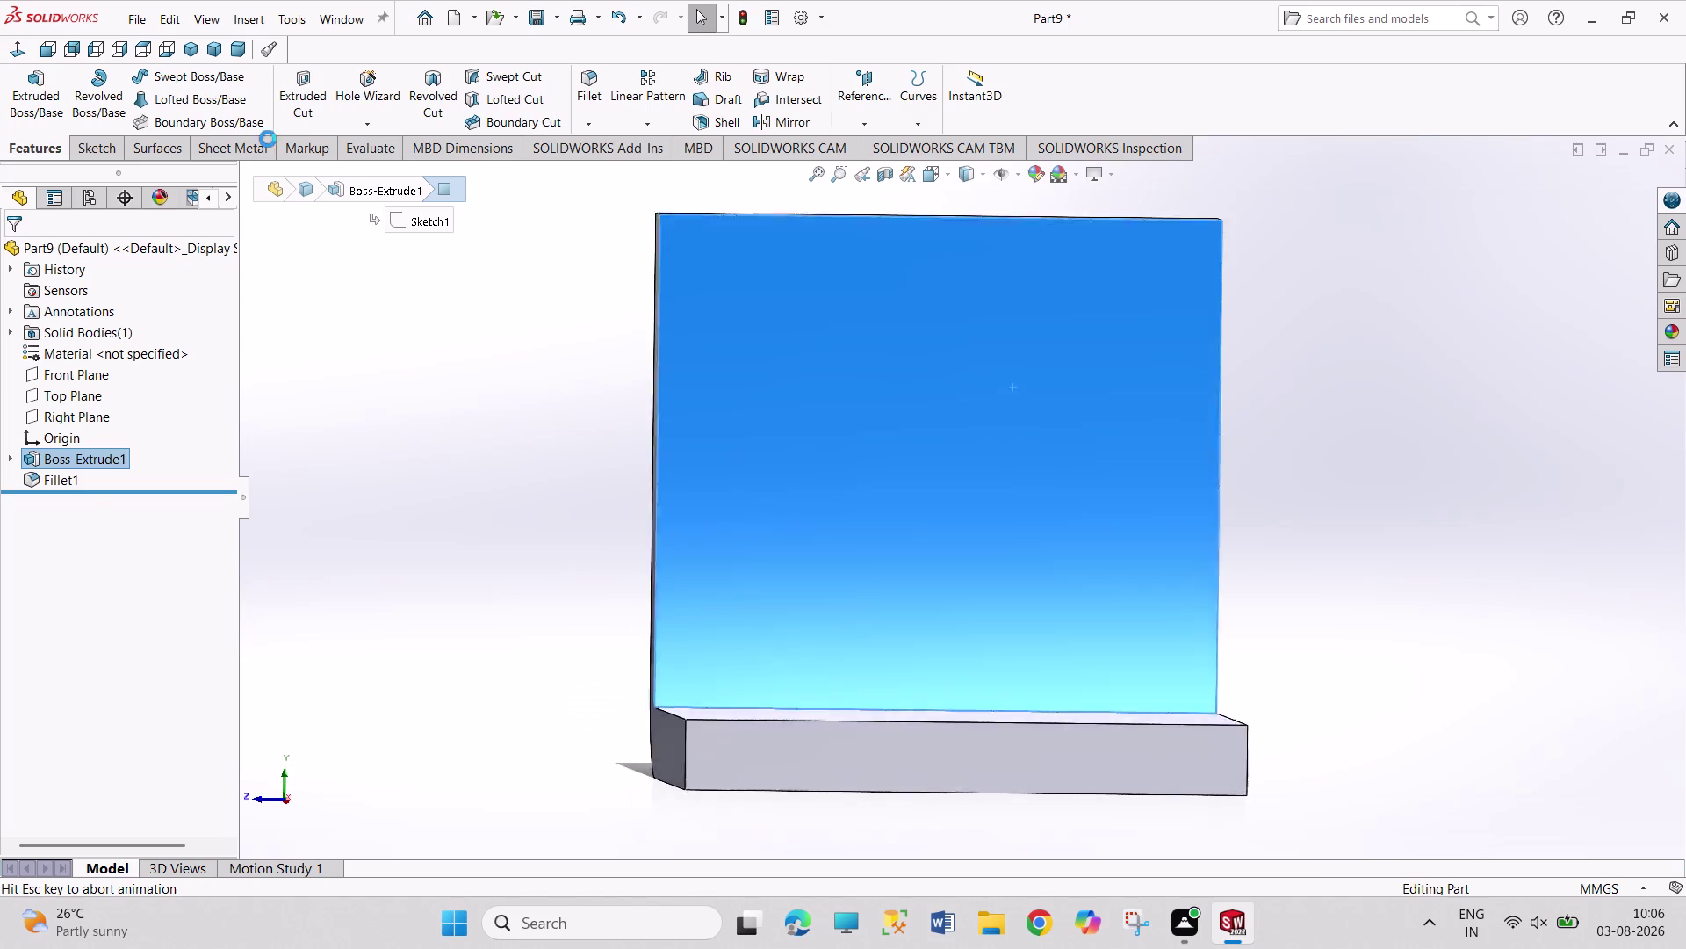
click(192, 76)
click(792, 375)
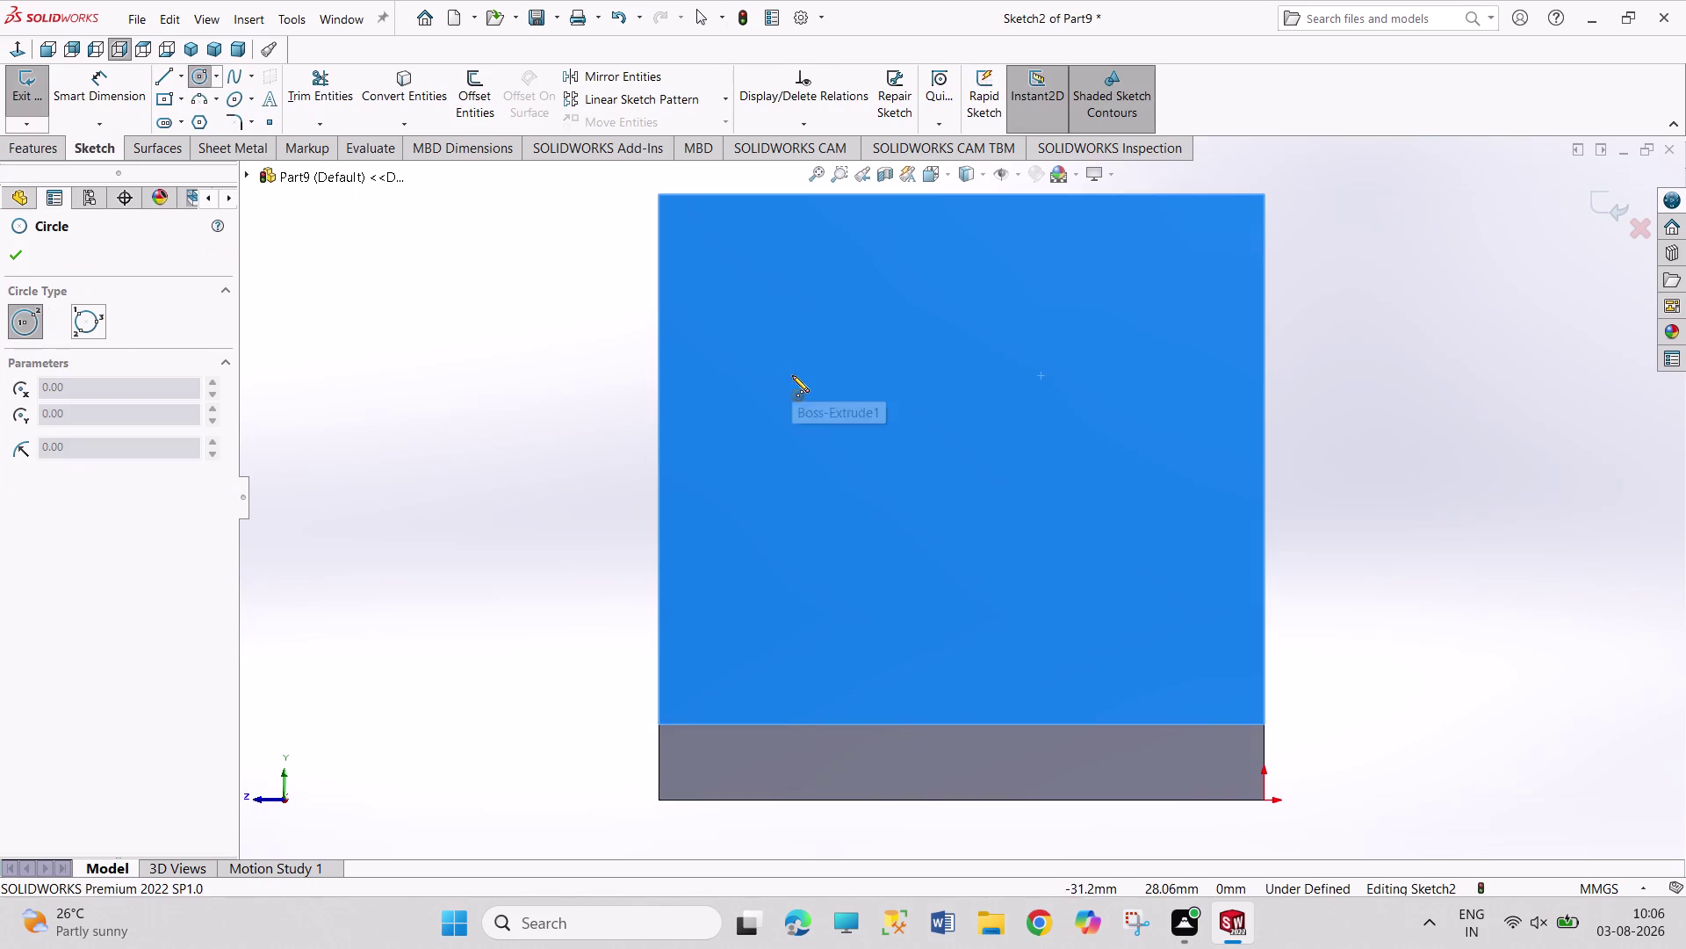
click(813, 410)
click(1137, 372)
click(1146, 402)
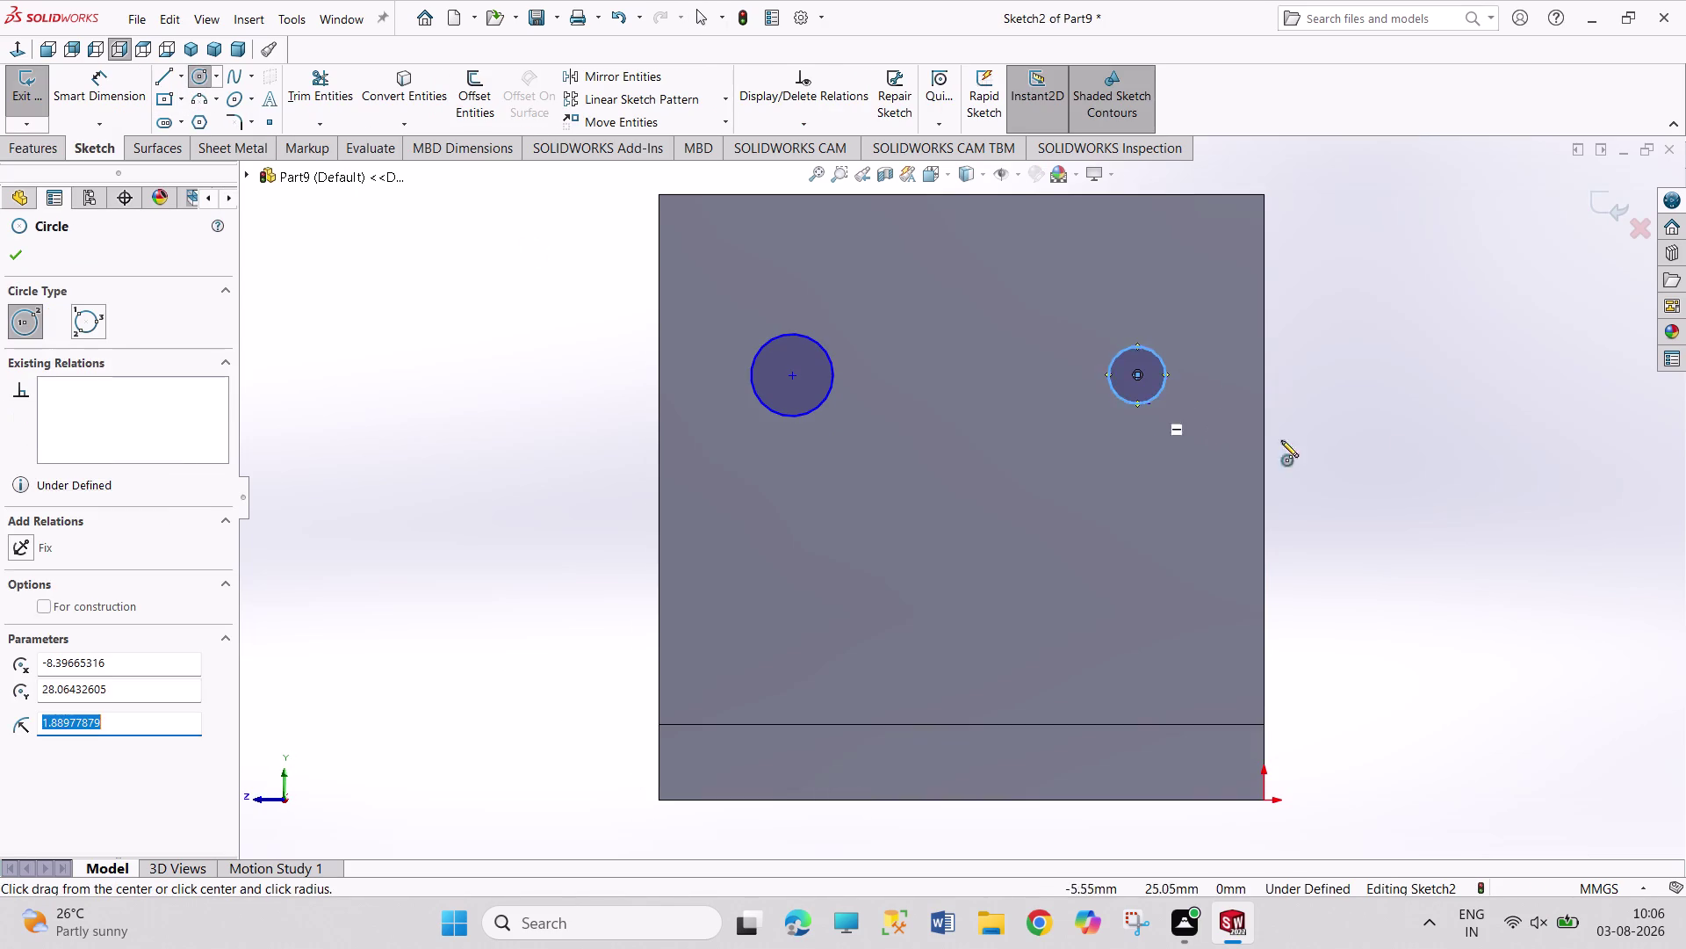
right_drag(1401, 442, 1330, 234)
Dimension the hole centres 20 mm apart and 10 mm from the right edge.
click(792, 372)
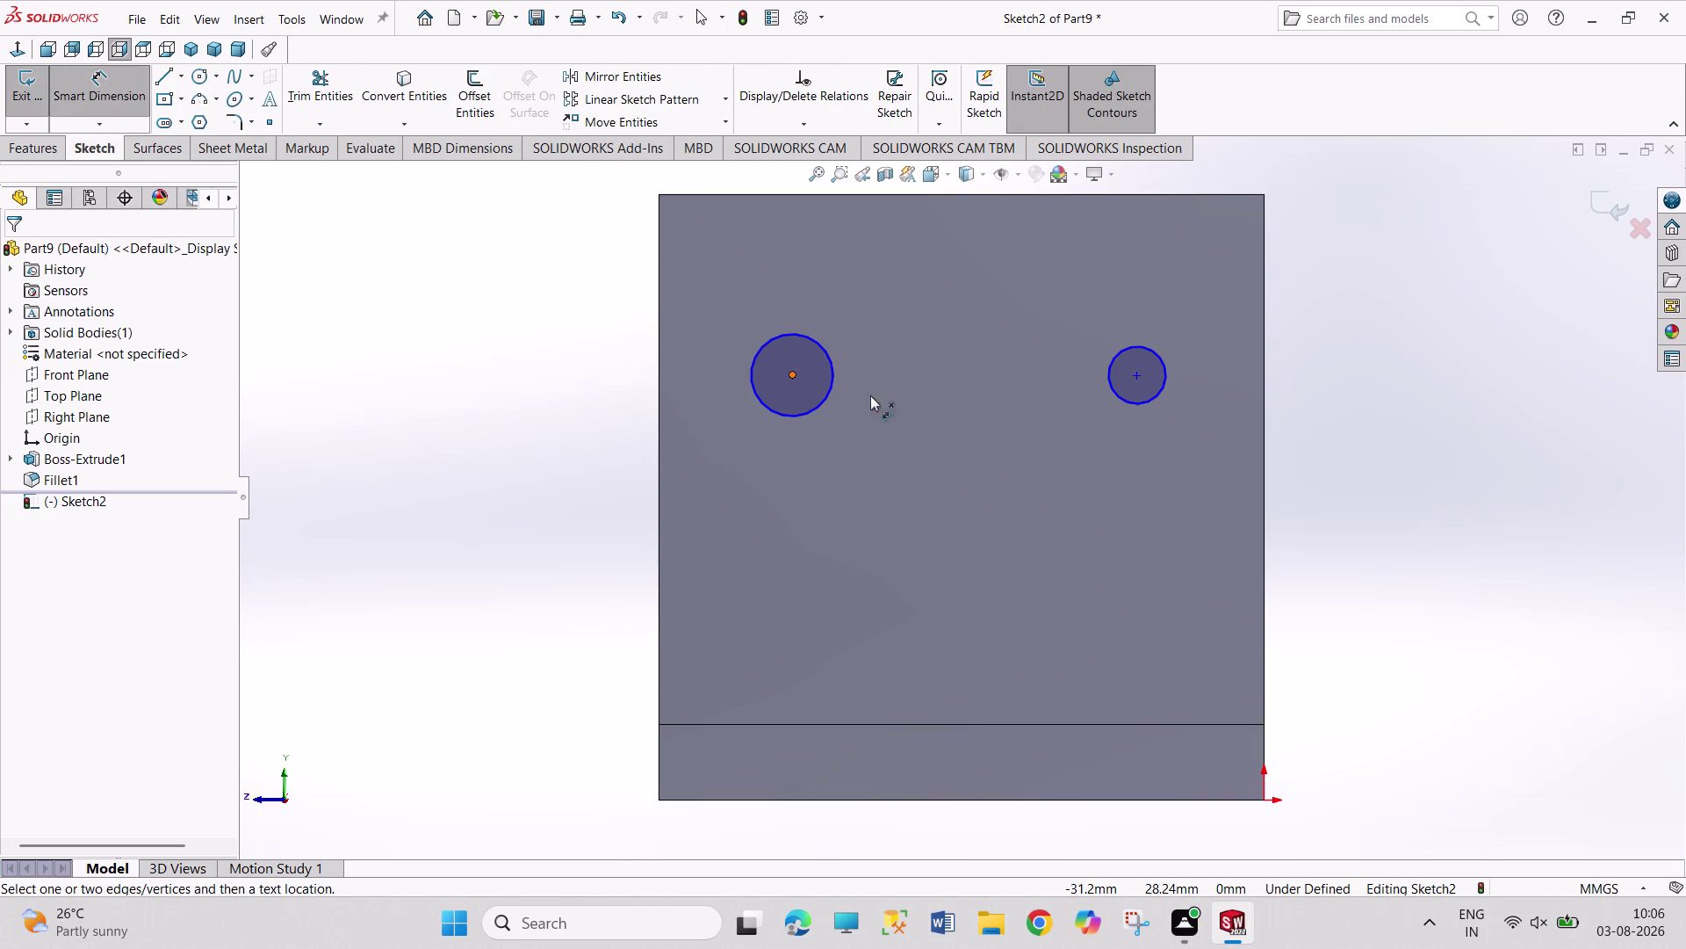
click(1137, 372)
click(1023, 353)
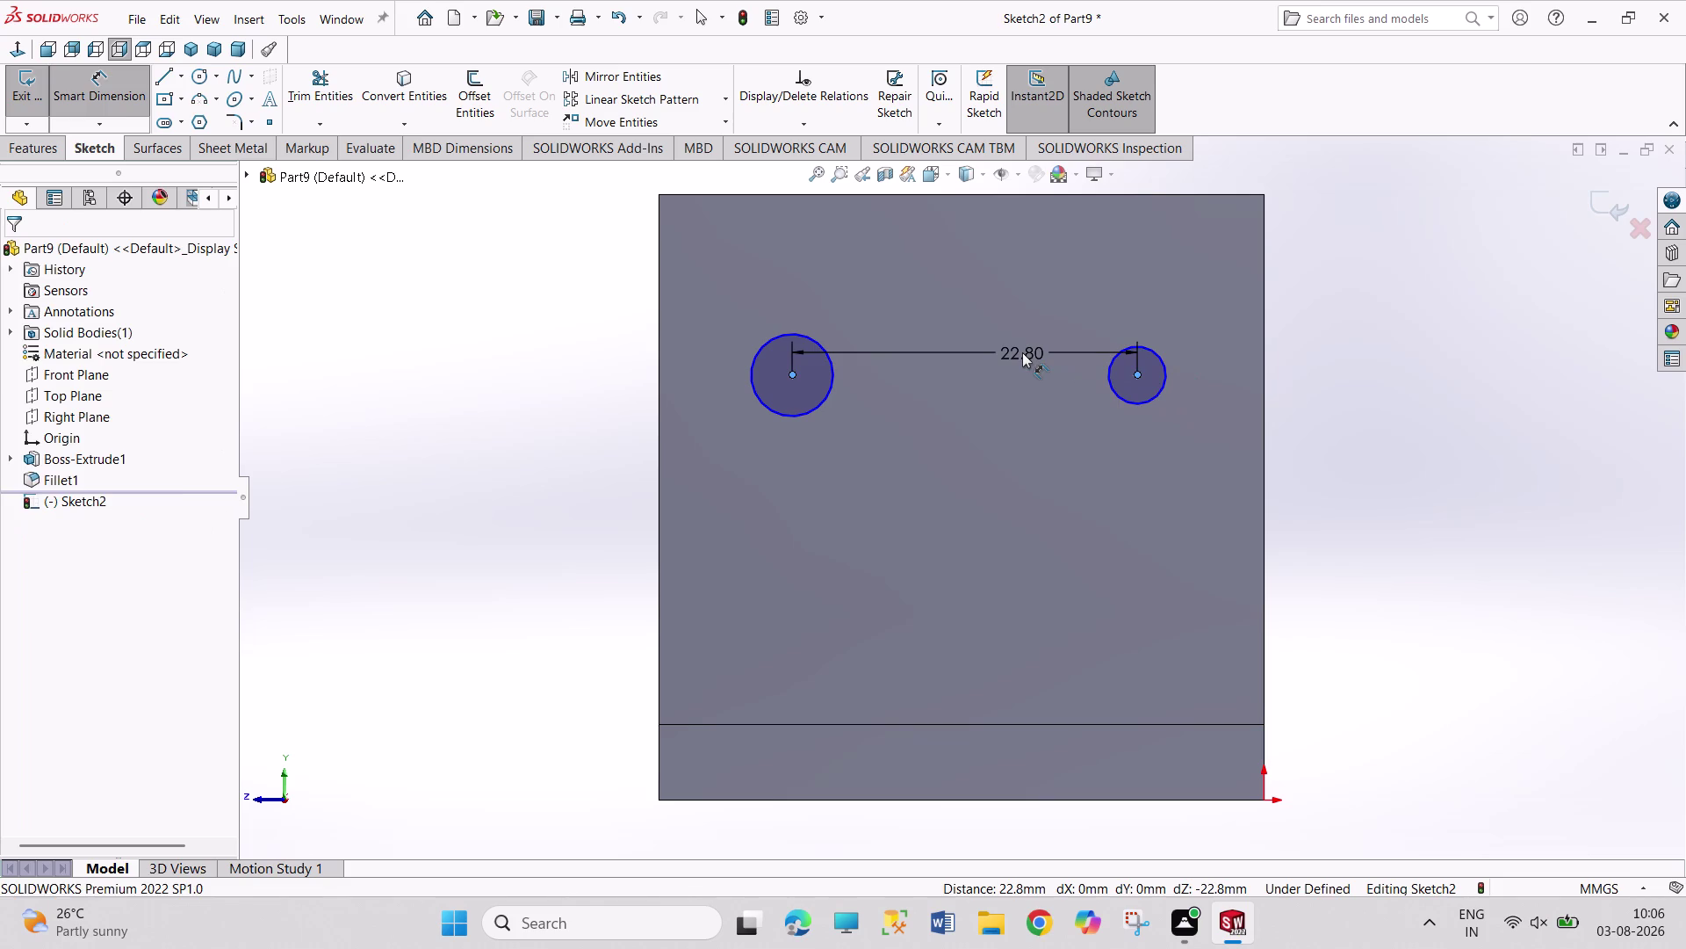
text(20)
key(Return)
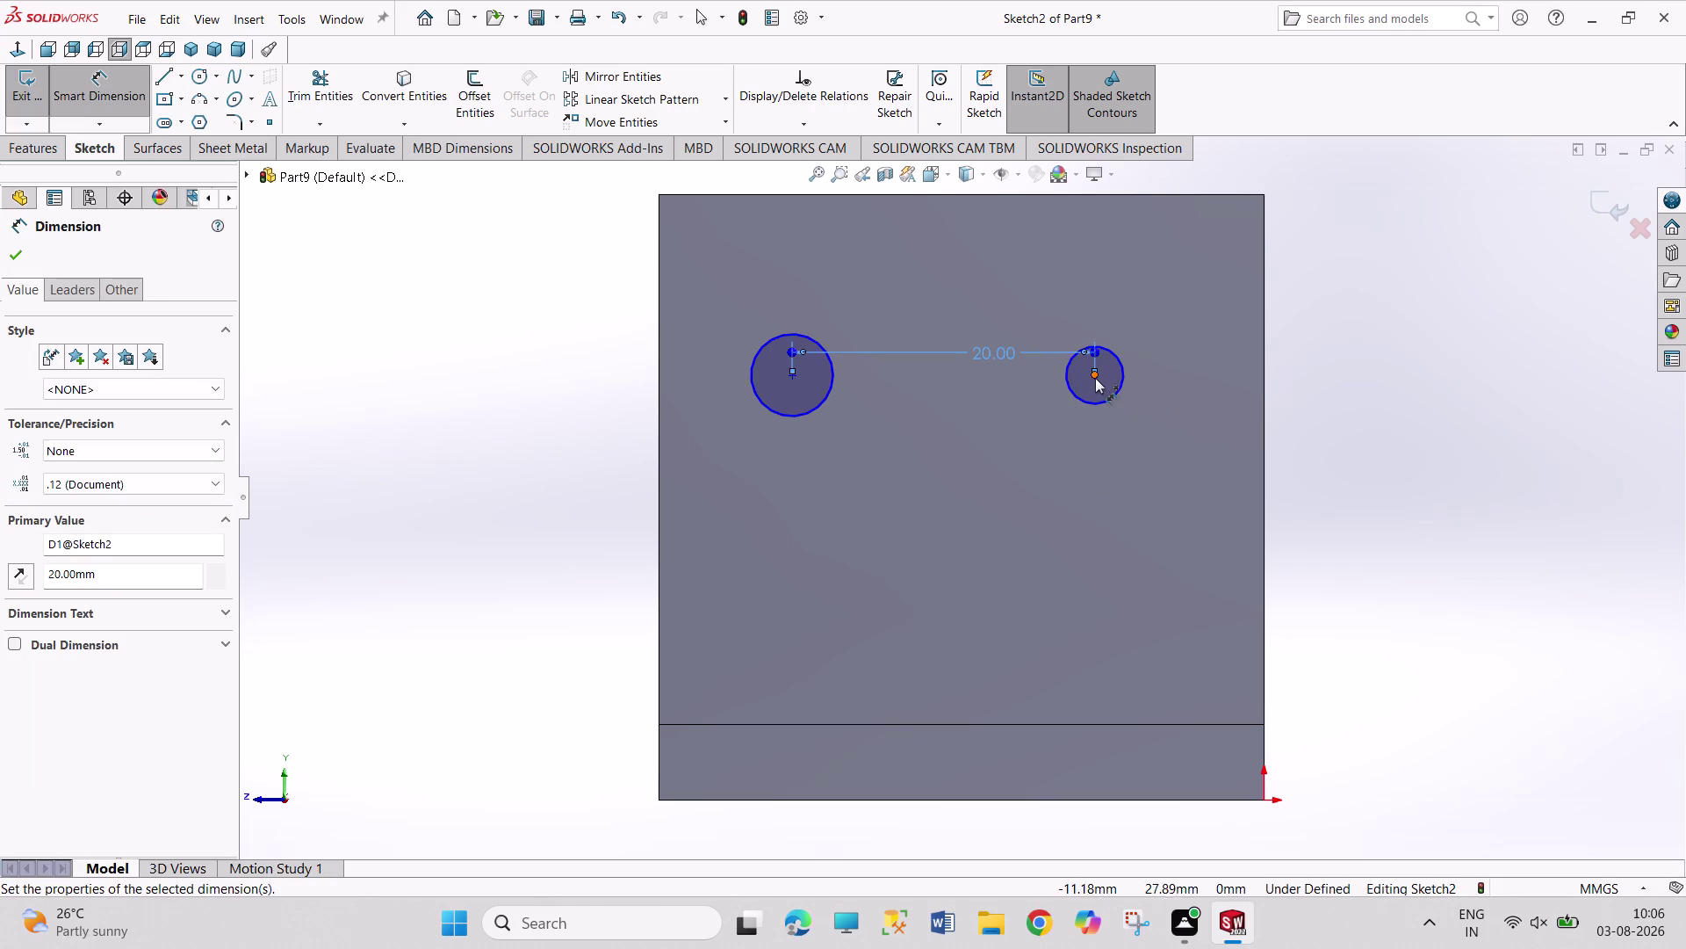
drag(1096, 377, 1104, 383)
click(1263, 358)
click(1407, 358)
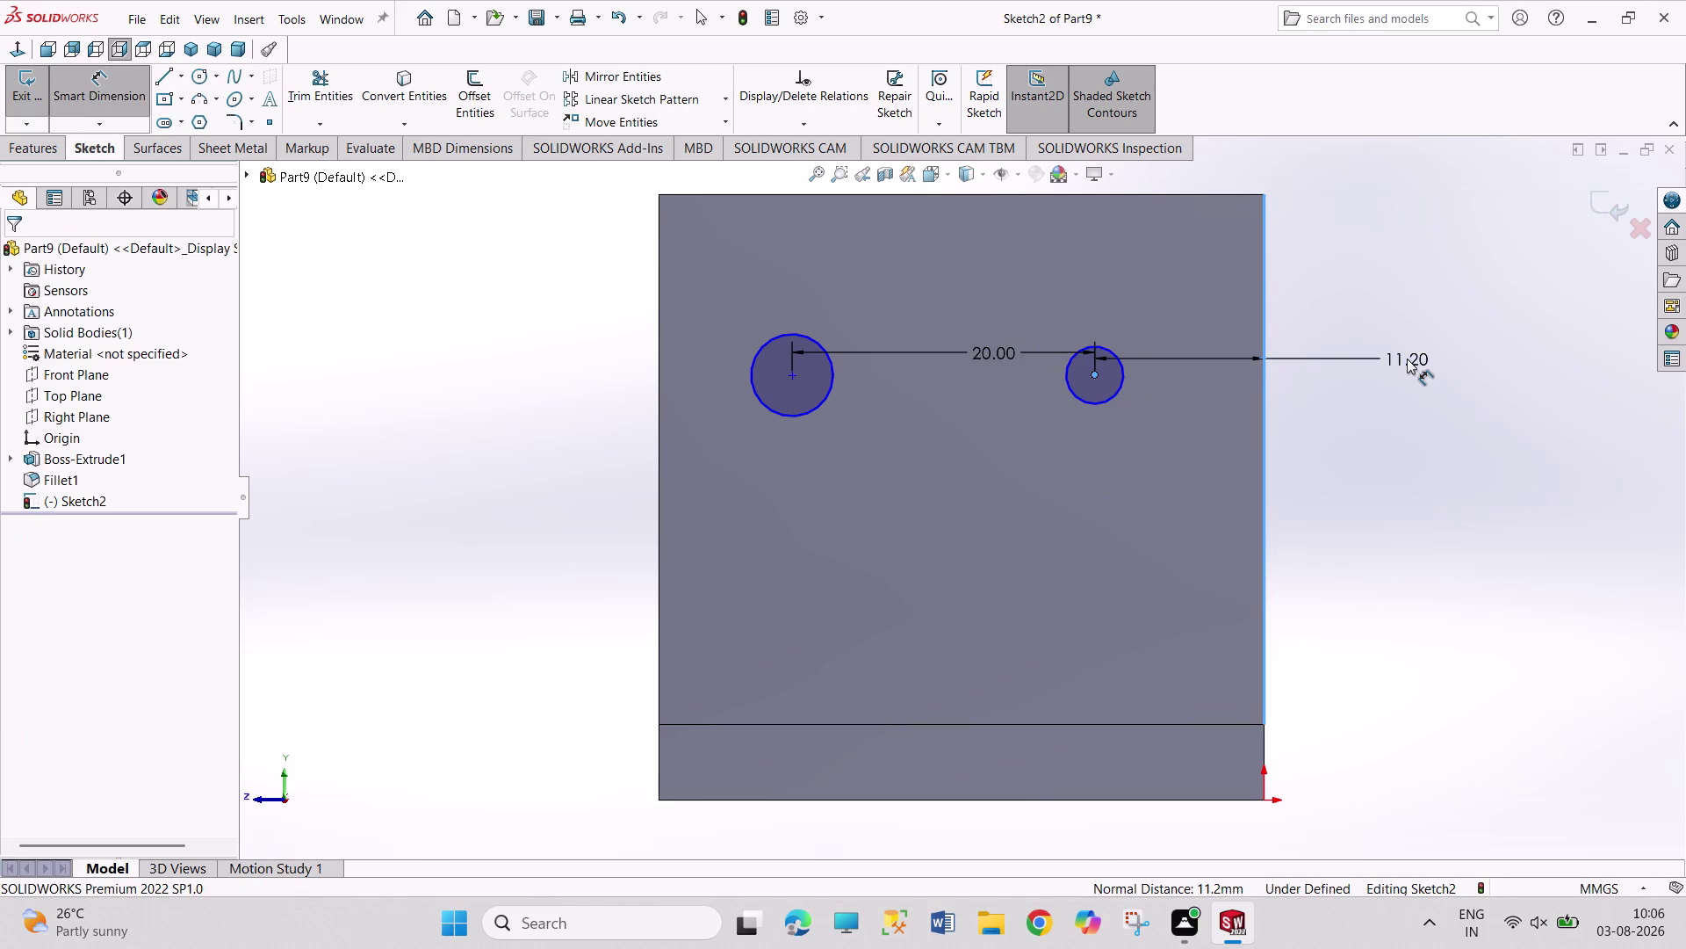
text(10)
key(Return)
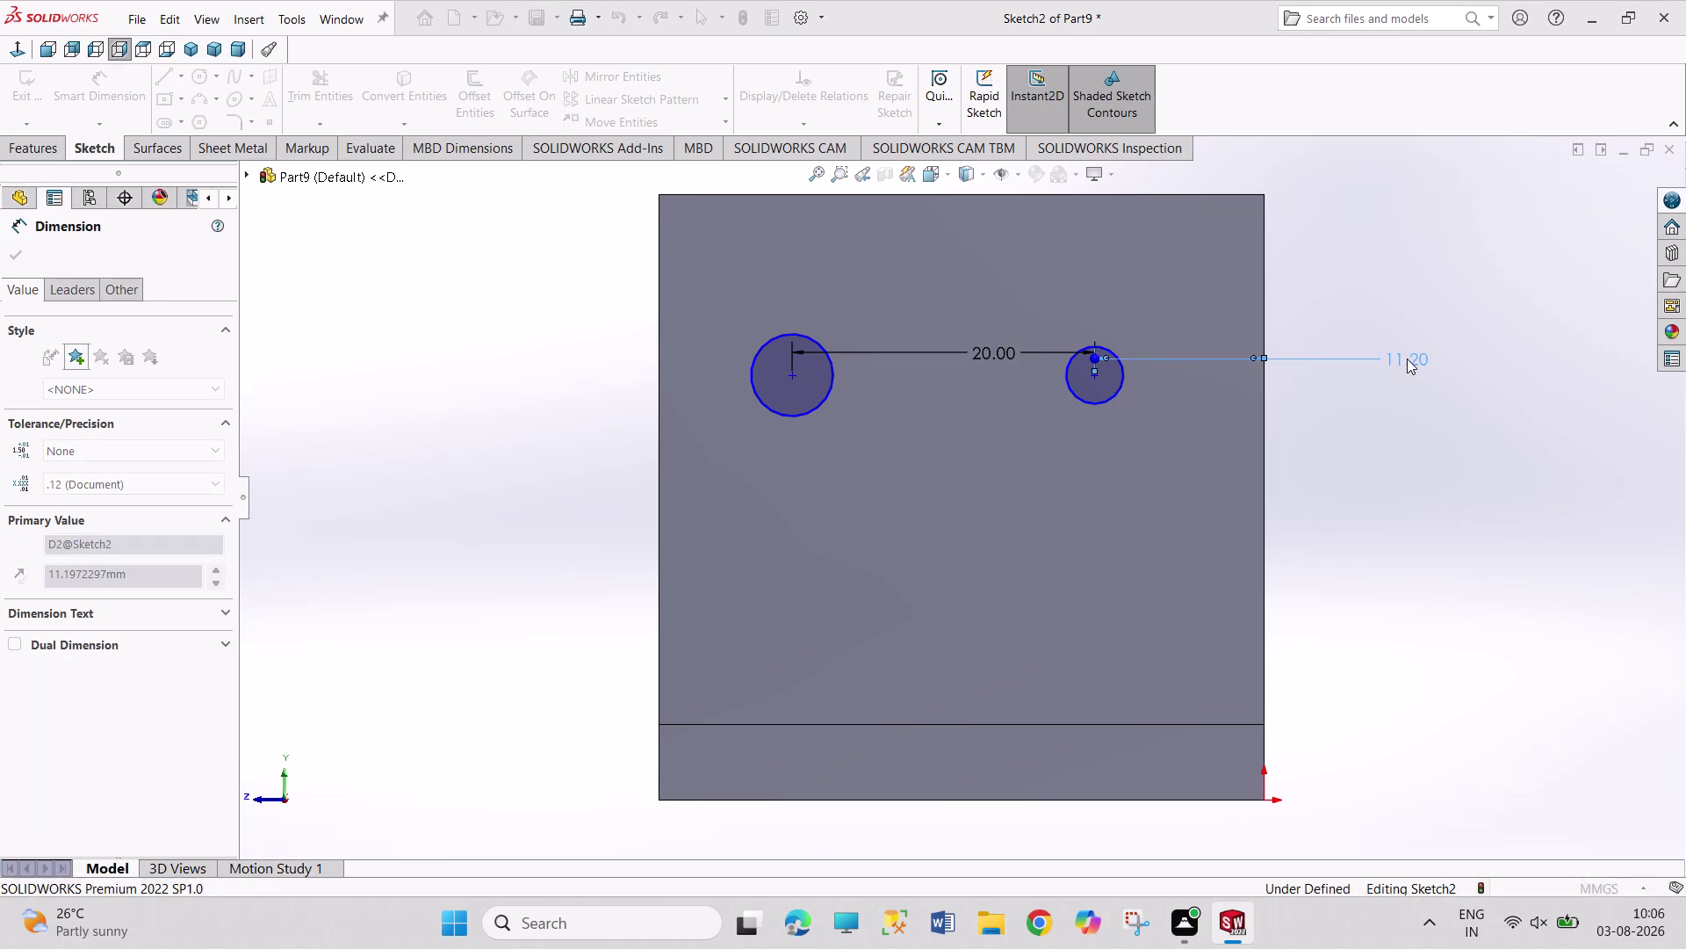
click(1144, 378)
Set both hole circle diameters to 5 mm.
click(1161, 304)
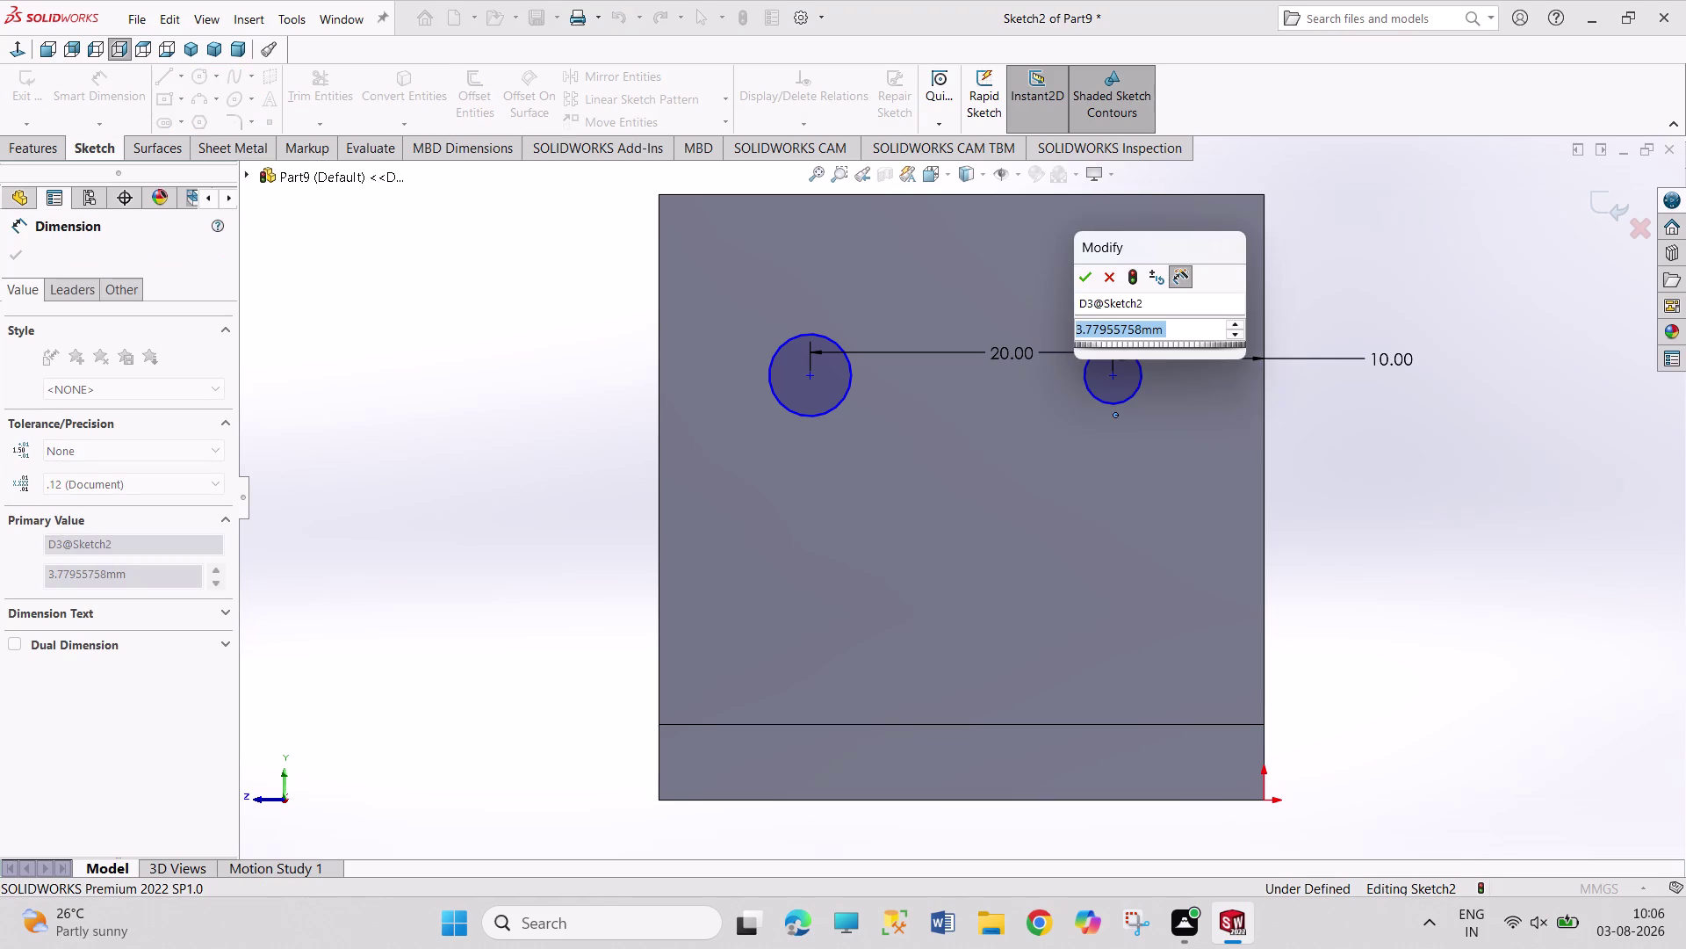
key(5)
key(Return)
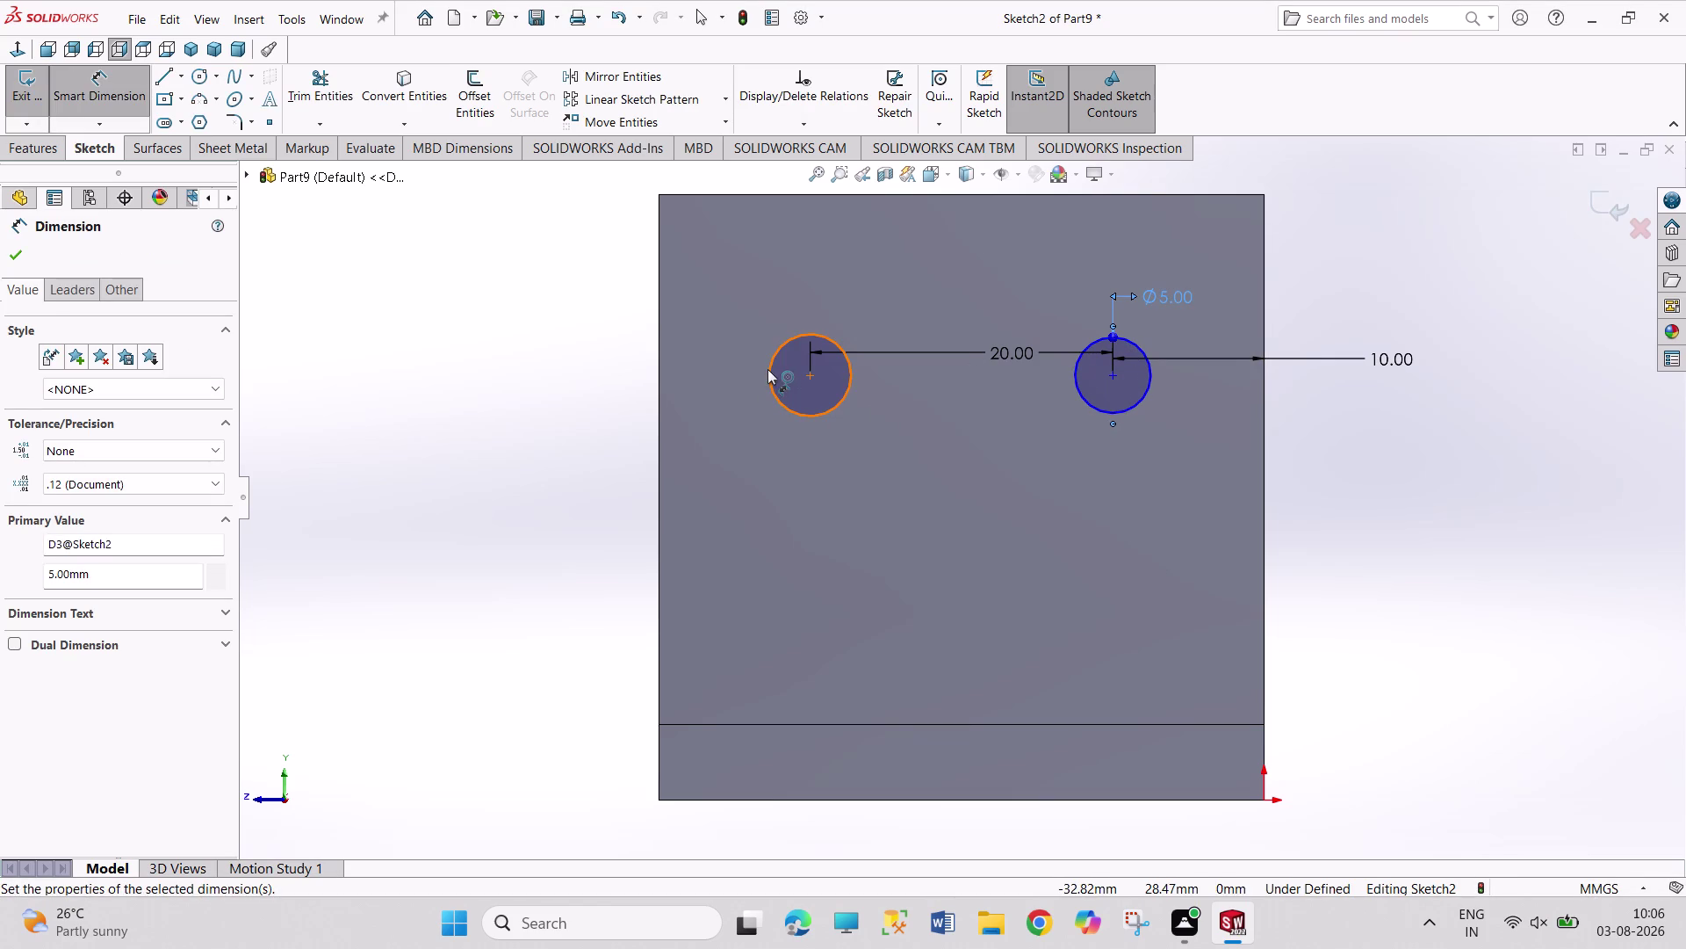
click(767, 369)
click(631, 301)
key(5)
key(Return)
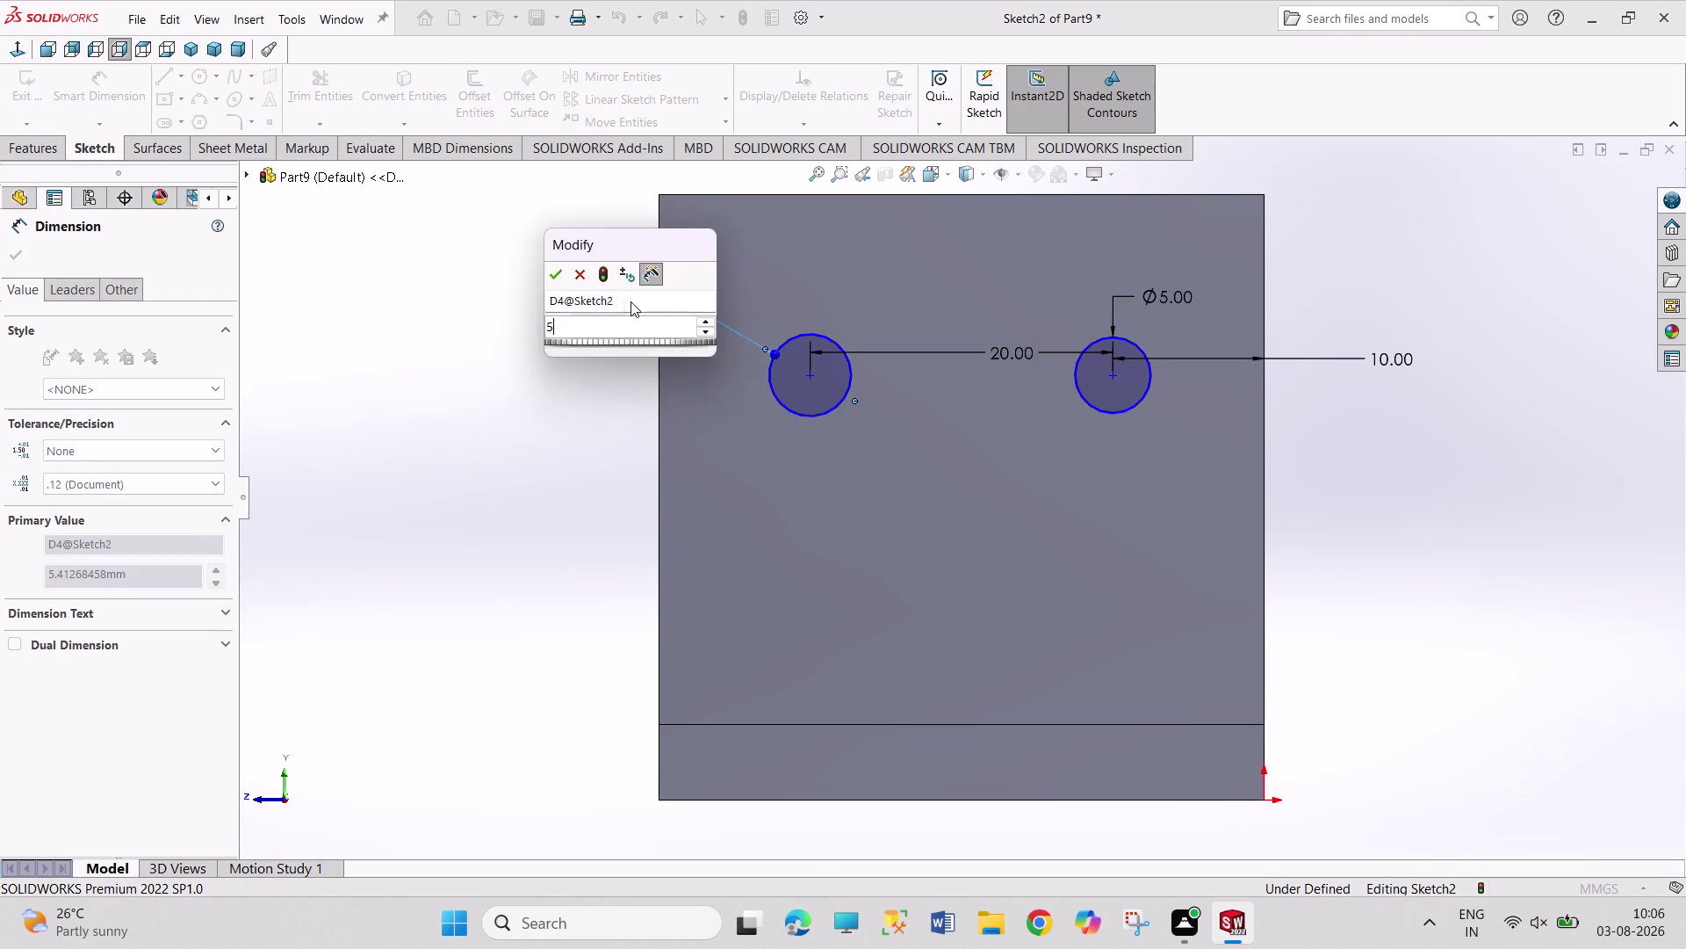
Add a 15 mm vertical dimension locating the holes below the top edge.
click(1116, 378)
click(1146, 194)
click(1330, 262)
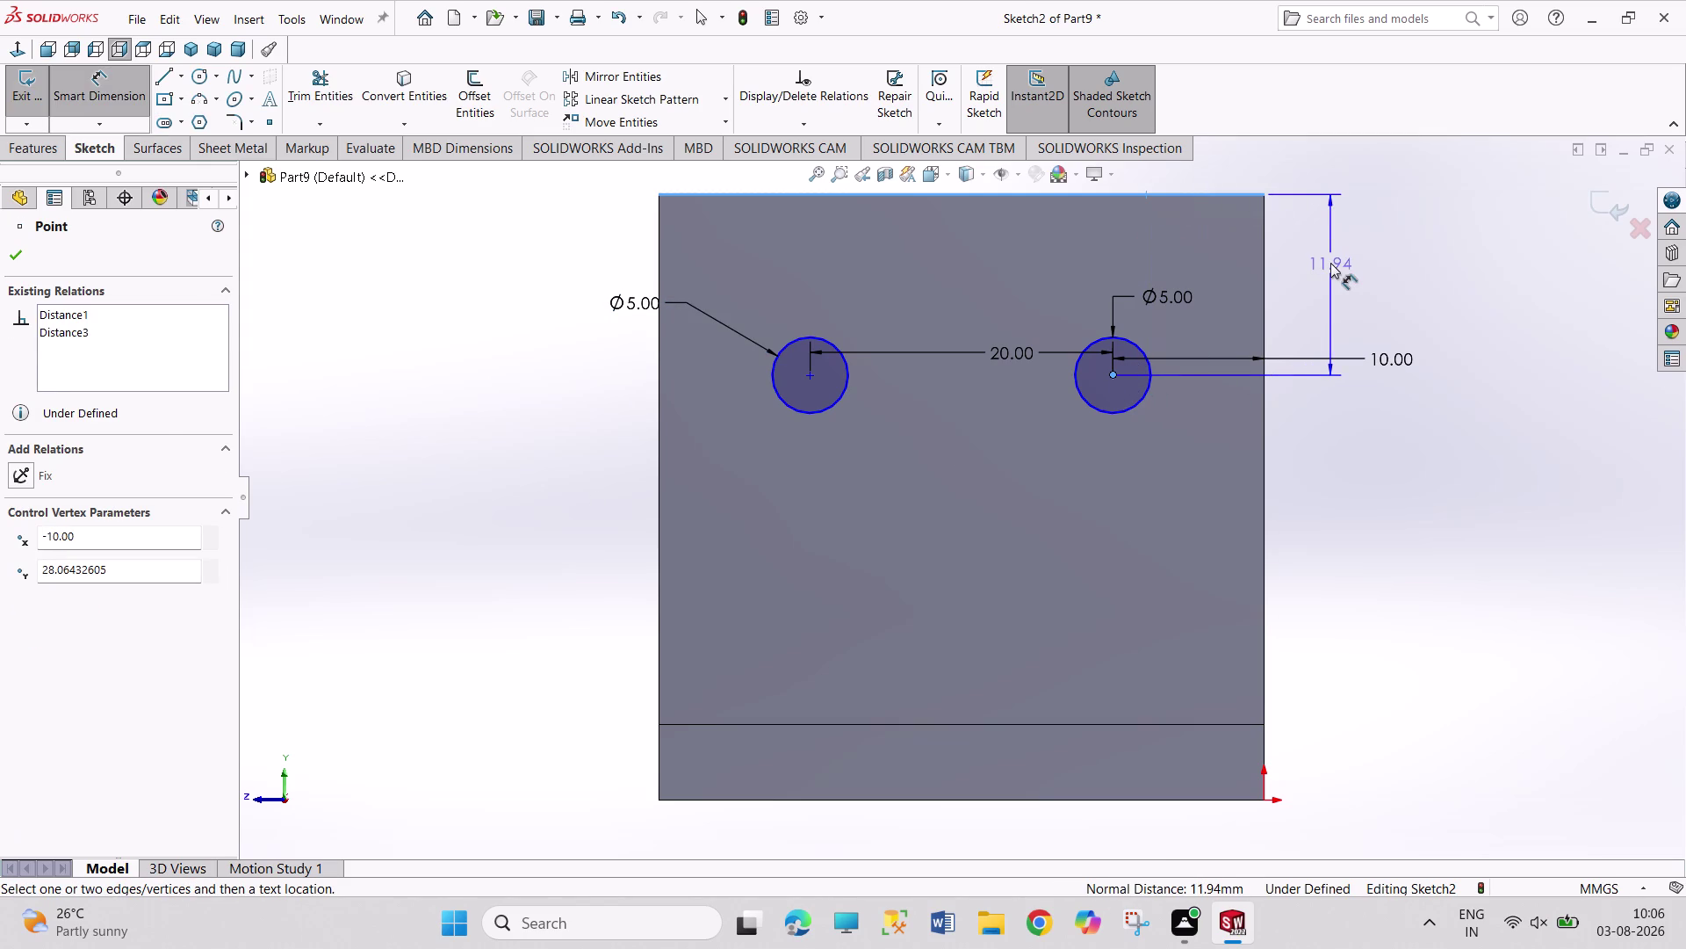
text(10)
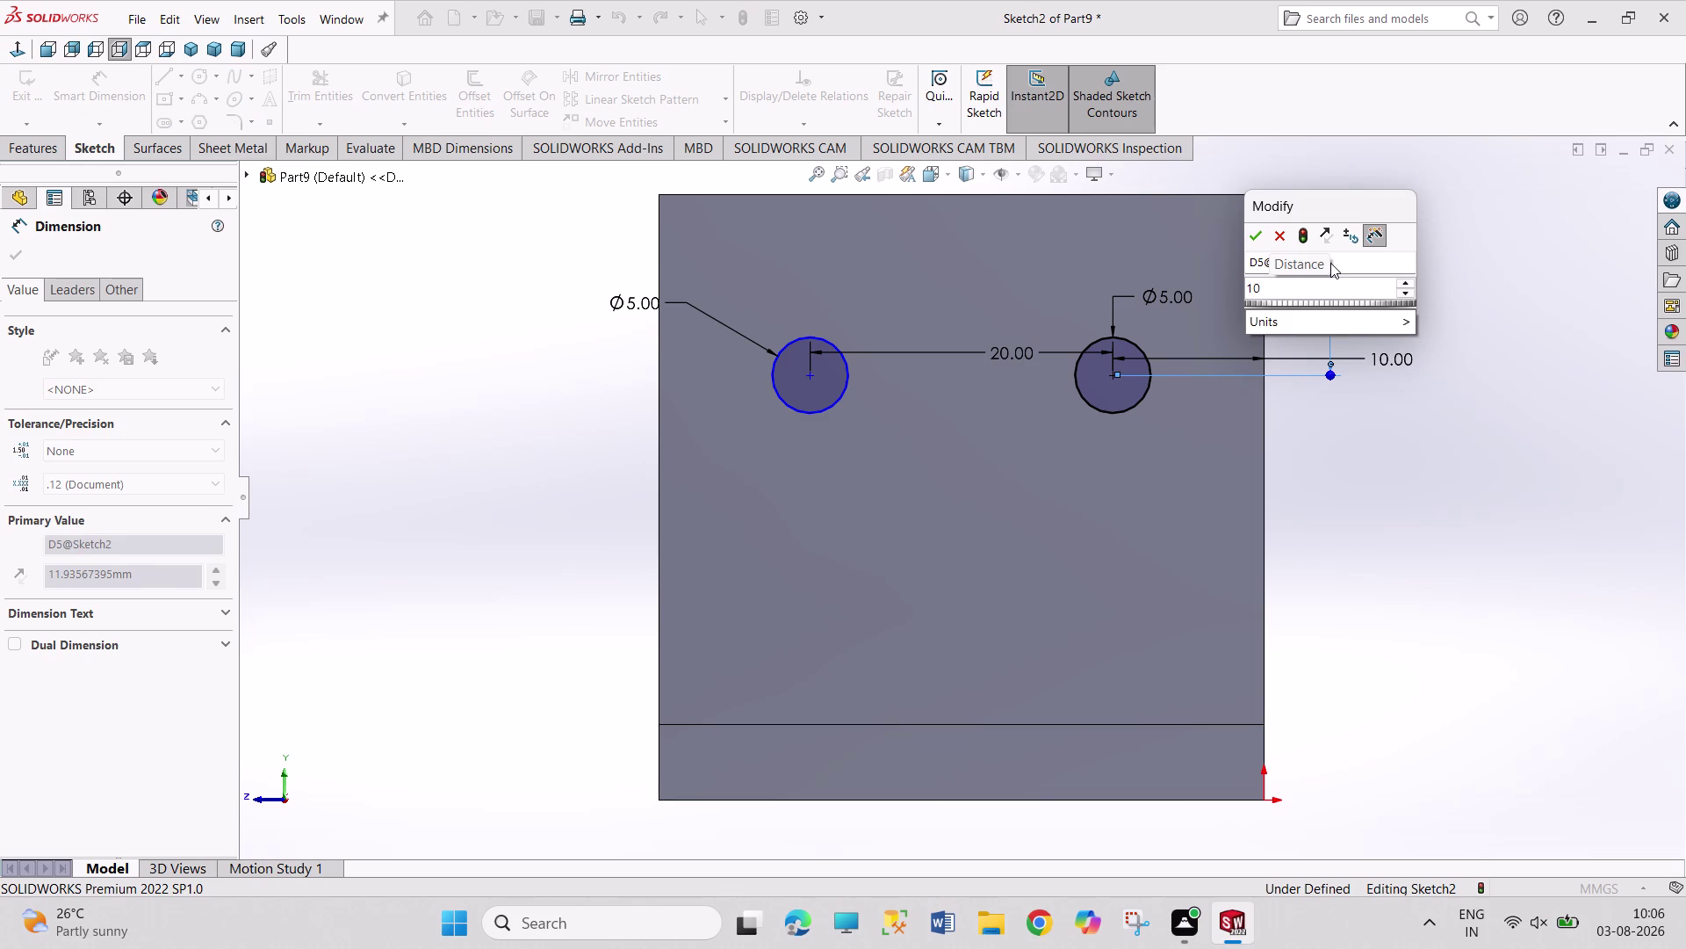
key(BackSpace)
key(5)
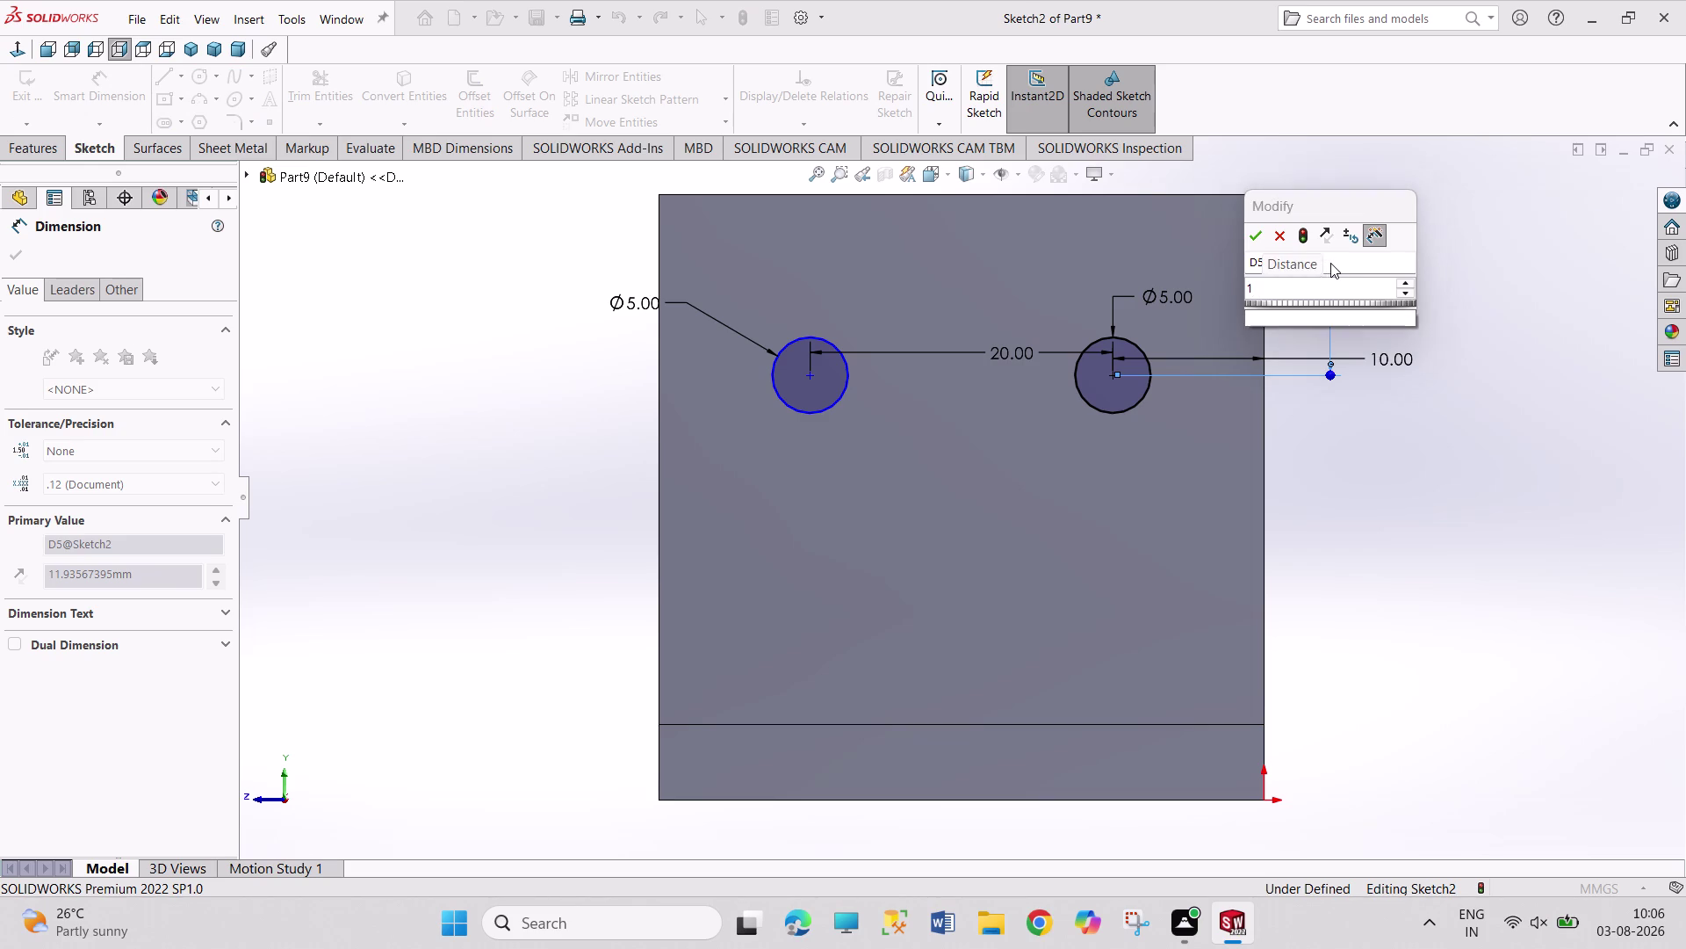
key(Return)
right_click(1371, 619)
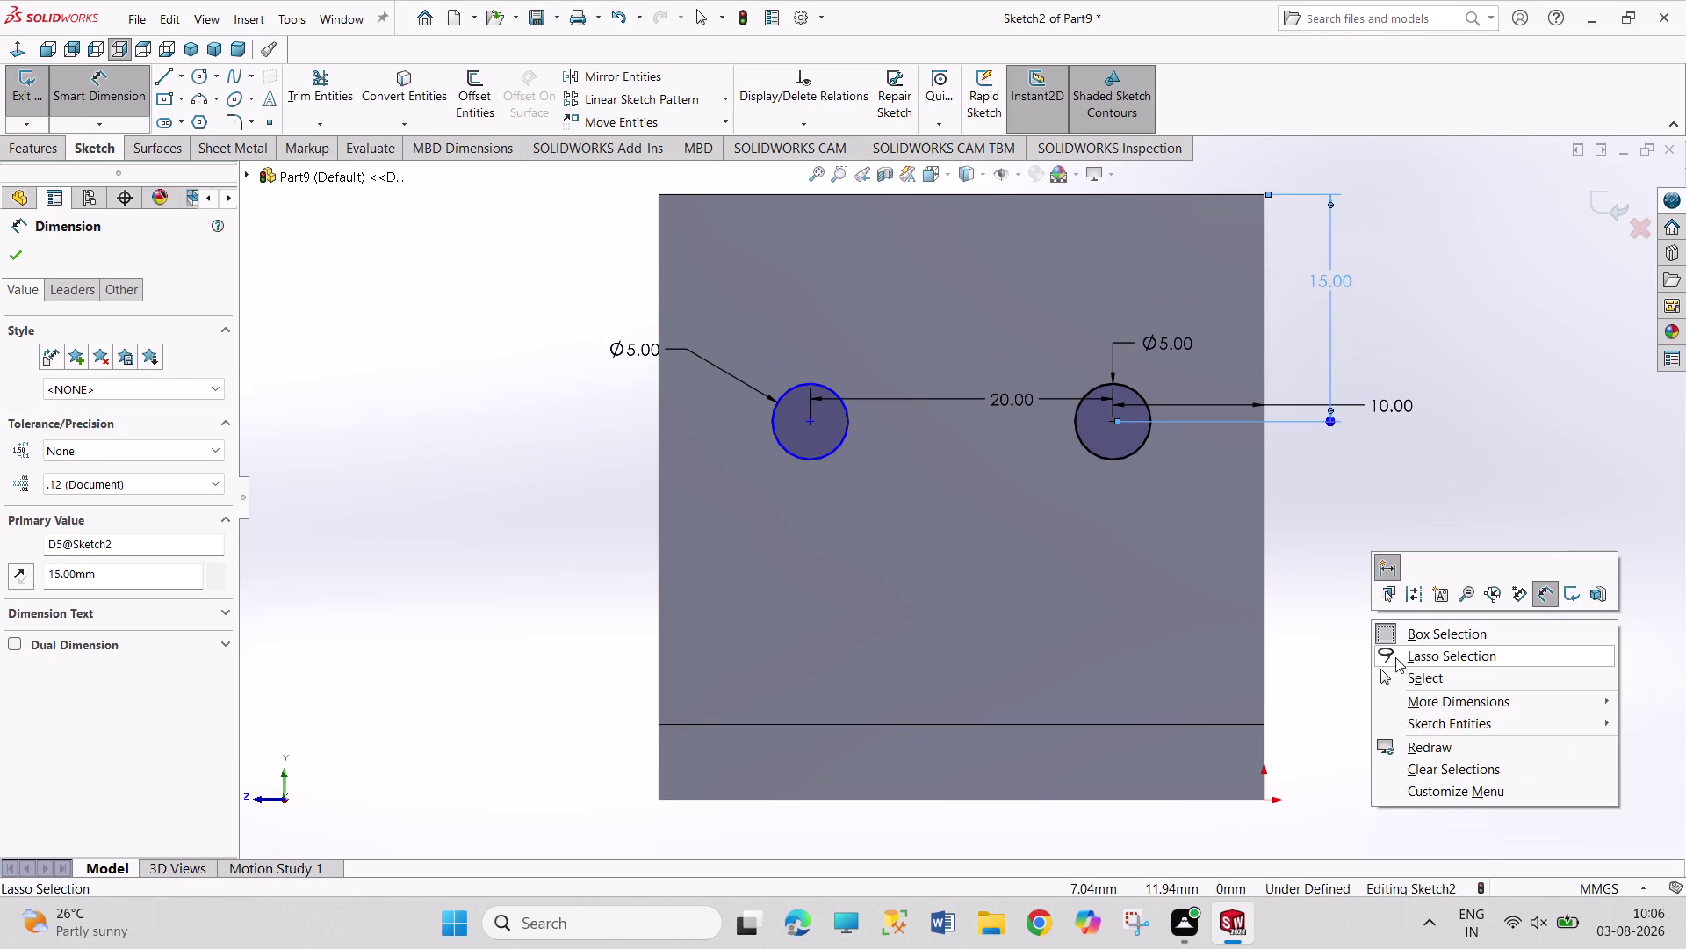
click(1398, 680)
Make the two circles Equal, then undo that relation and the stray circle changes.
click(837, 444)
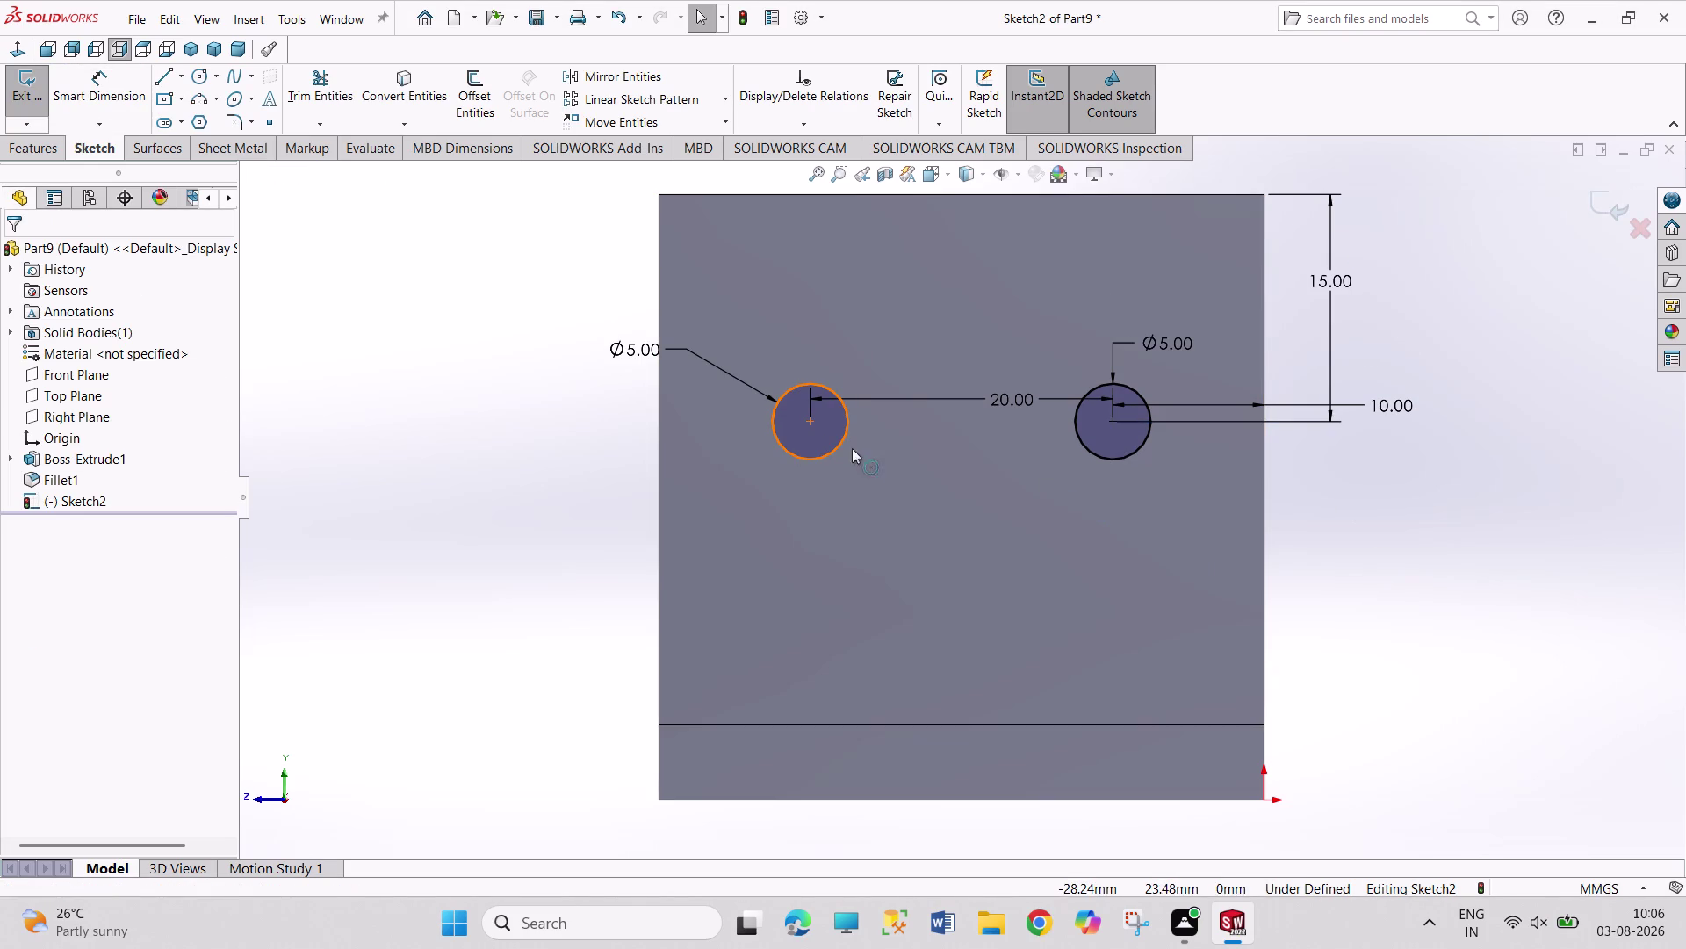
drag(1109, 456, 1104, 466)
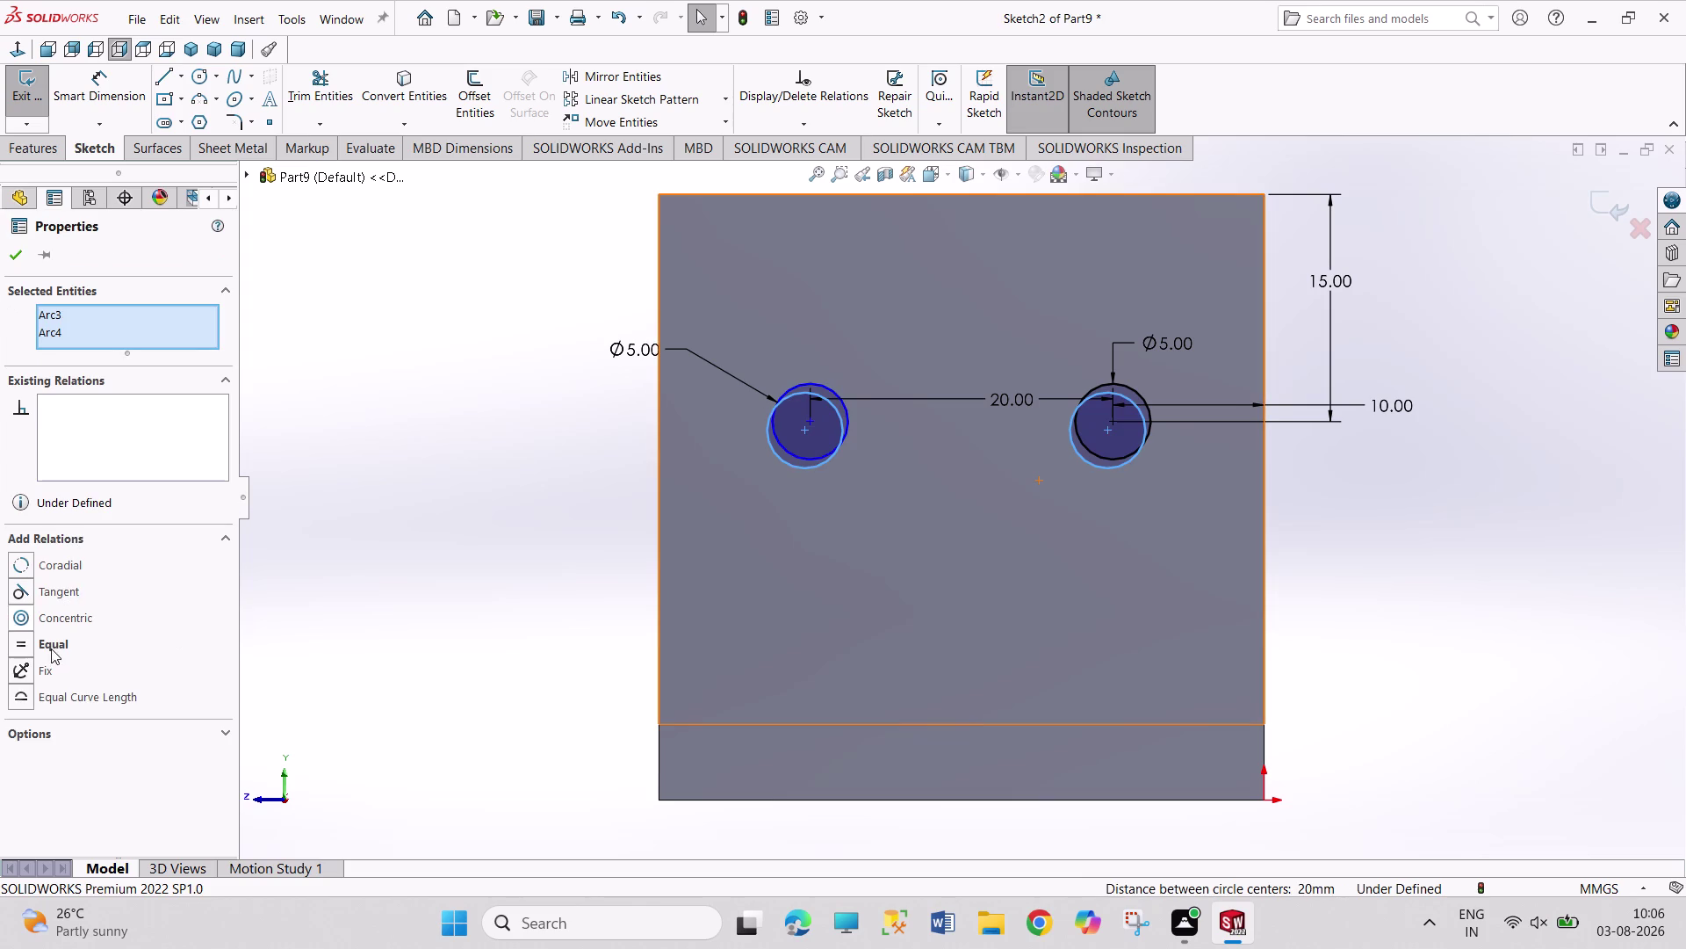
click(51, 649)
click(415, 602)
click(478, 624)
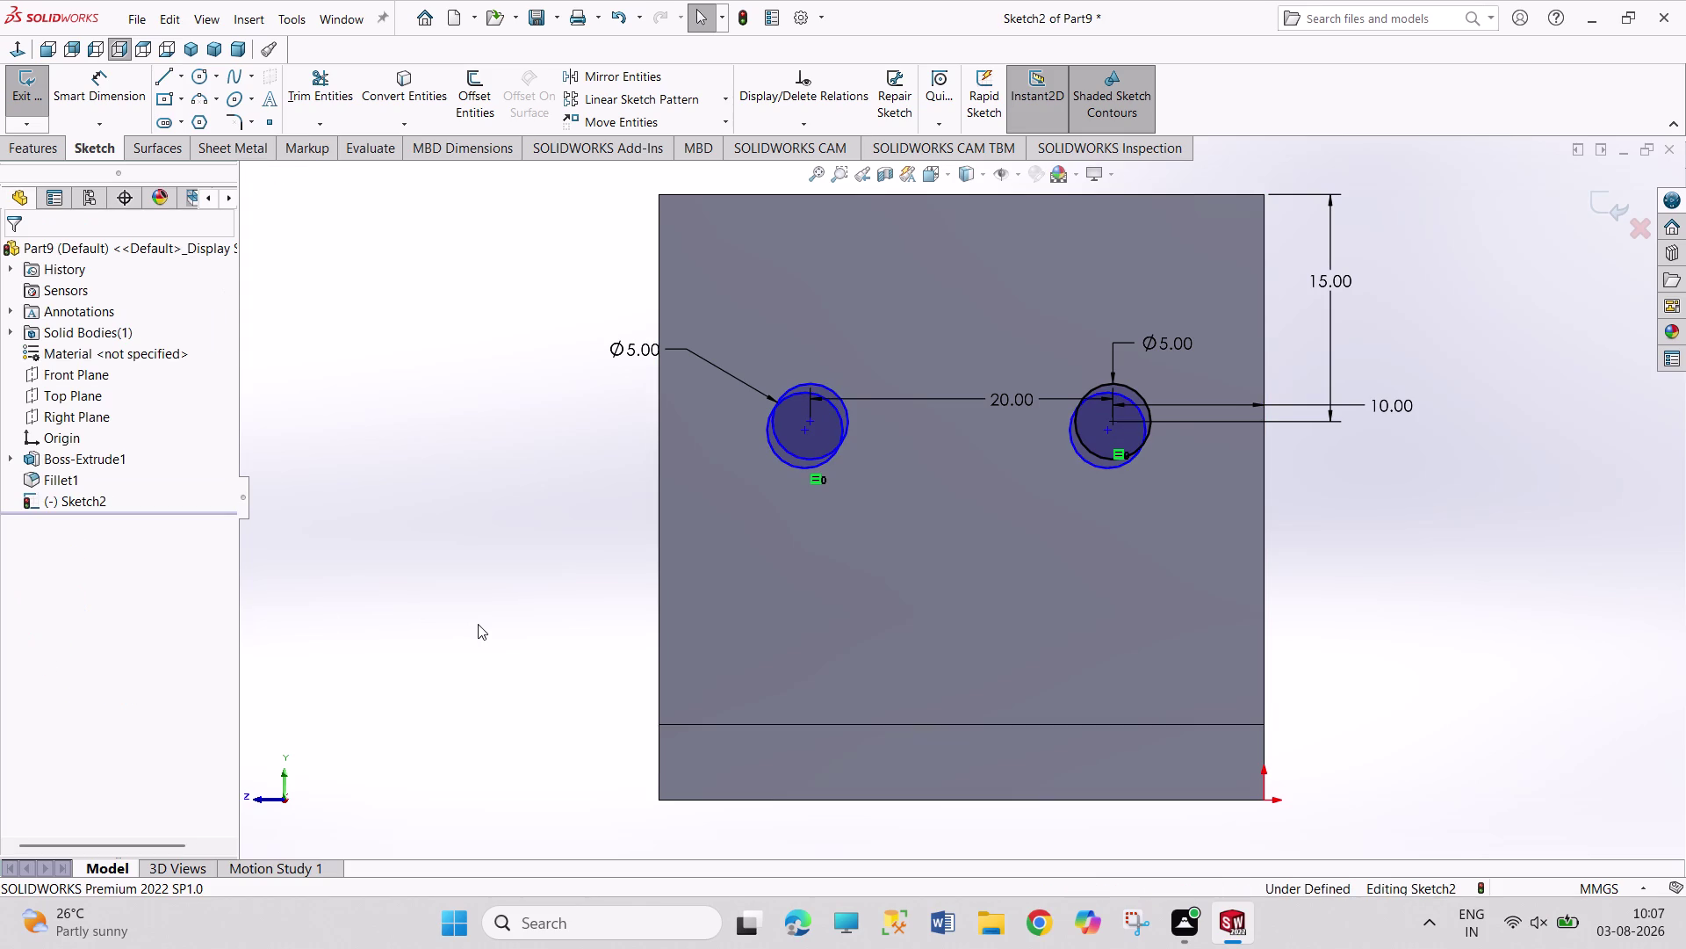
drag(797, 467, 799, 467)
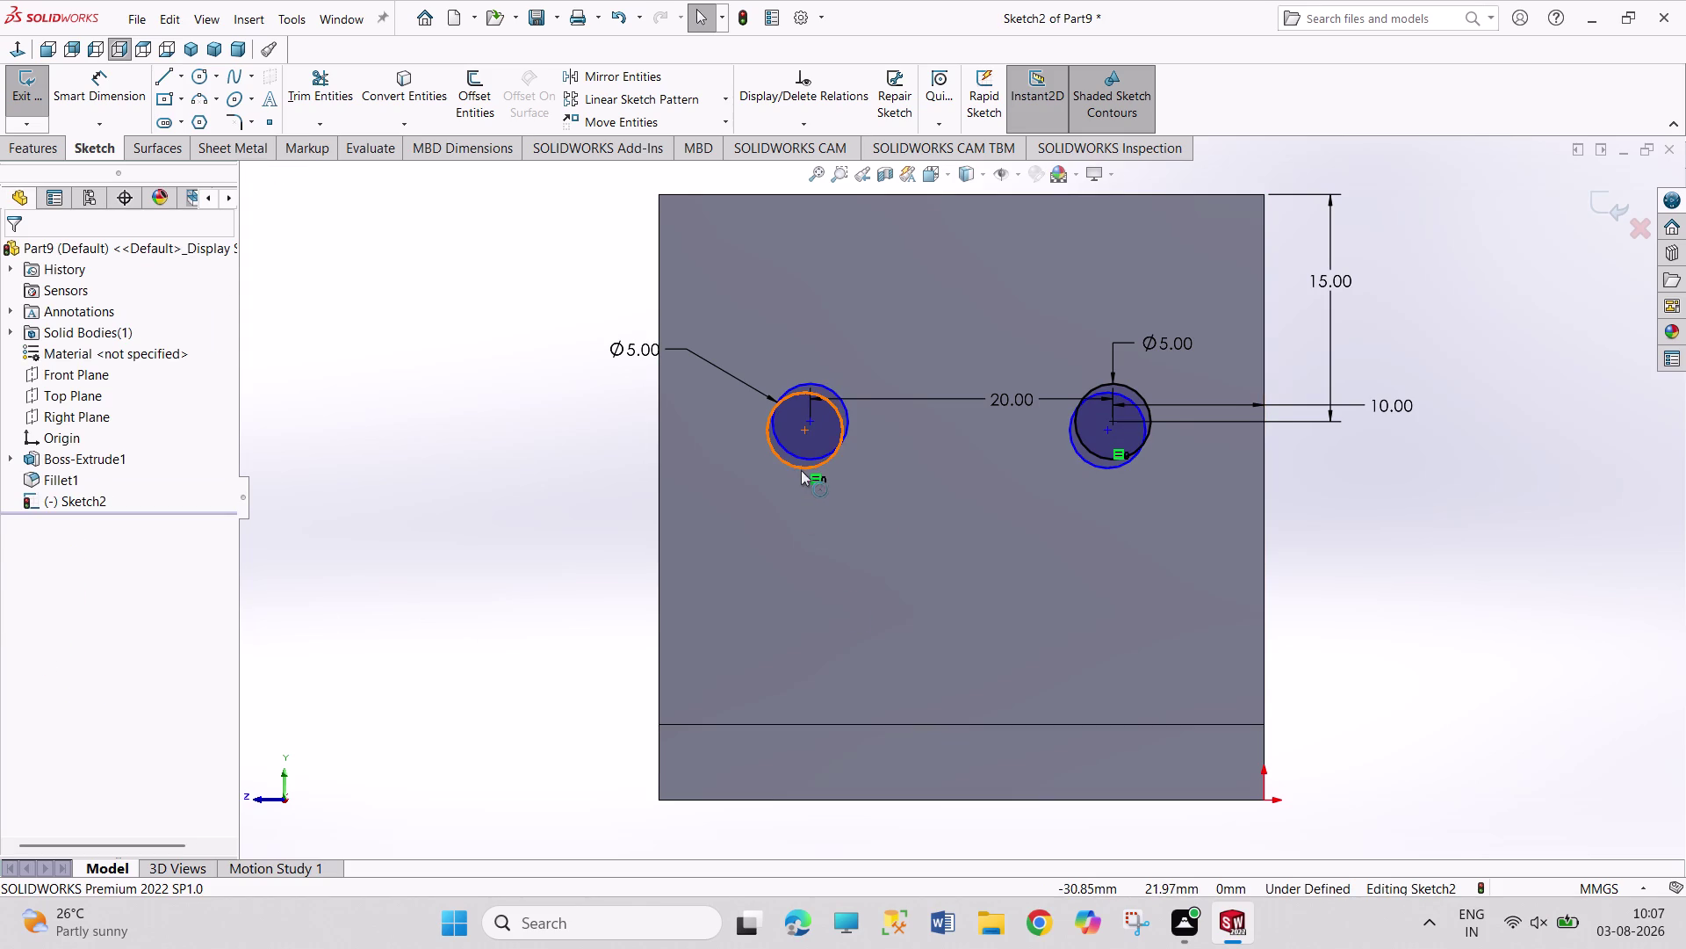
drag(799, 468, 807, 526)
key(ctrl+z)
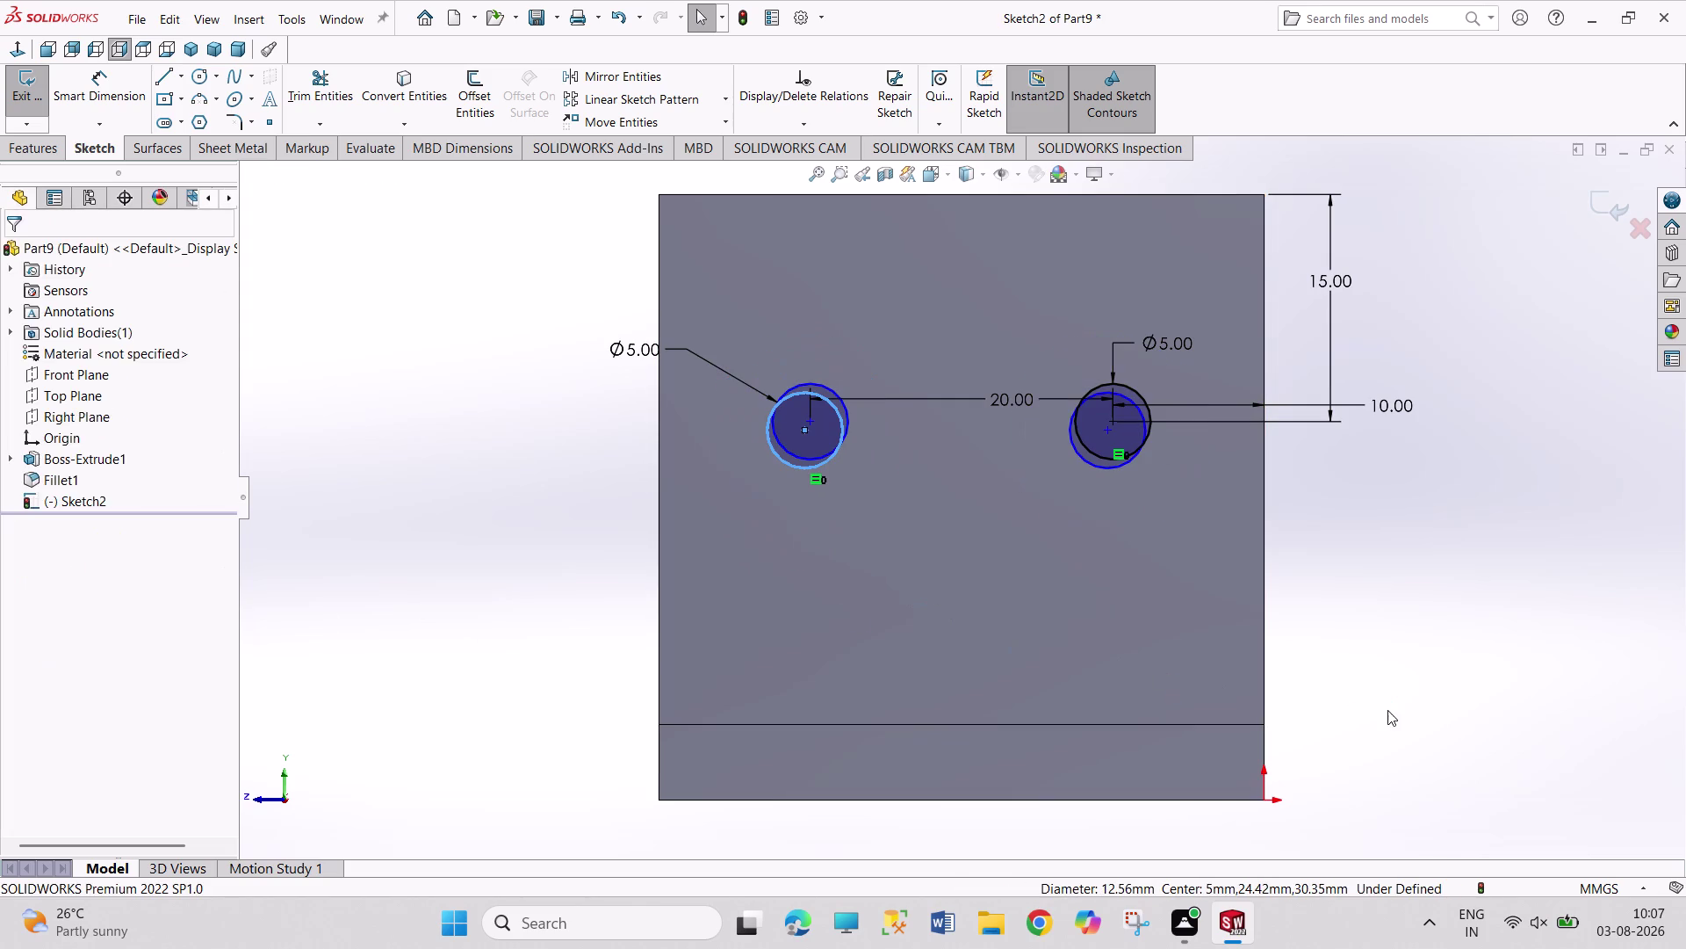
key(ctrl+z)
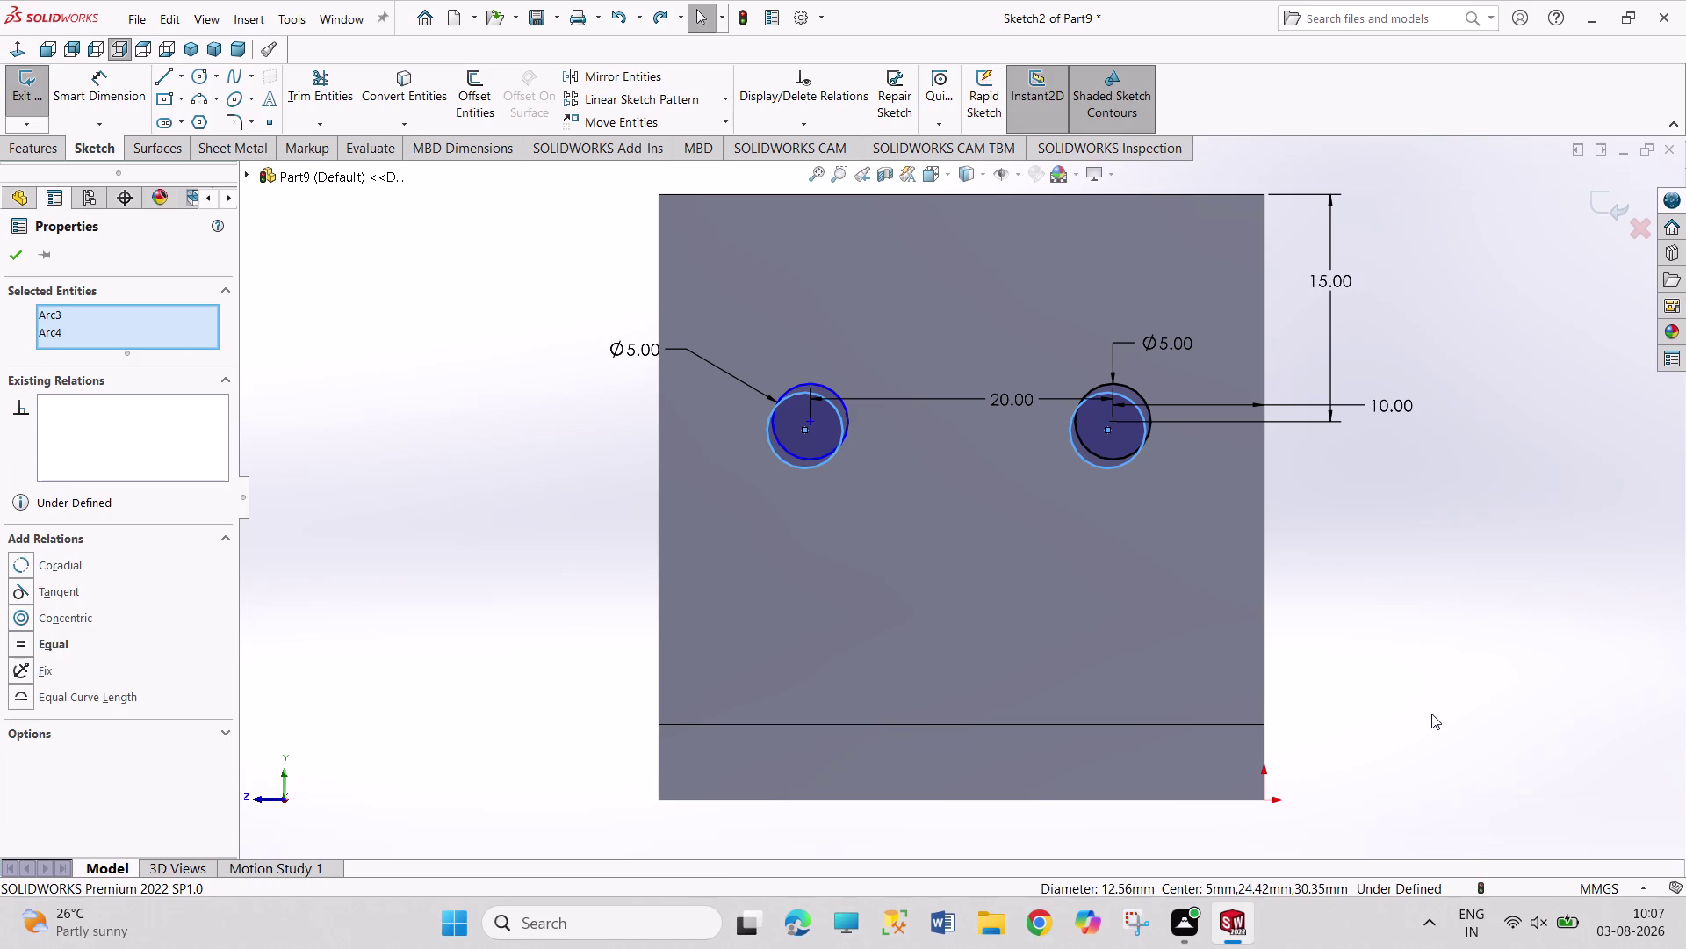
key(ctrl+z)
click(1431, 713)
Dimension the left hole 10 mm from the left edge and exit the sketch.
right_drag(1432, 713, 1443, 663)
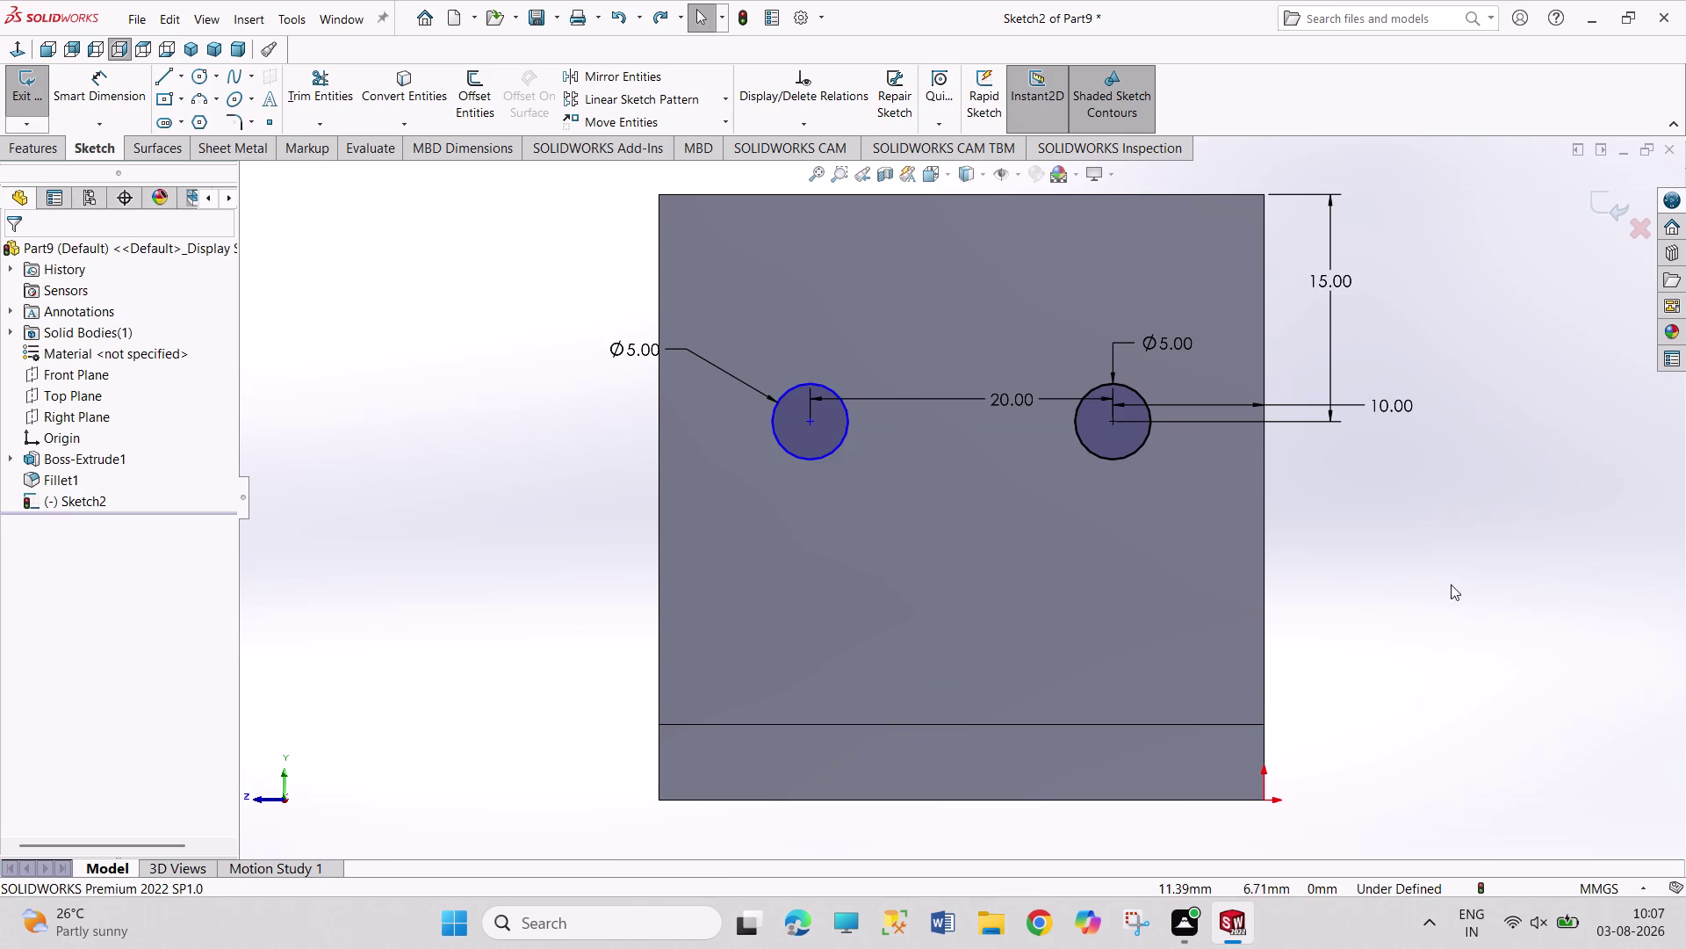
right_drag(1443, 662, 1429, 461)
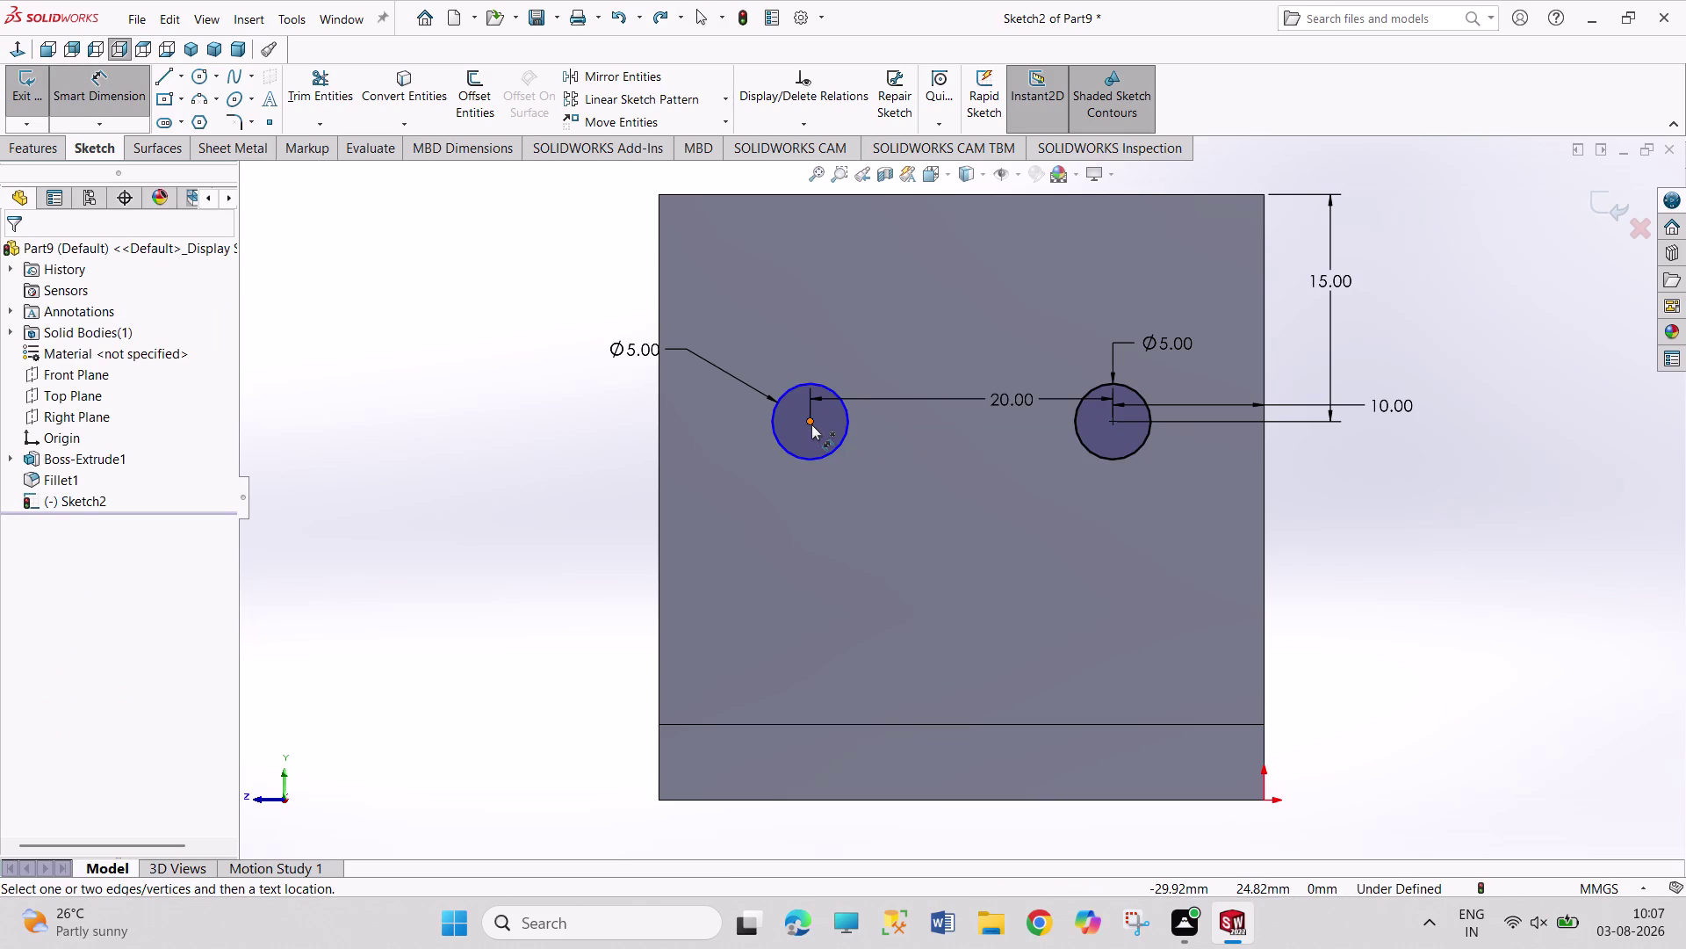
click(812, 424)
click(660, 430)
click(532, 431)
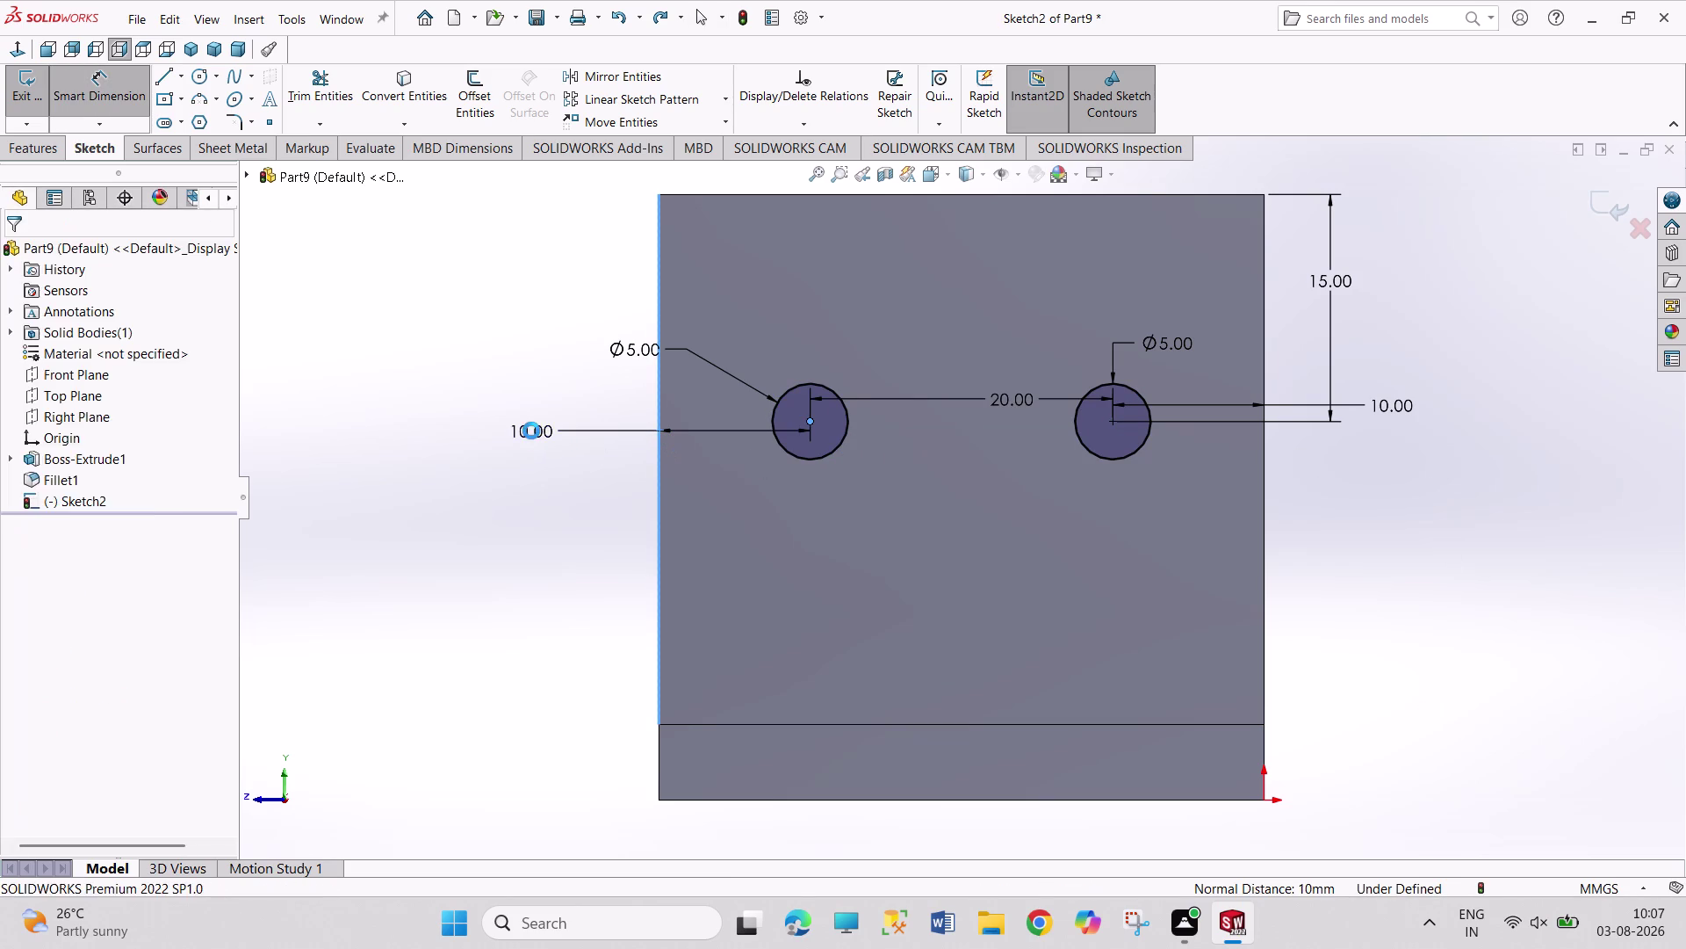
click(453, 394)
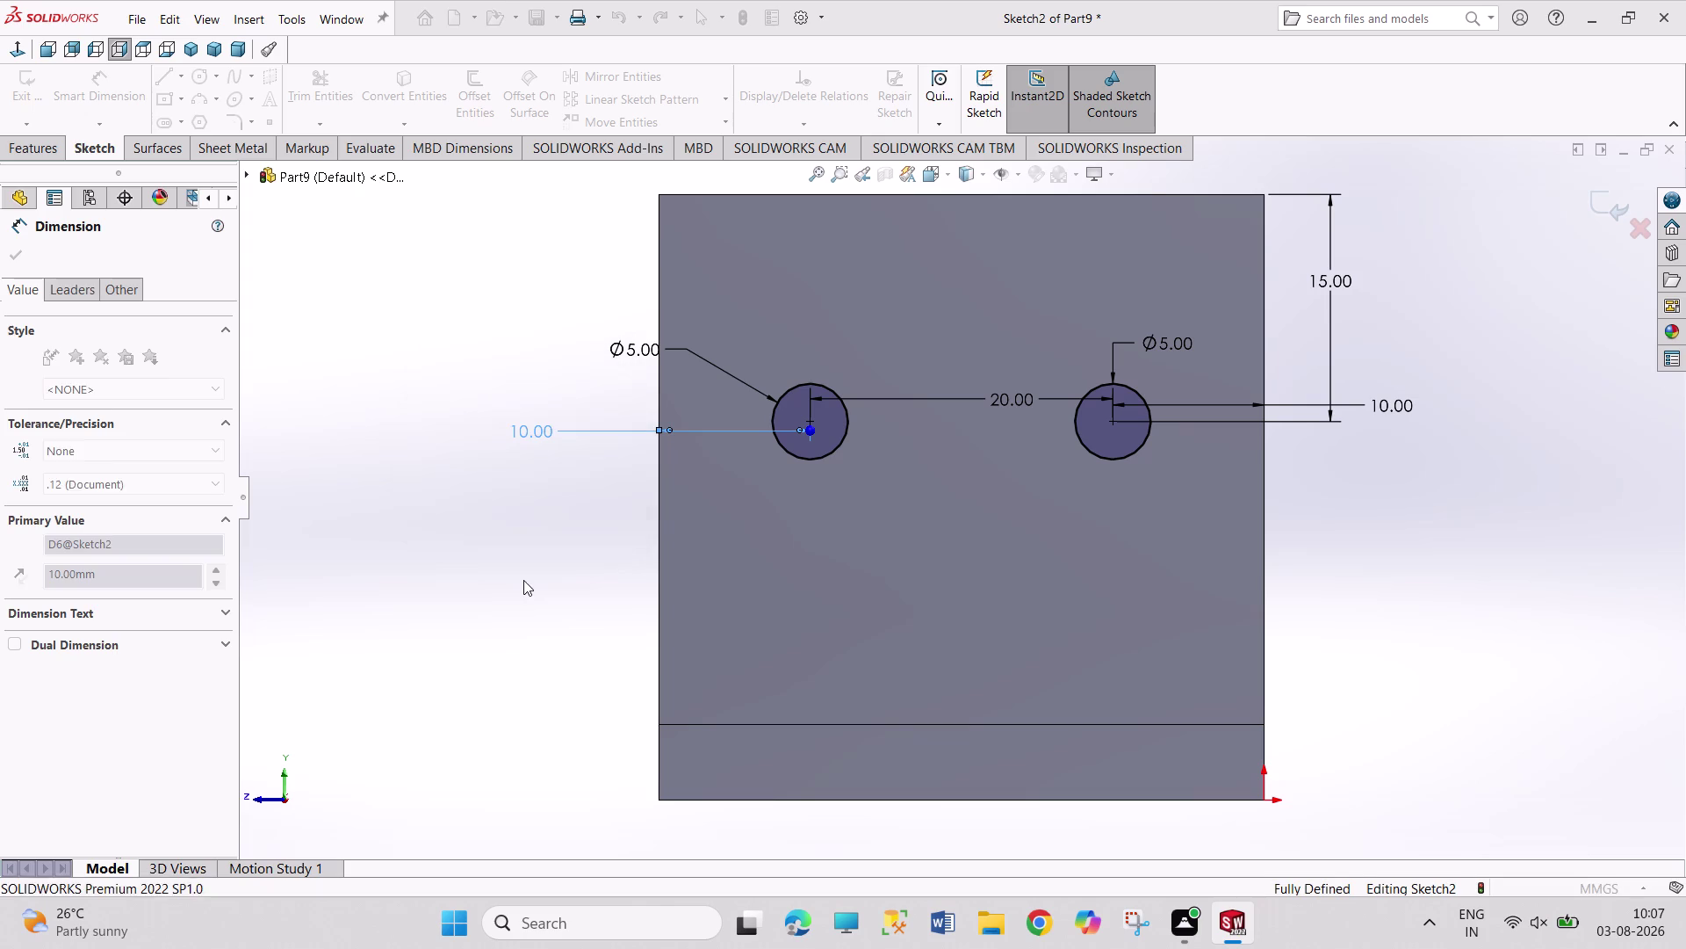
click(525, 586)
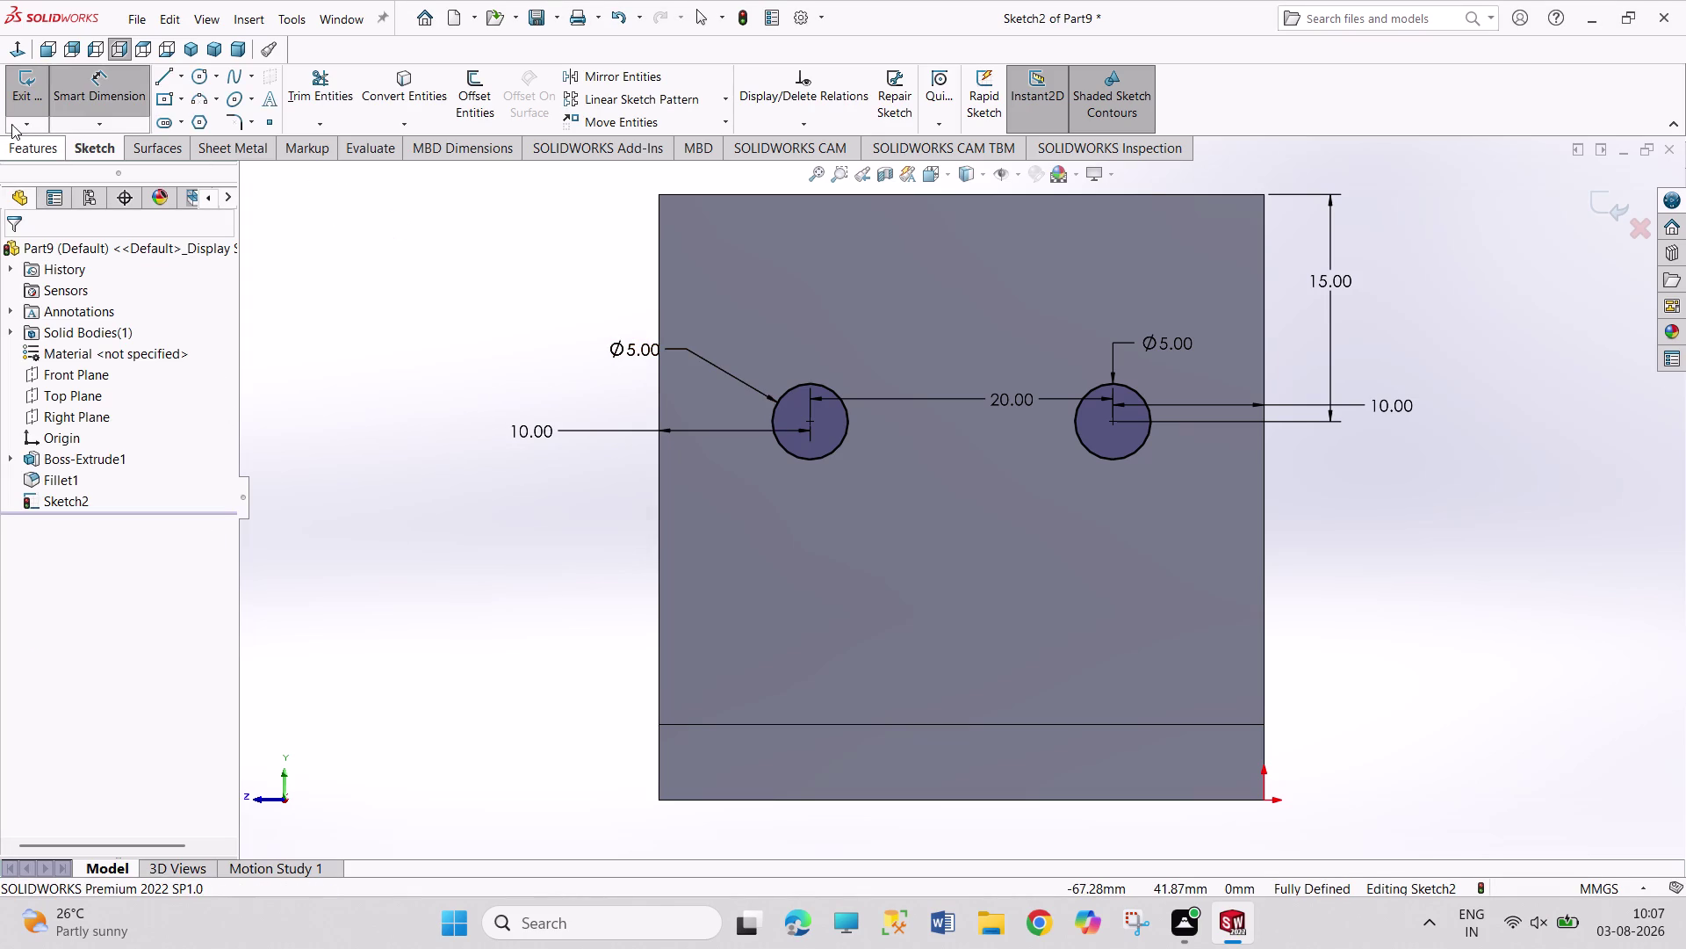
click(33, 99)
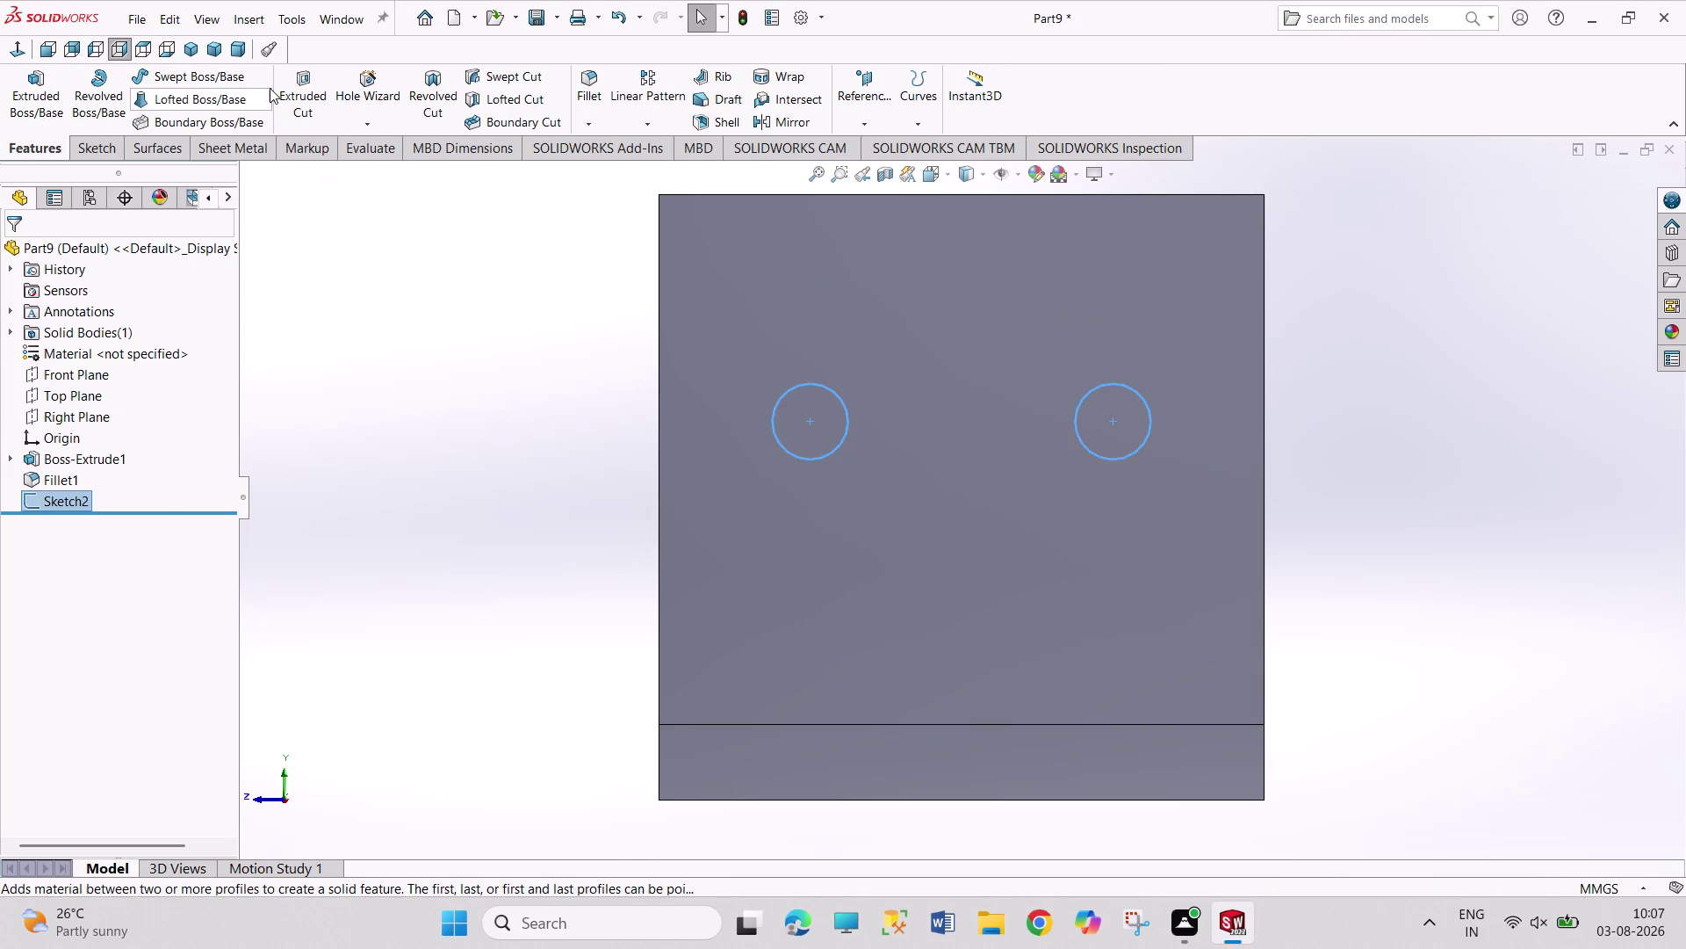
Cut the two hole circles with a 40 mm Blind extruded cut.
click(294, 94)
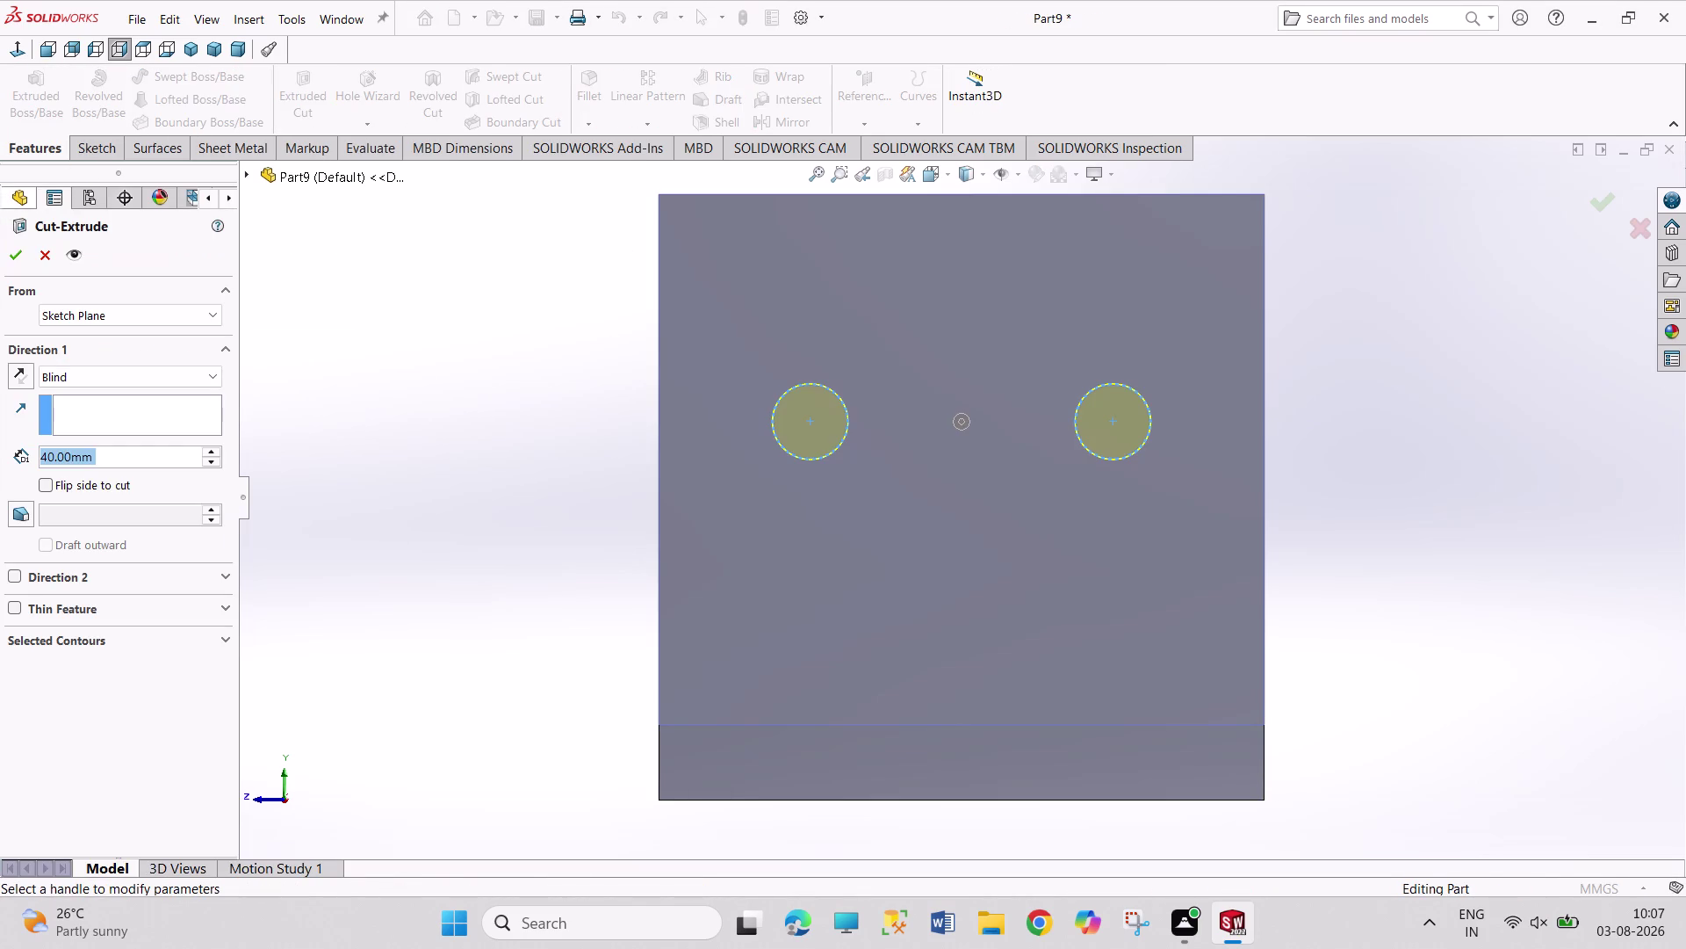
click(23, 261)
middle_drag(454, 271, 456, 271)
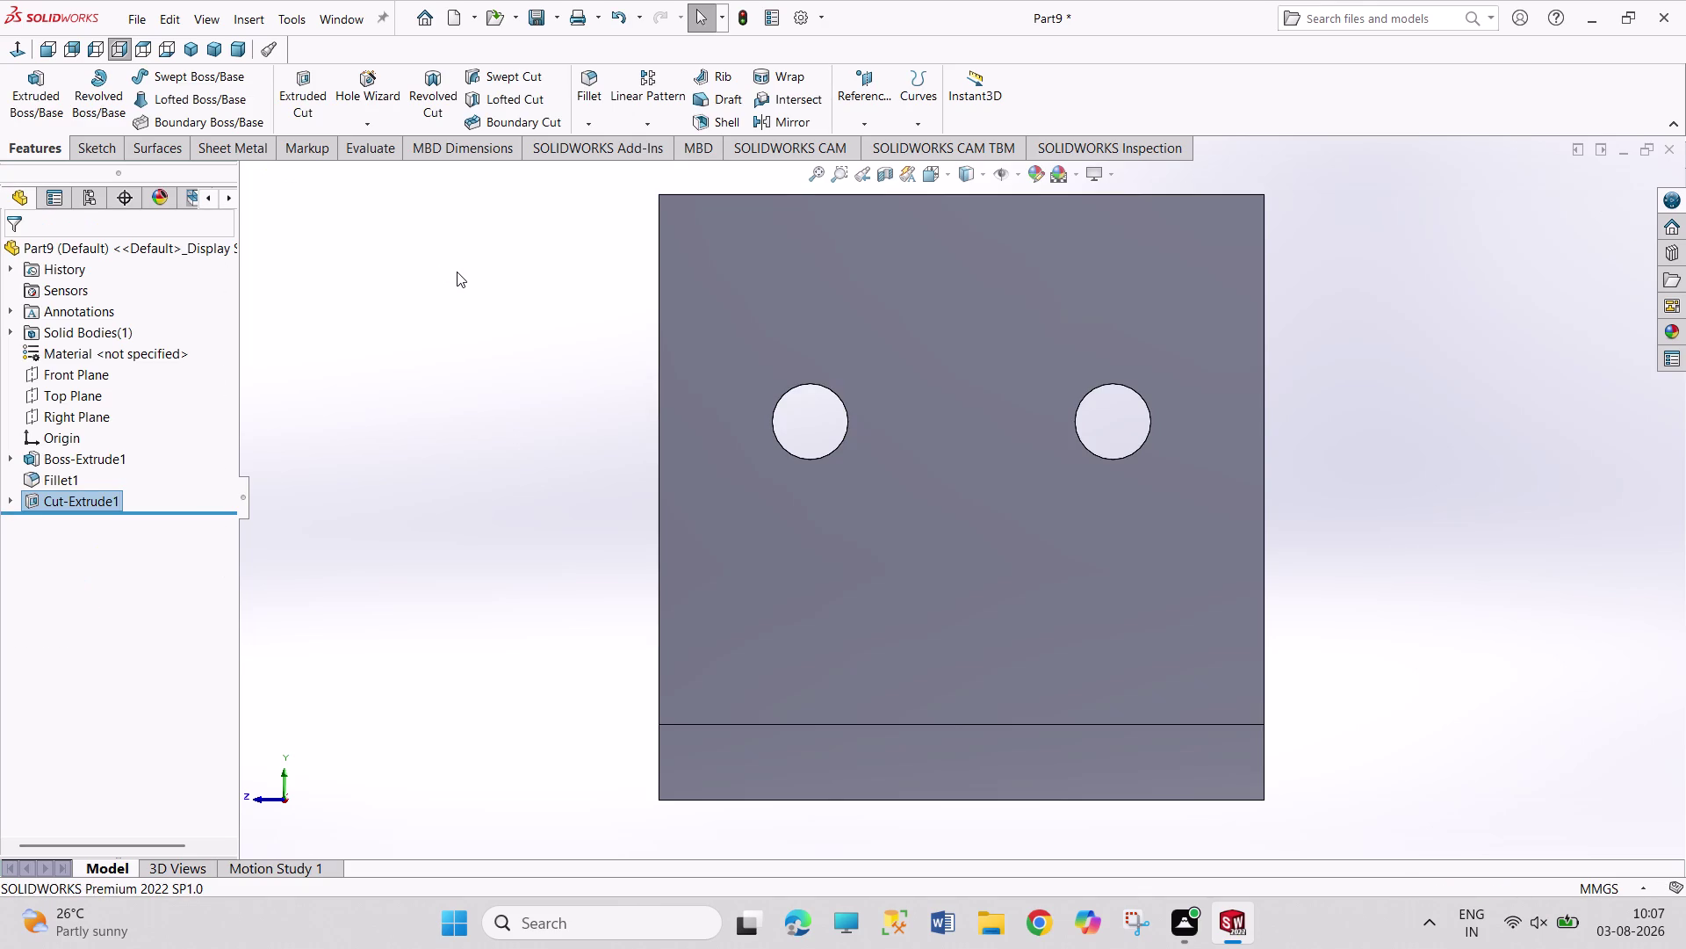
middle_drag(456, 271, 496, 436)
Select the bracket's base plate face and start a new sketch on it.
click(943, 643)
click(1020, 598)
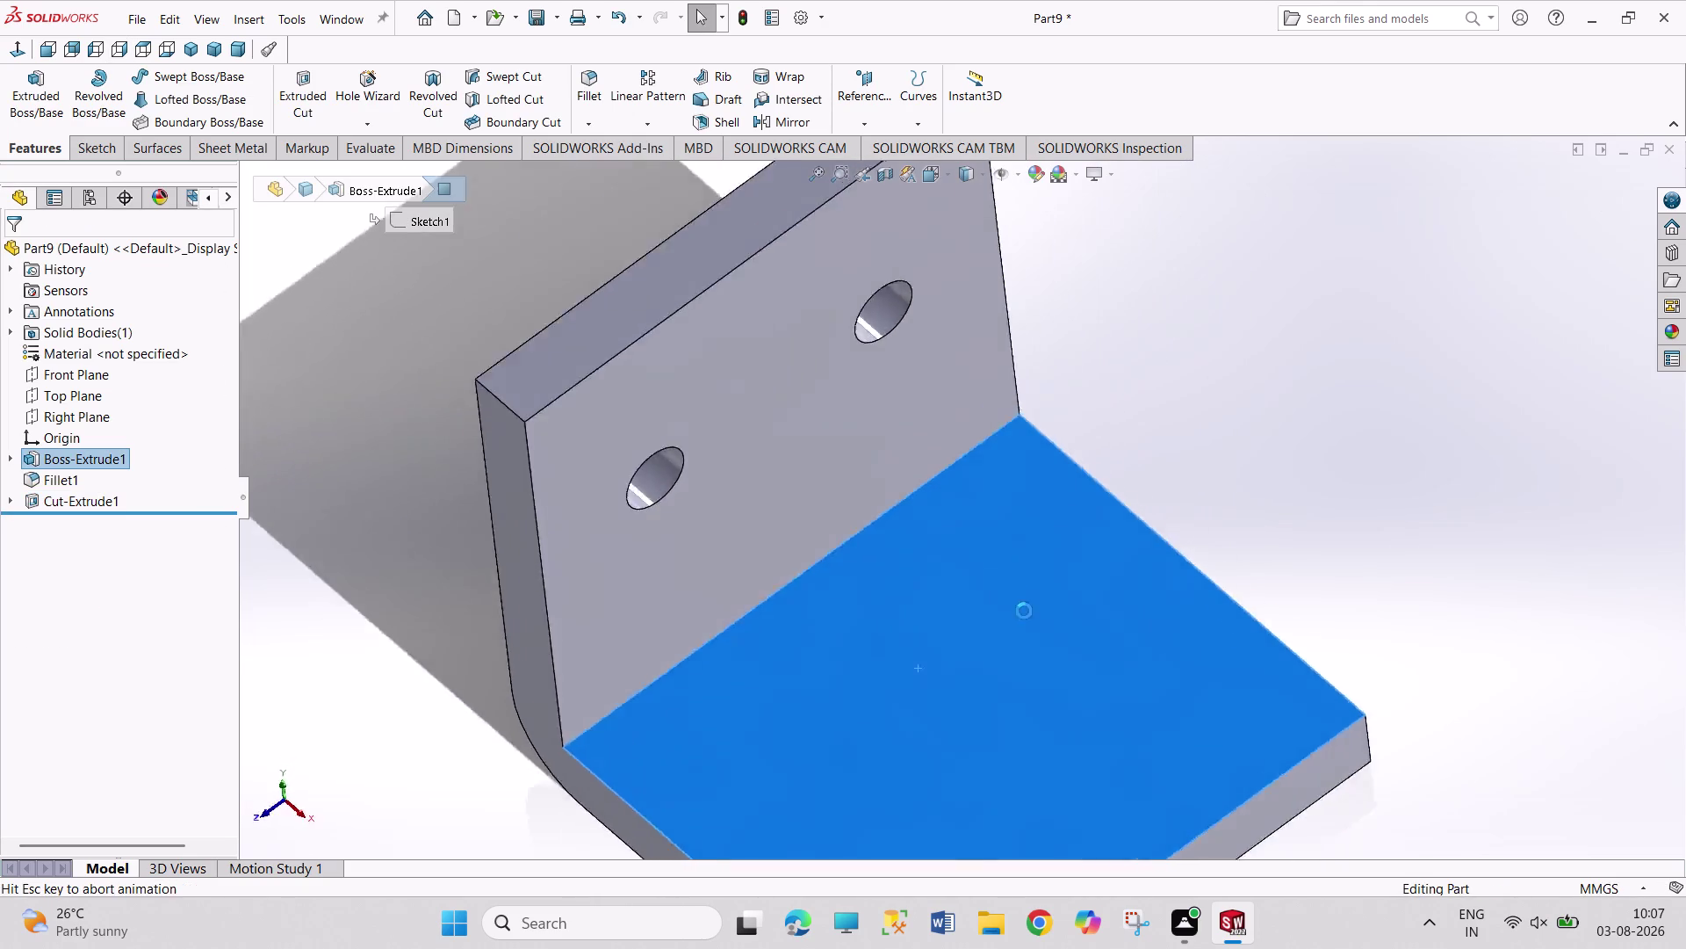
click(193, 77)
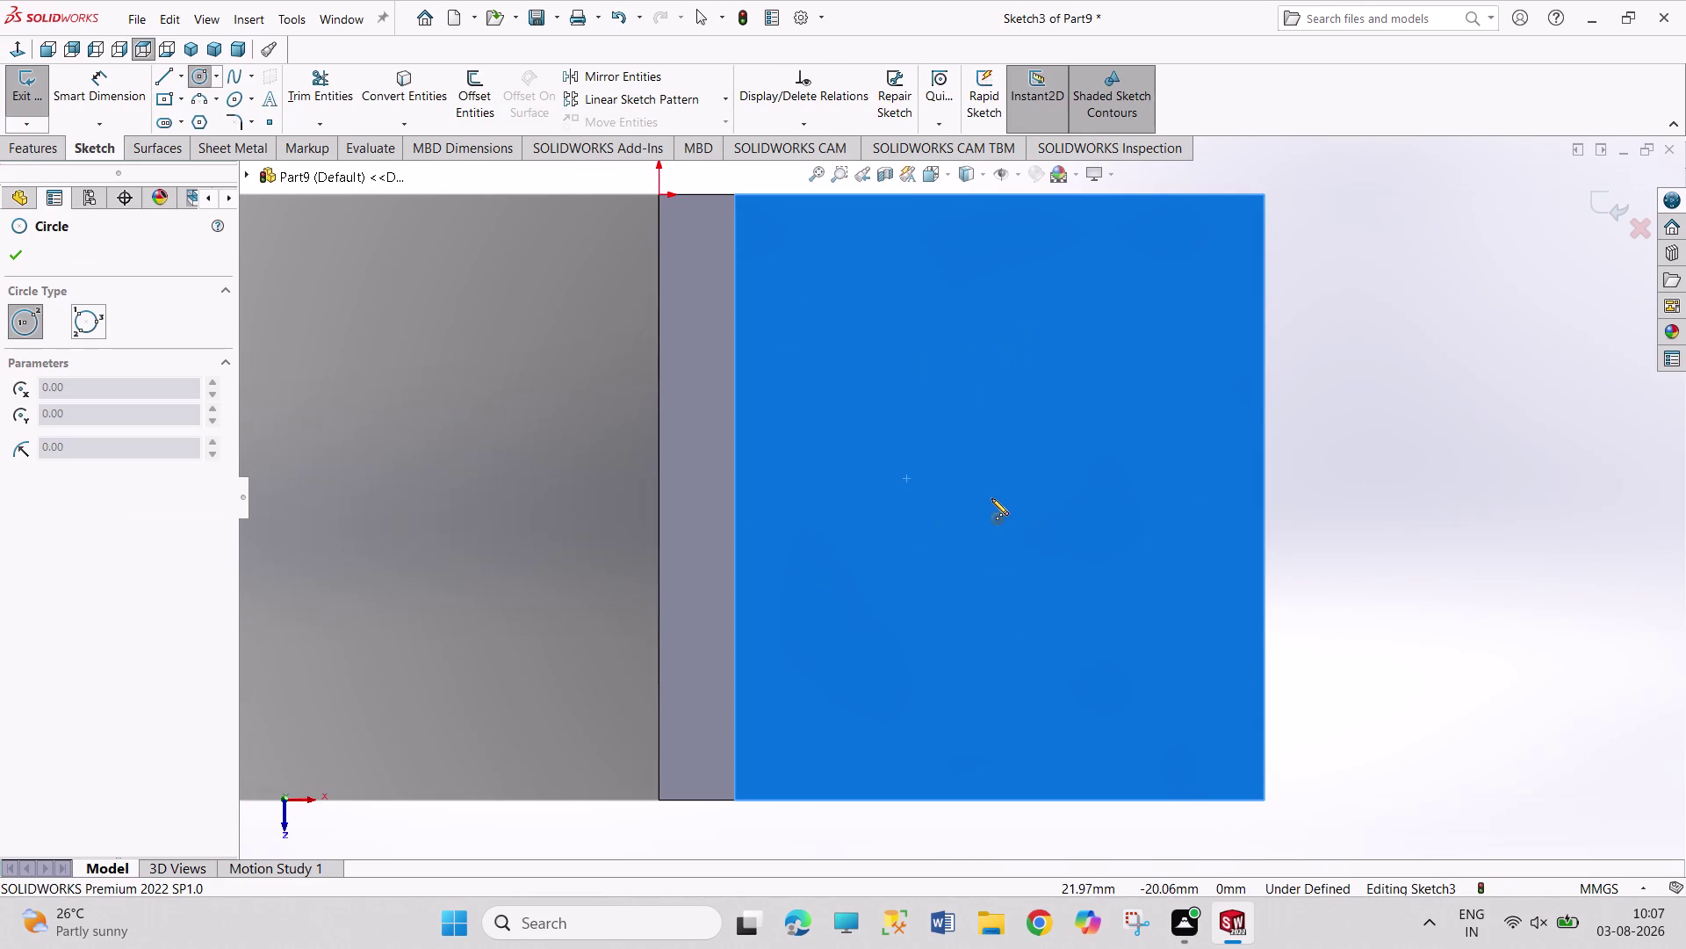
Draw a circle on the base face and give it a 10 mm diameter.
drag(972, 486, 980, 503)
click(1006, 550)
right_drag(1444, 561, 1280, 258)
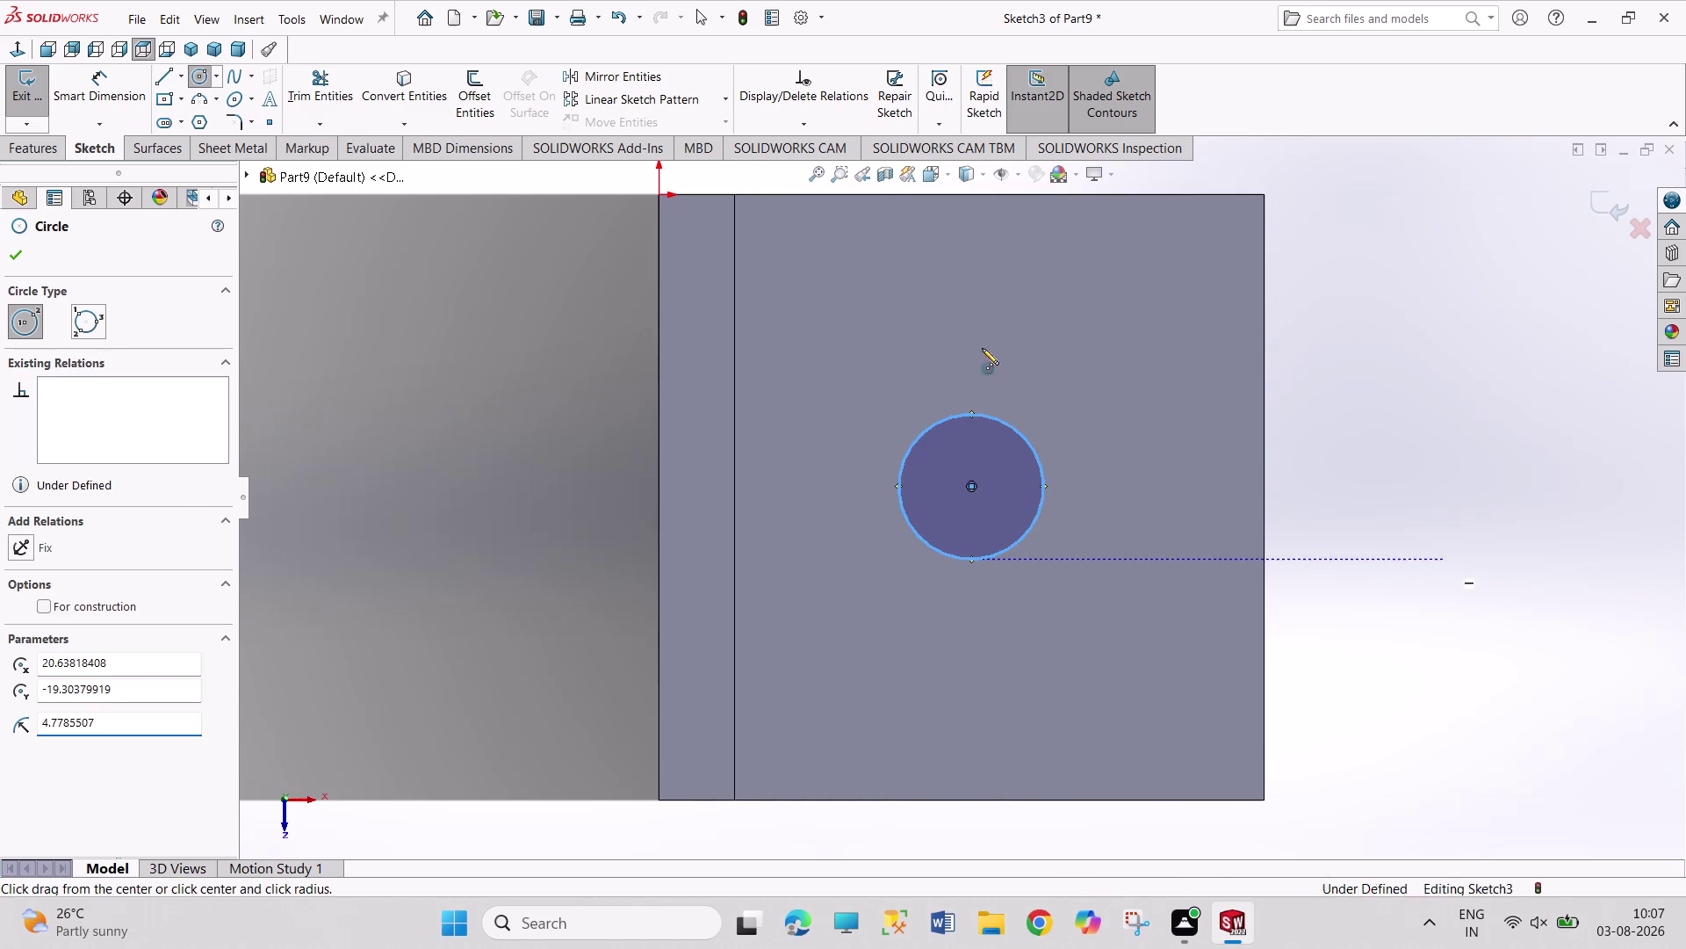
click(1032, 451)
click(1134, 400)
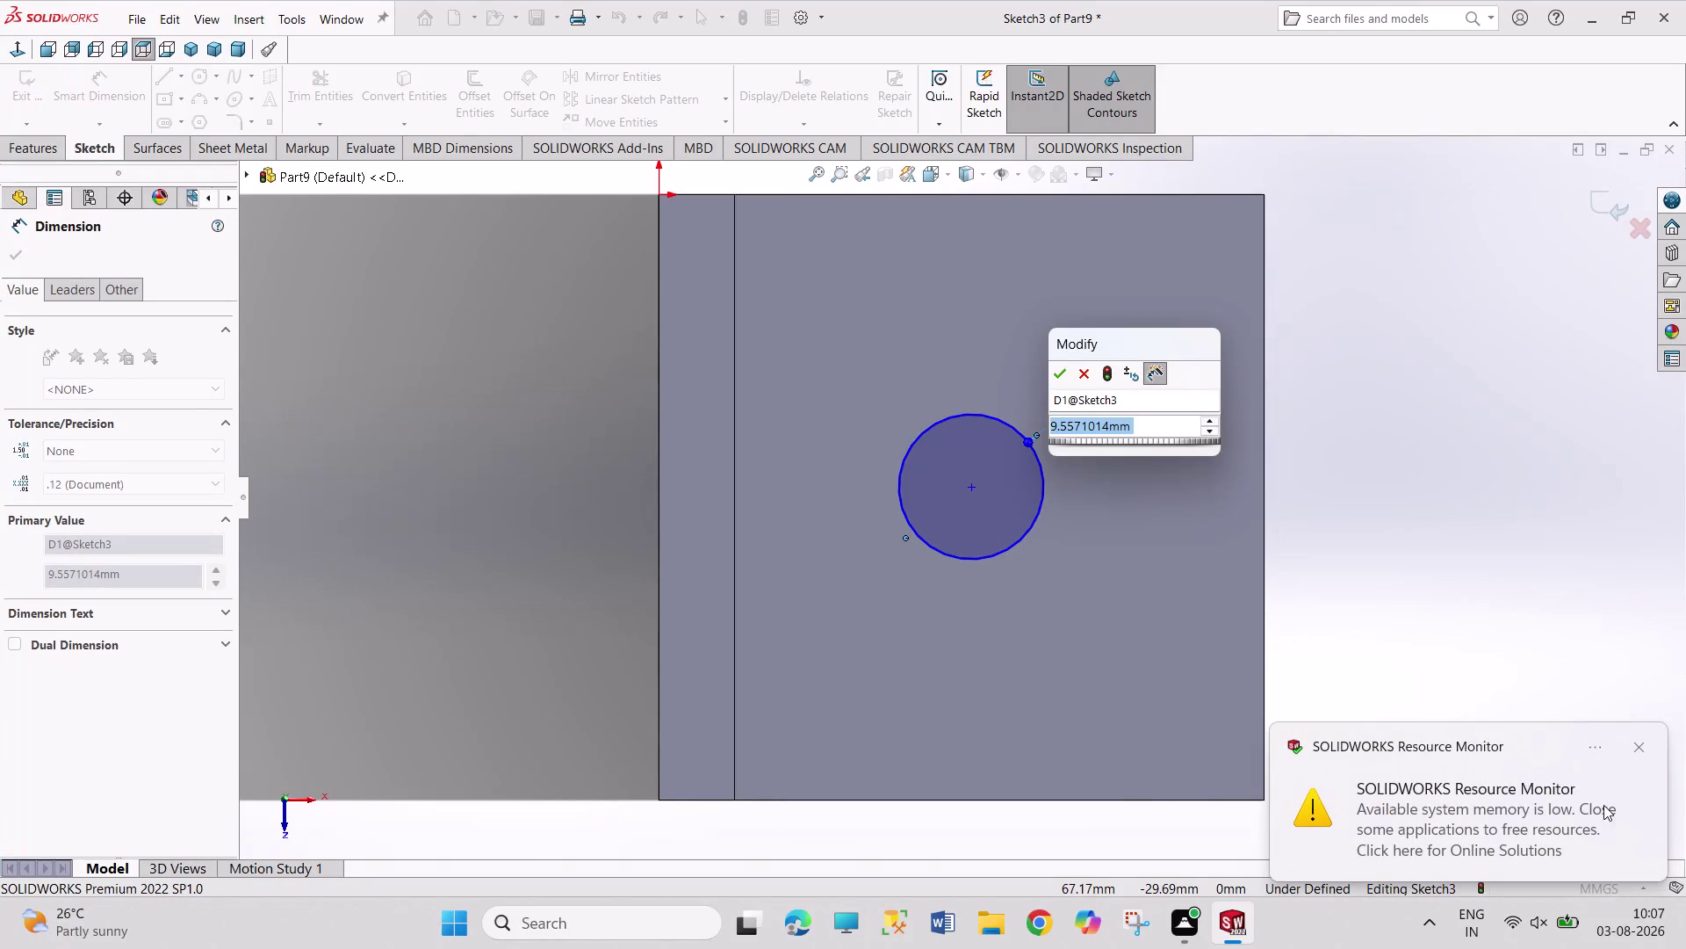
click(1634, 750)
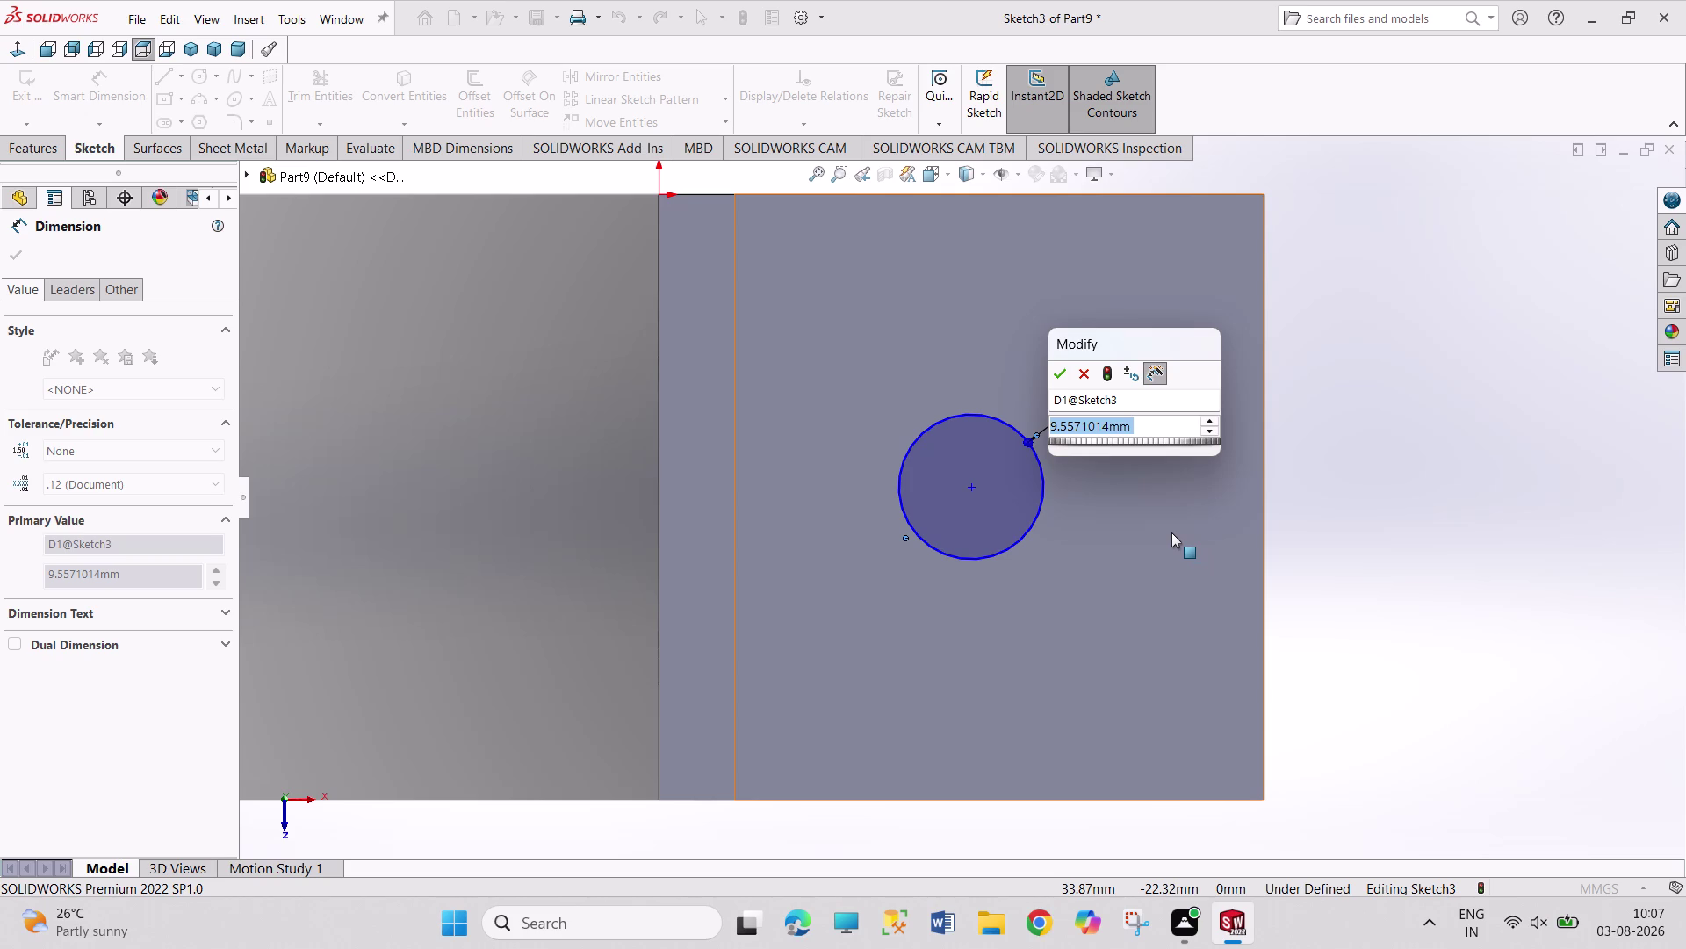
text(10)
key(Return)
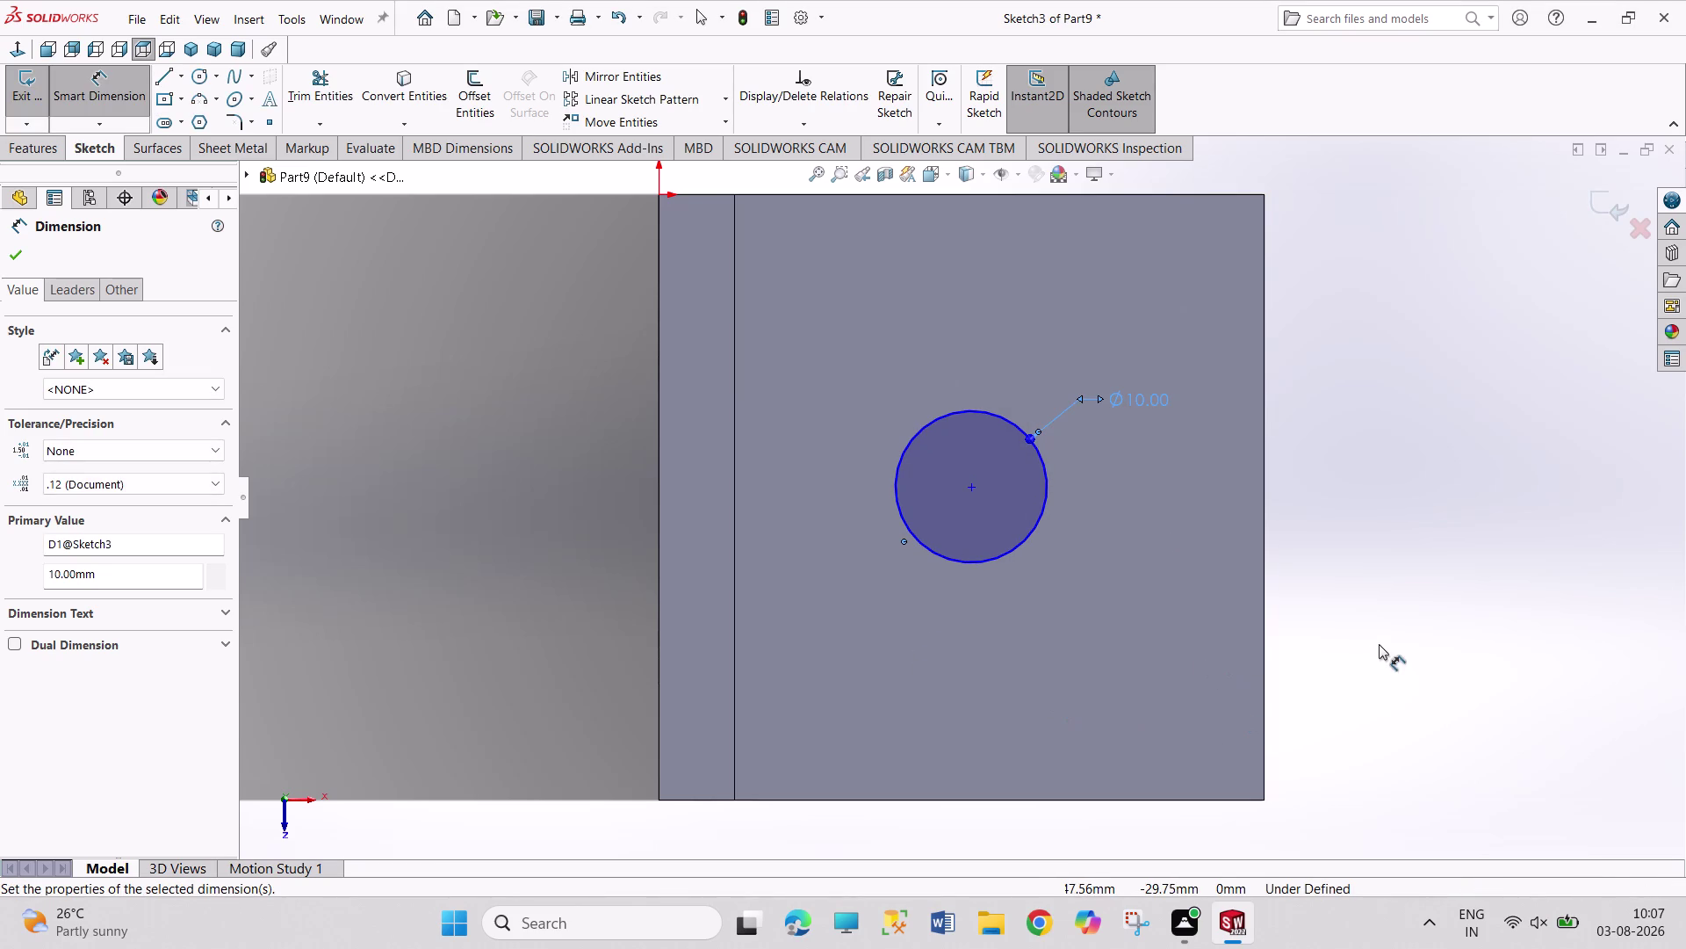
Locate the circle's centre 15 mm from the plate's right edge.
click(975, 487)
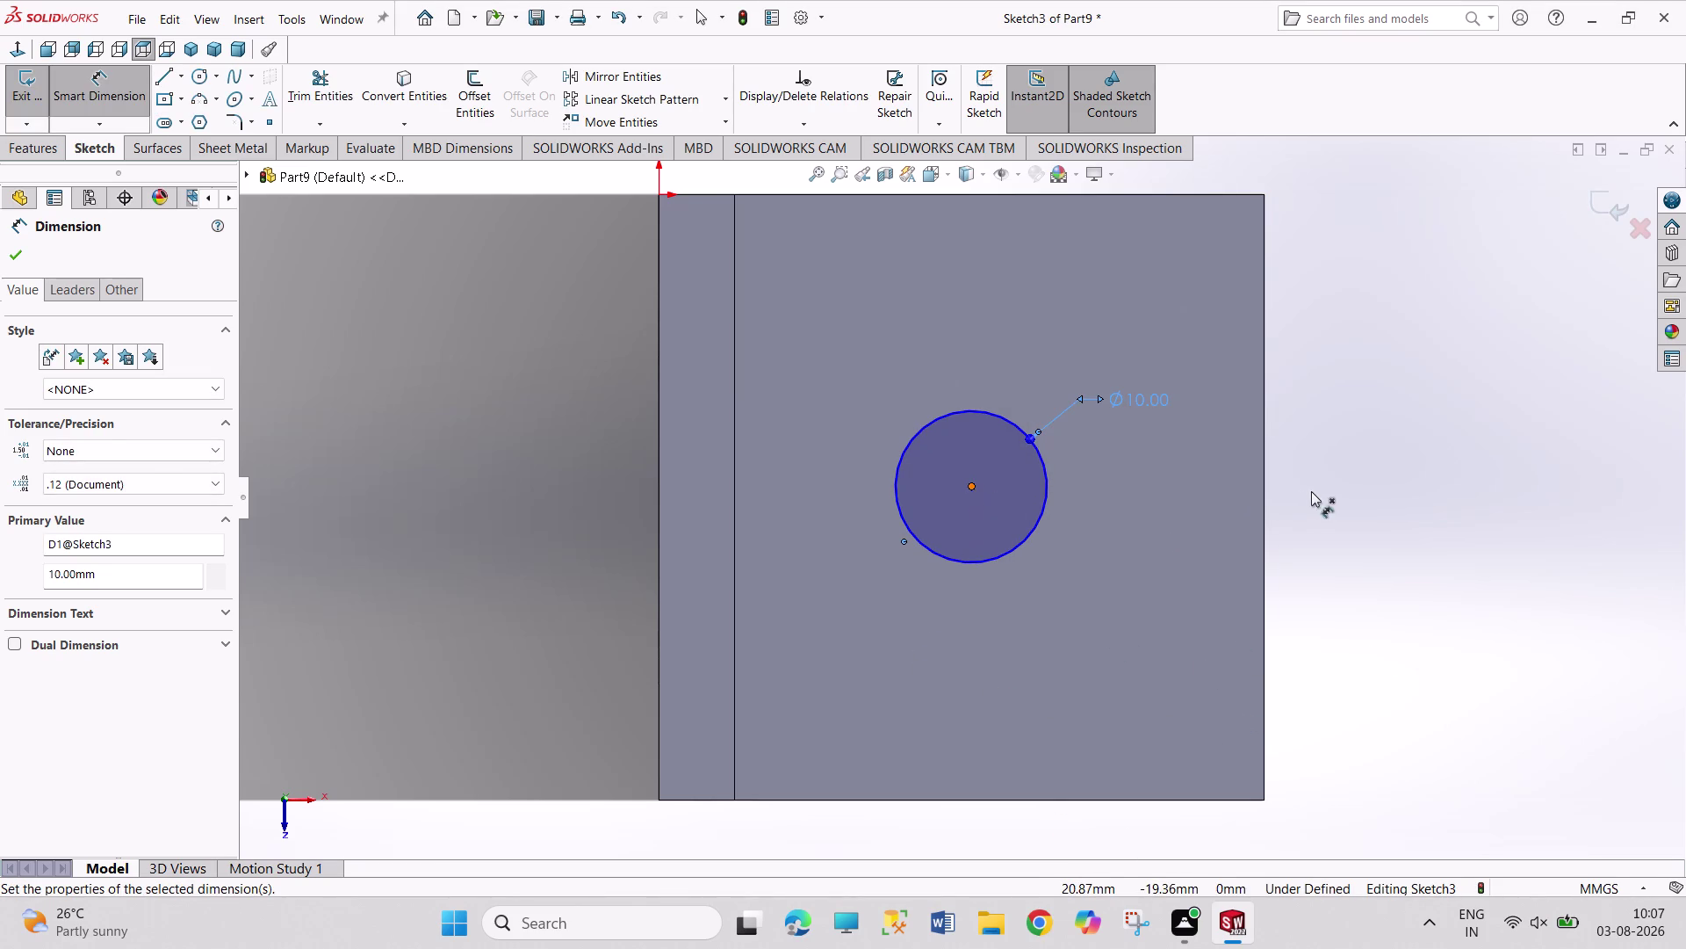
click(1265, 492)
click(1372, 476)
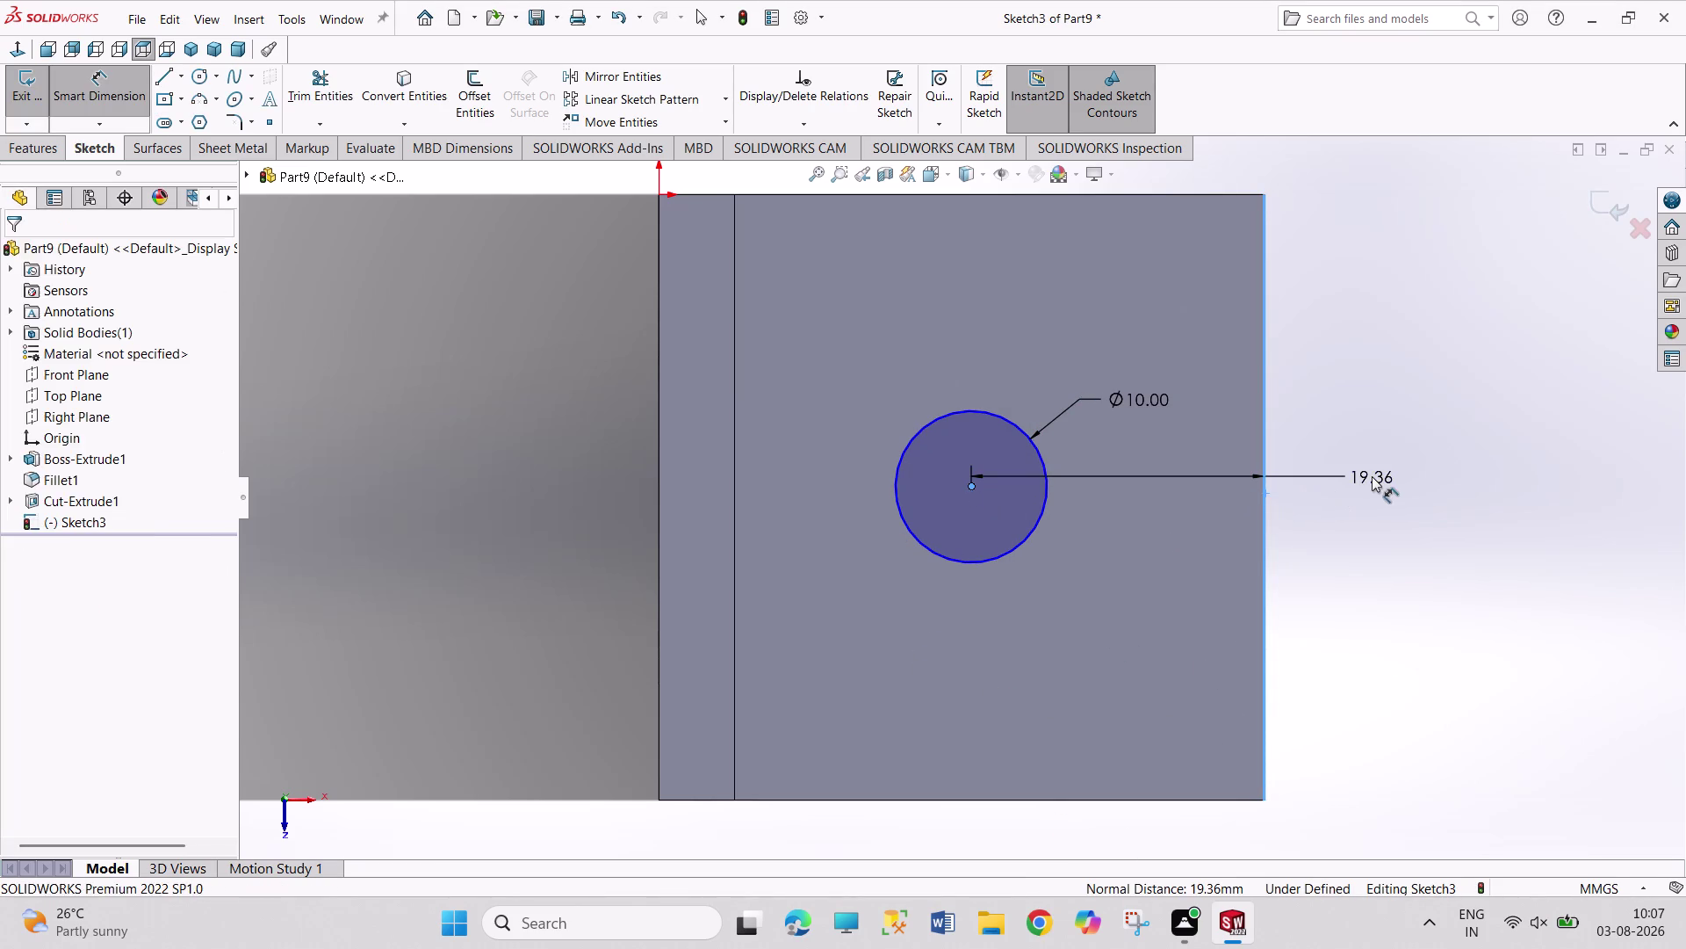
text(15)
key(Return)
right_click(1368, 609)
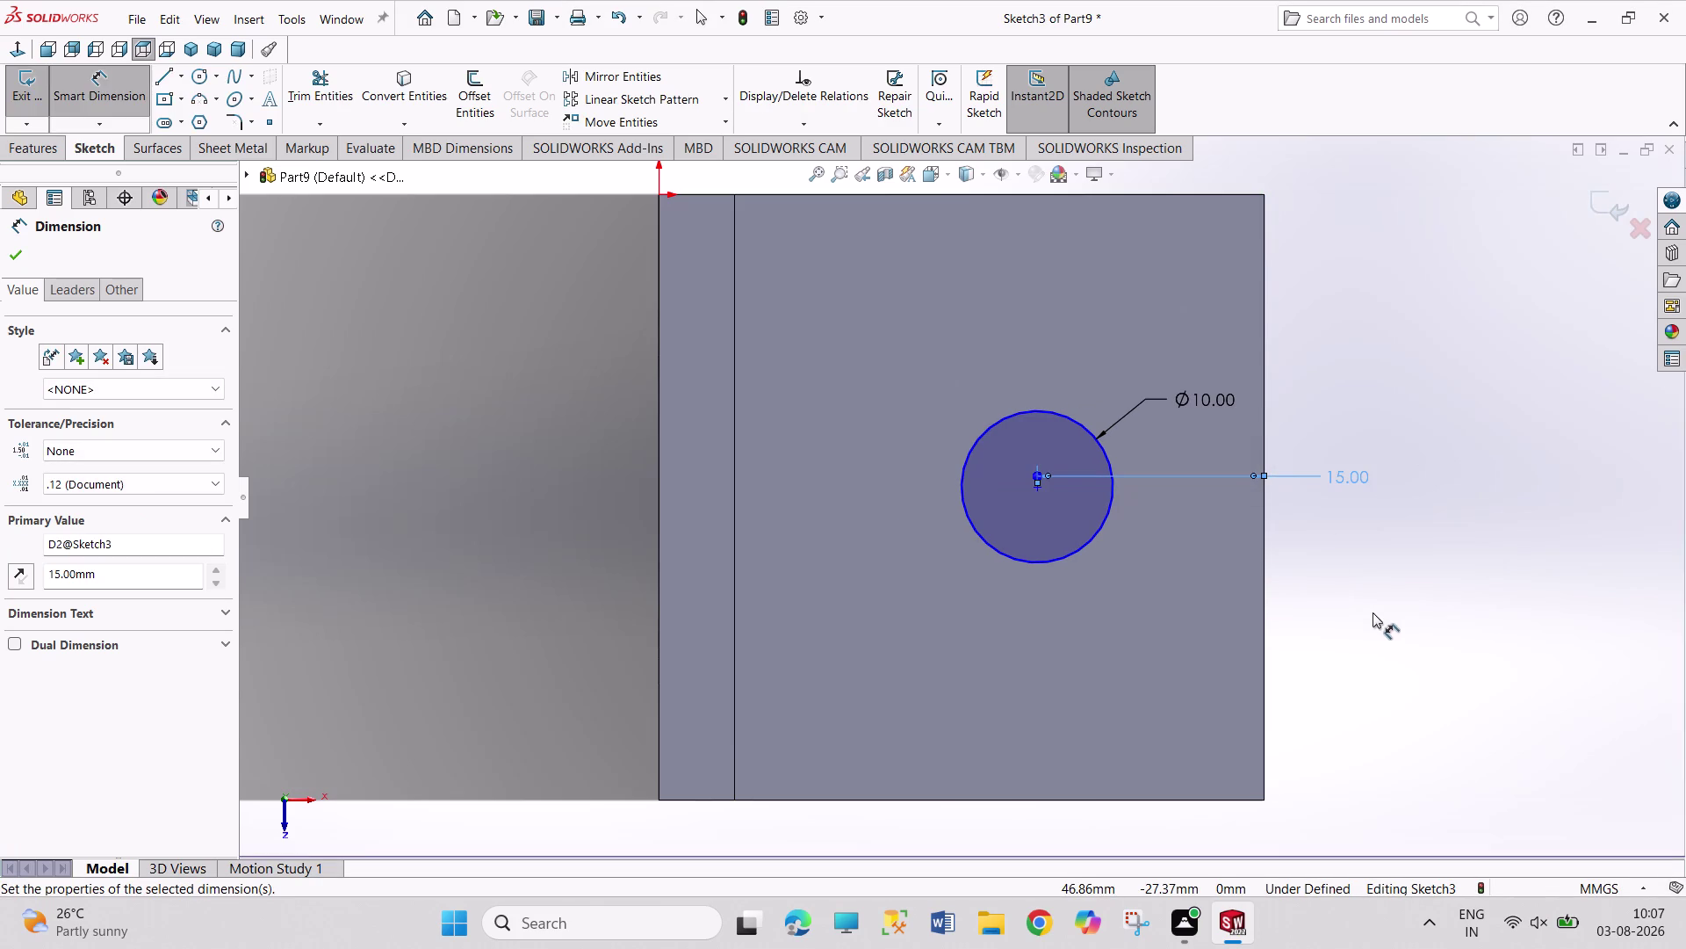
click(1383, 659)
Locate the circle's centre 20 mm from the plate's bottom edge.
right_drag(1383, 704, 1321, 405)
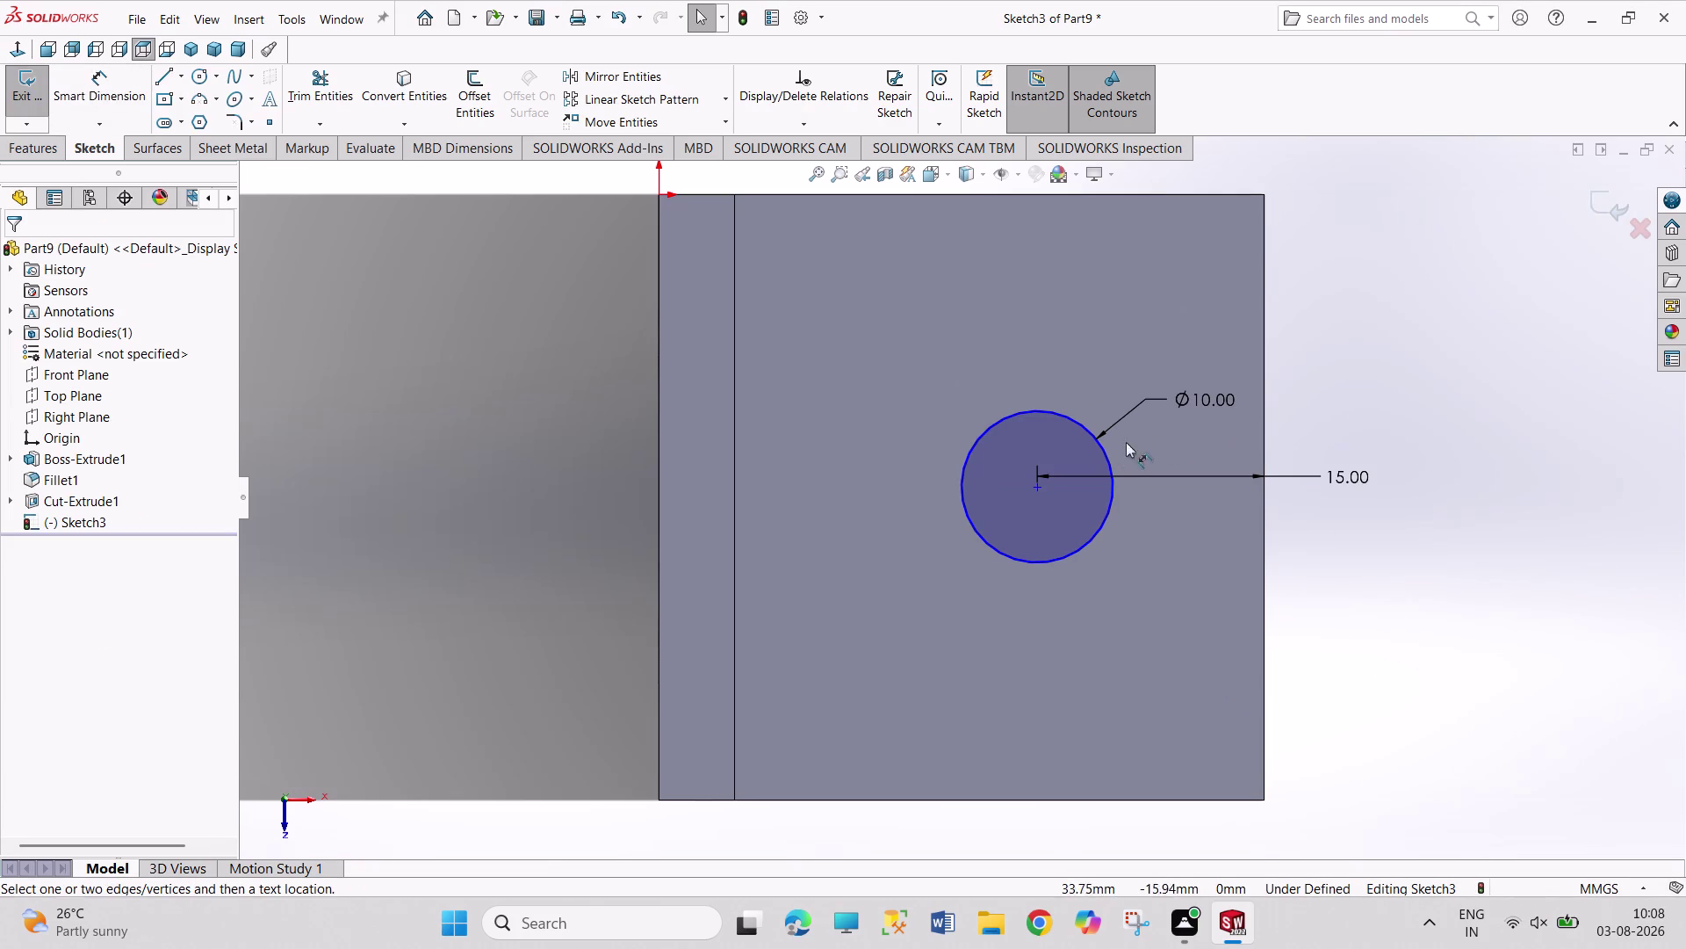
click(1038, 490)
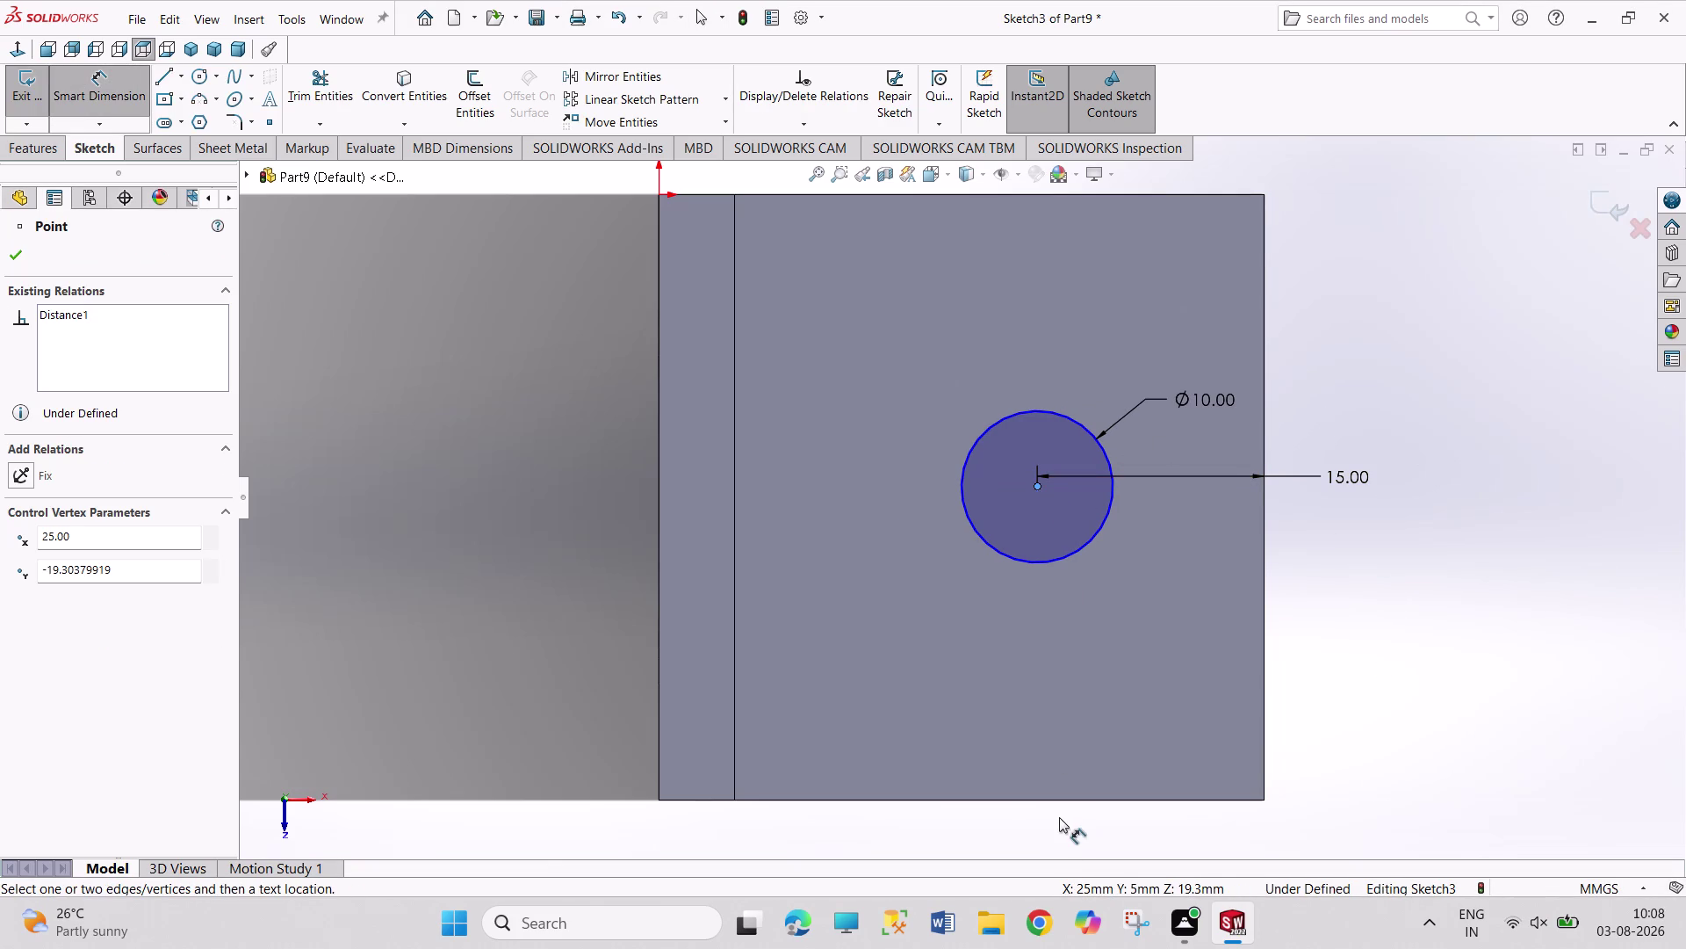
click(1060, 802)
click(1390, 699)
text(2)
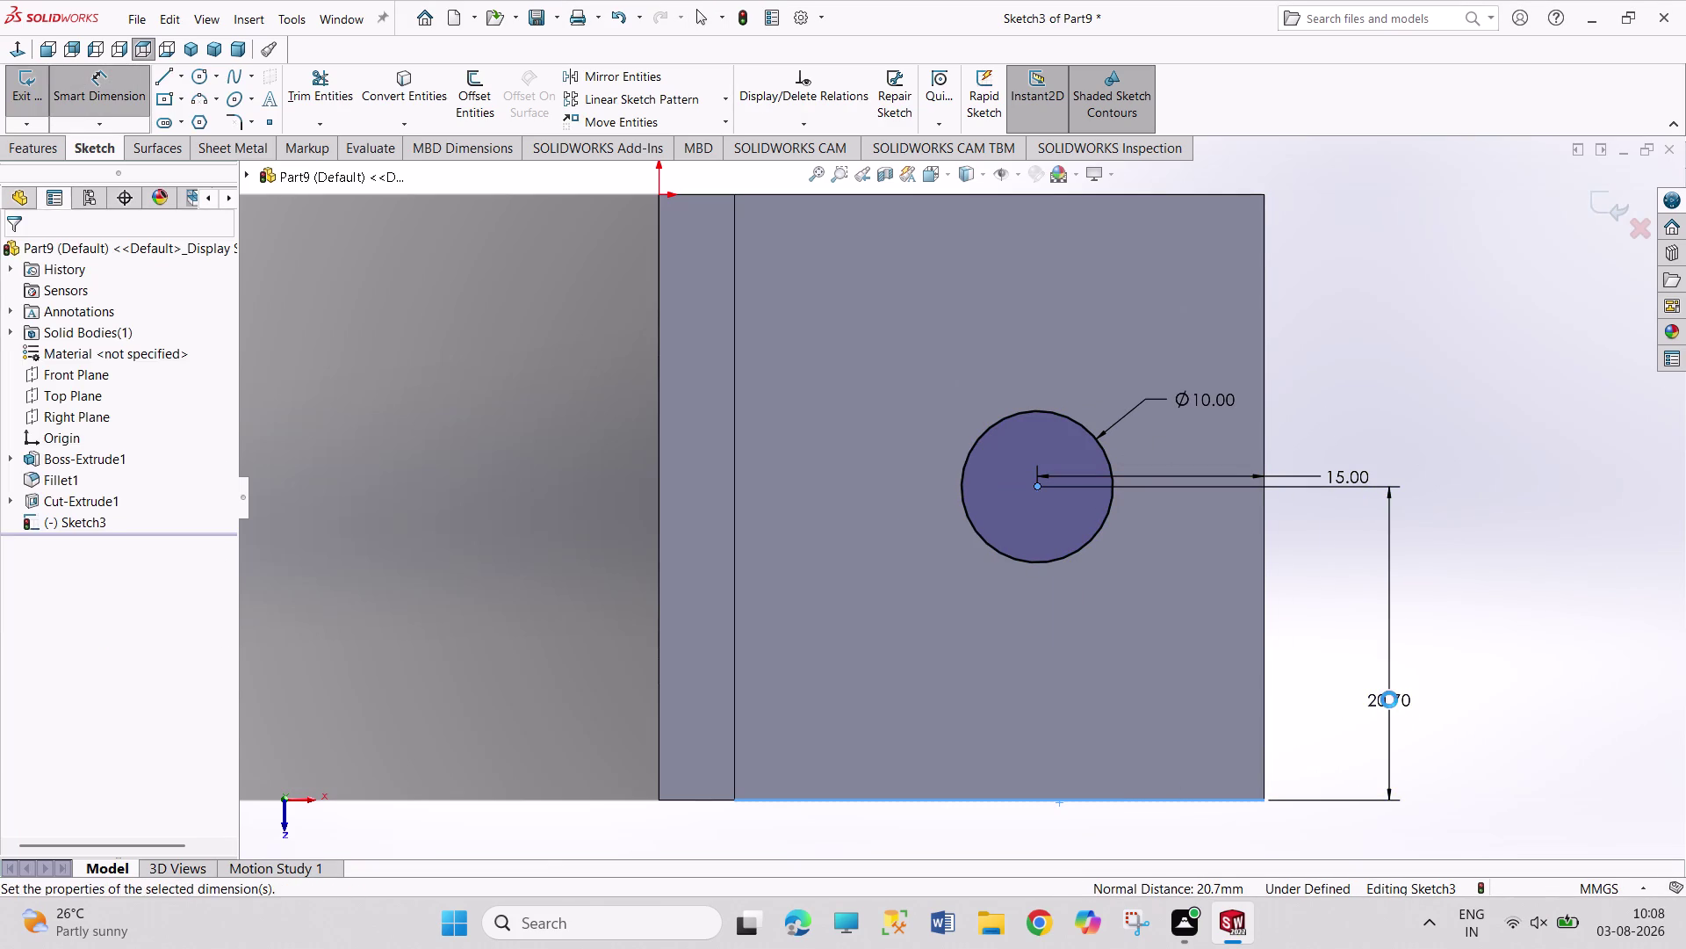
text(0)
key(Return)
right_click(1571, 671)
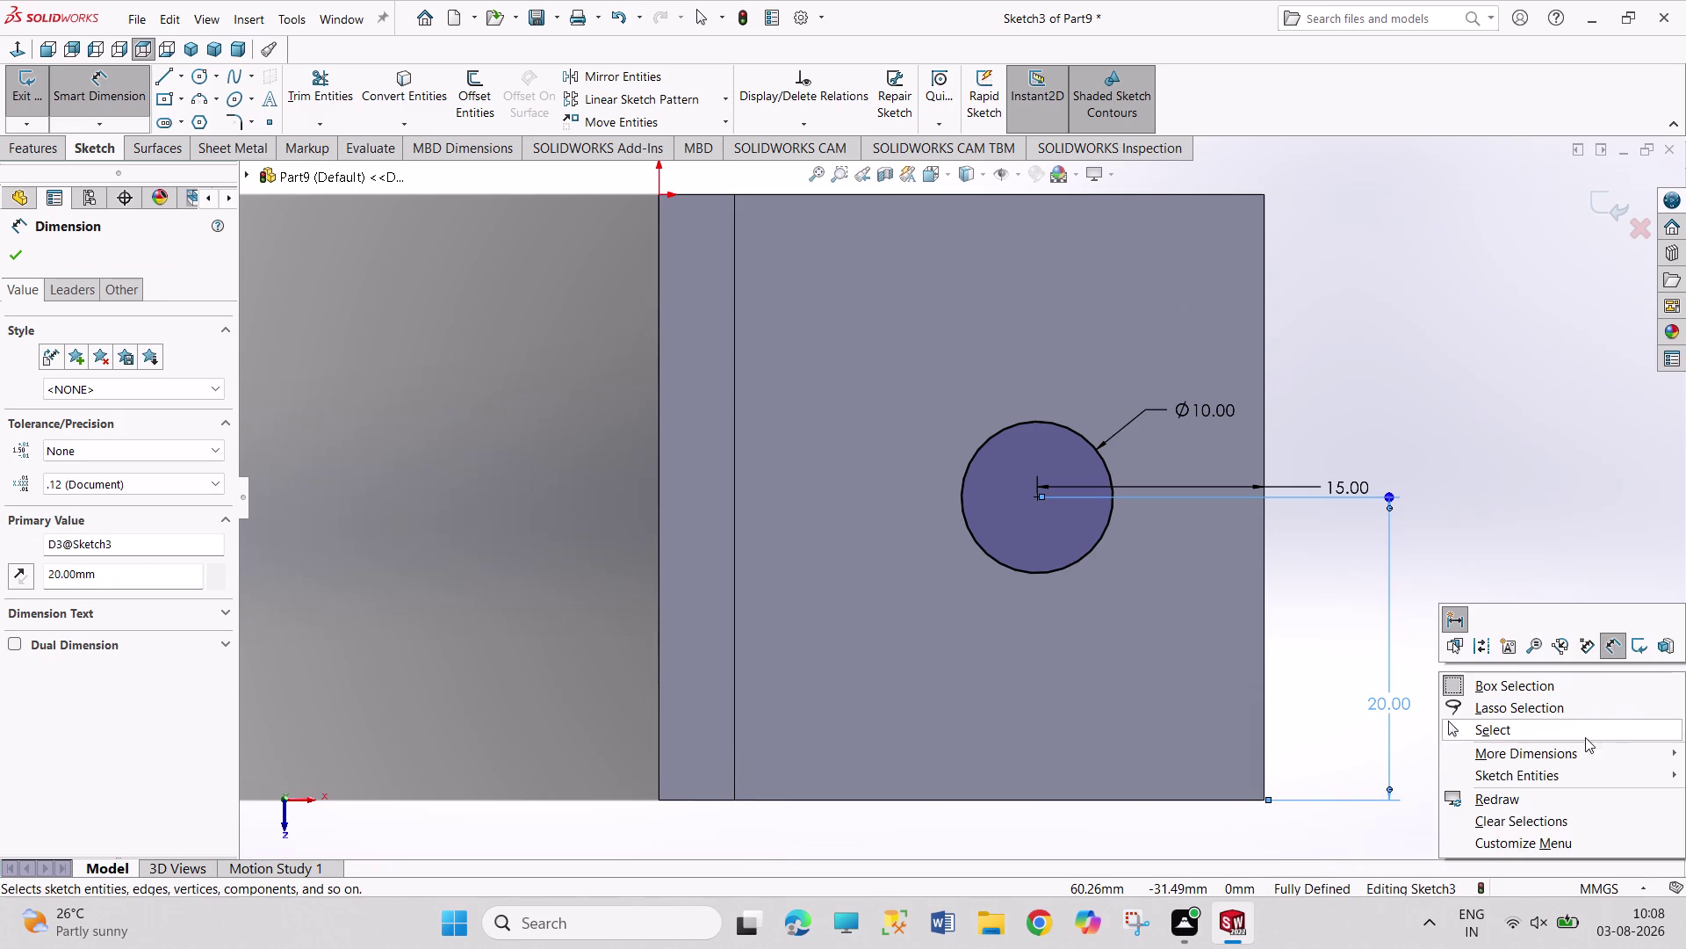
click(1564, 734)
Exit the sketch, cut the 10 mm hole through the lower leg, and start saving.
click(21, 85)
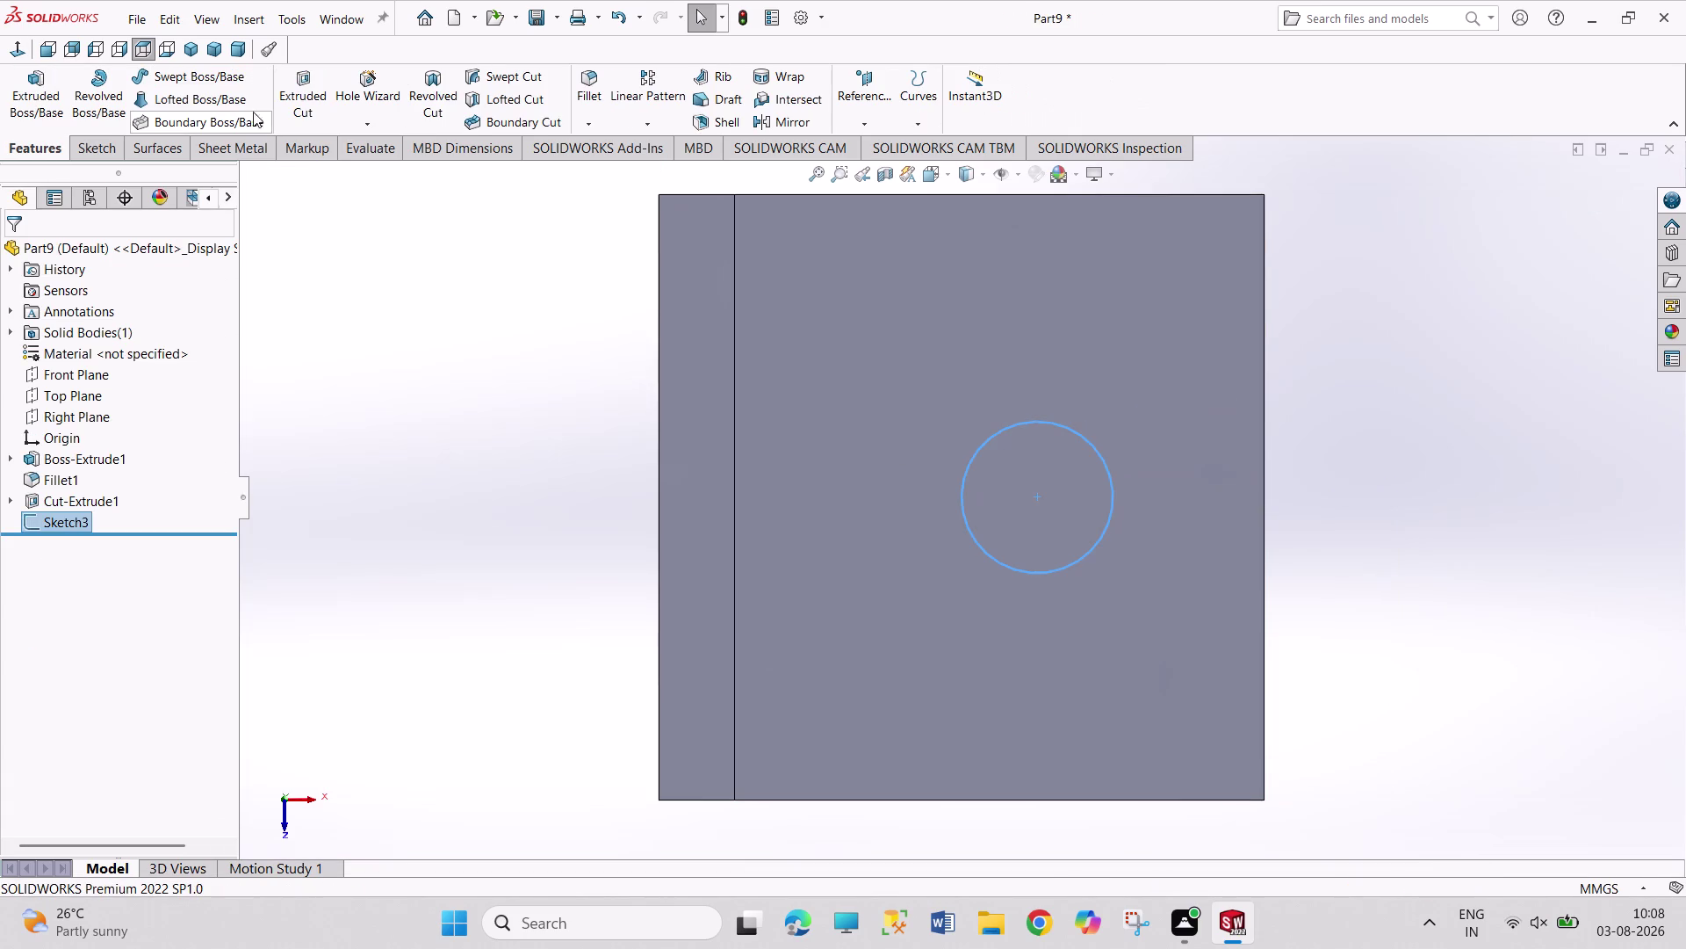
click(286, 111)
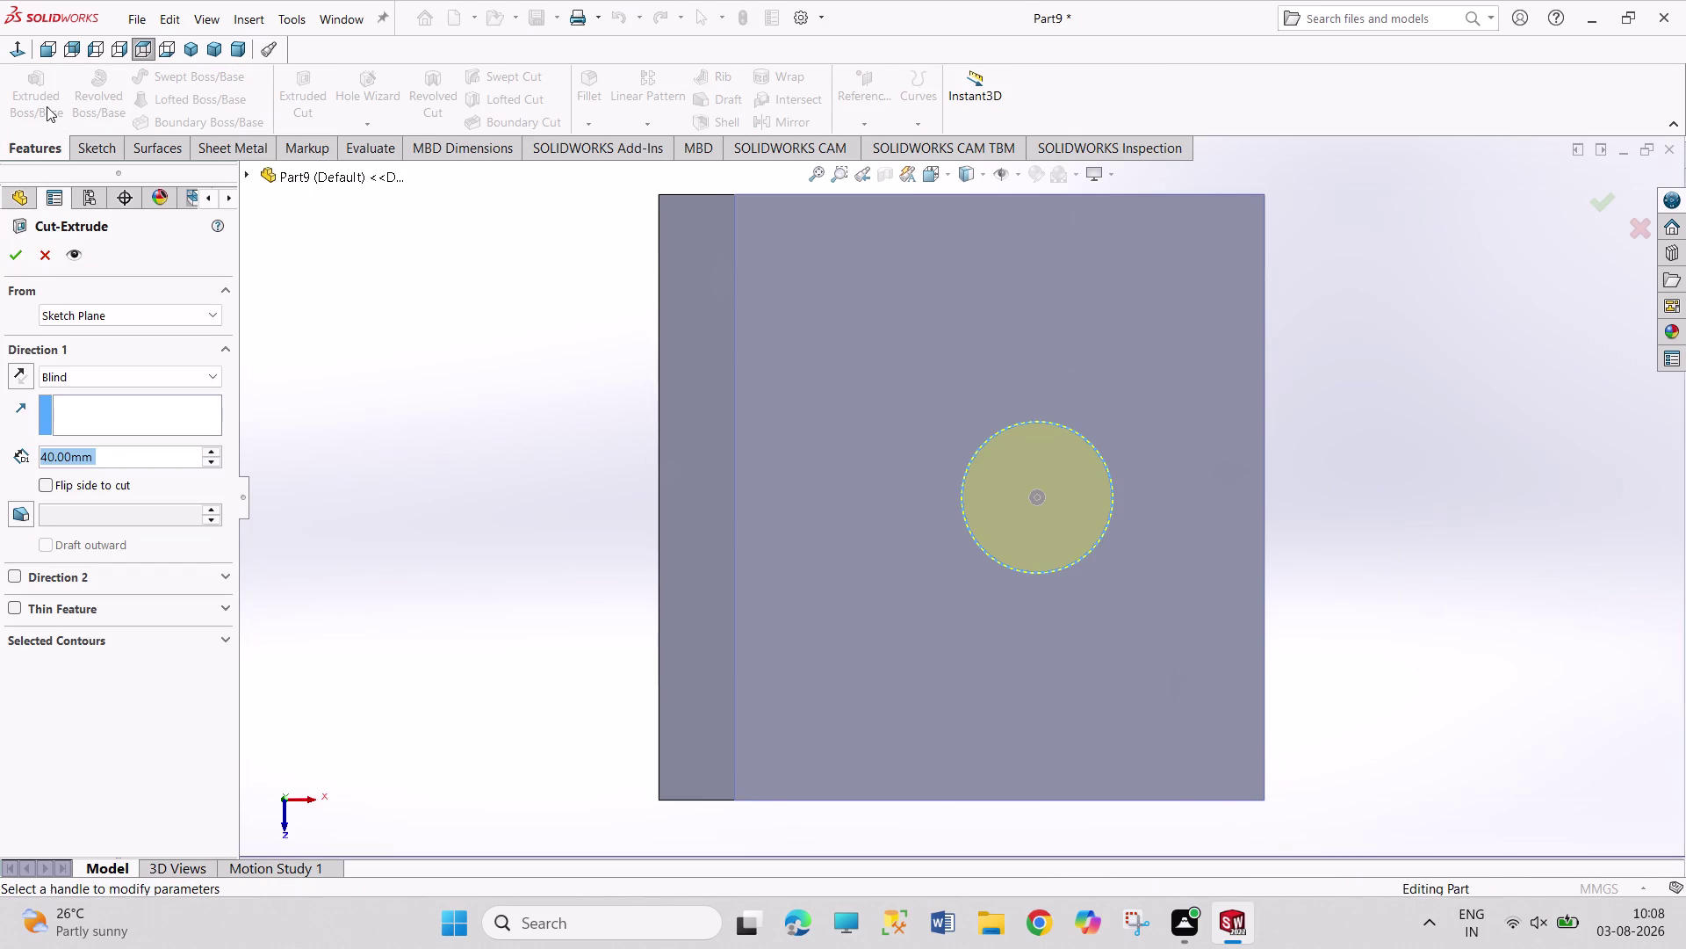
click(21, 259)
click(344, 314)
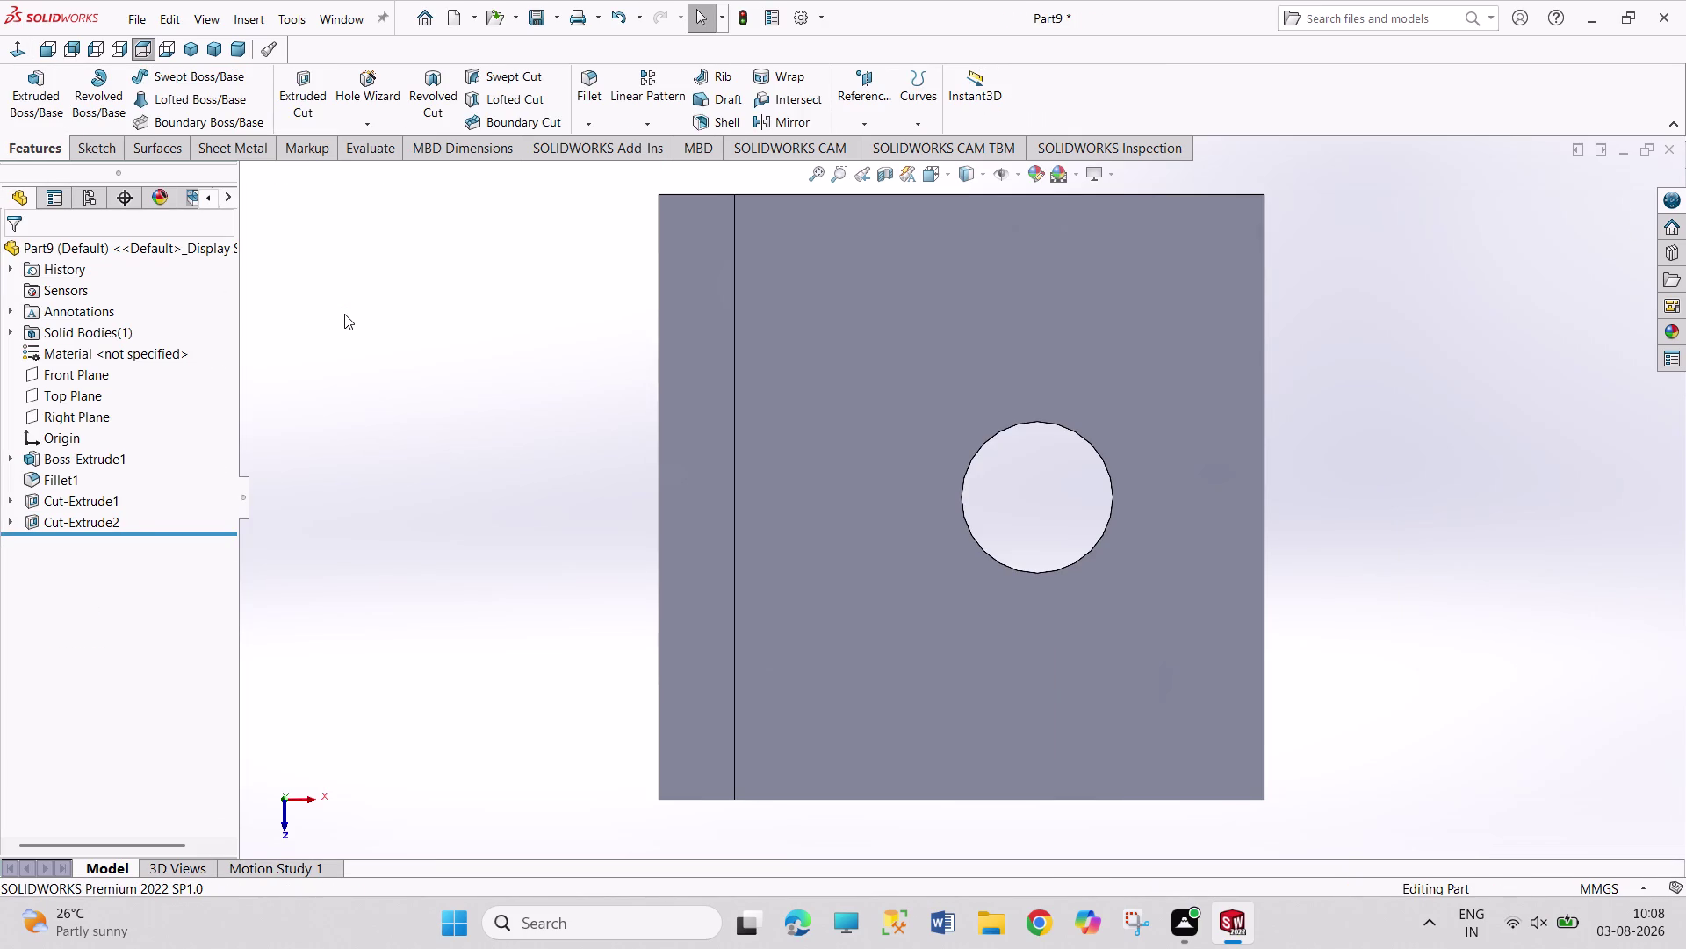
key(ctrl+s)
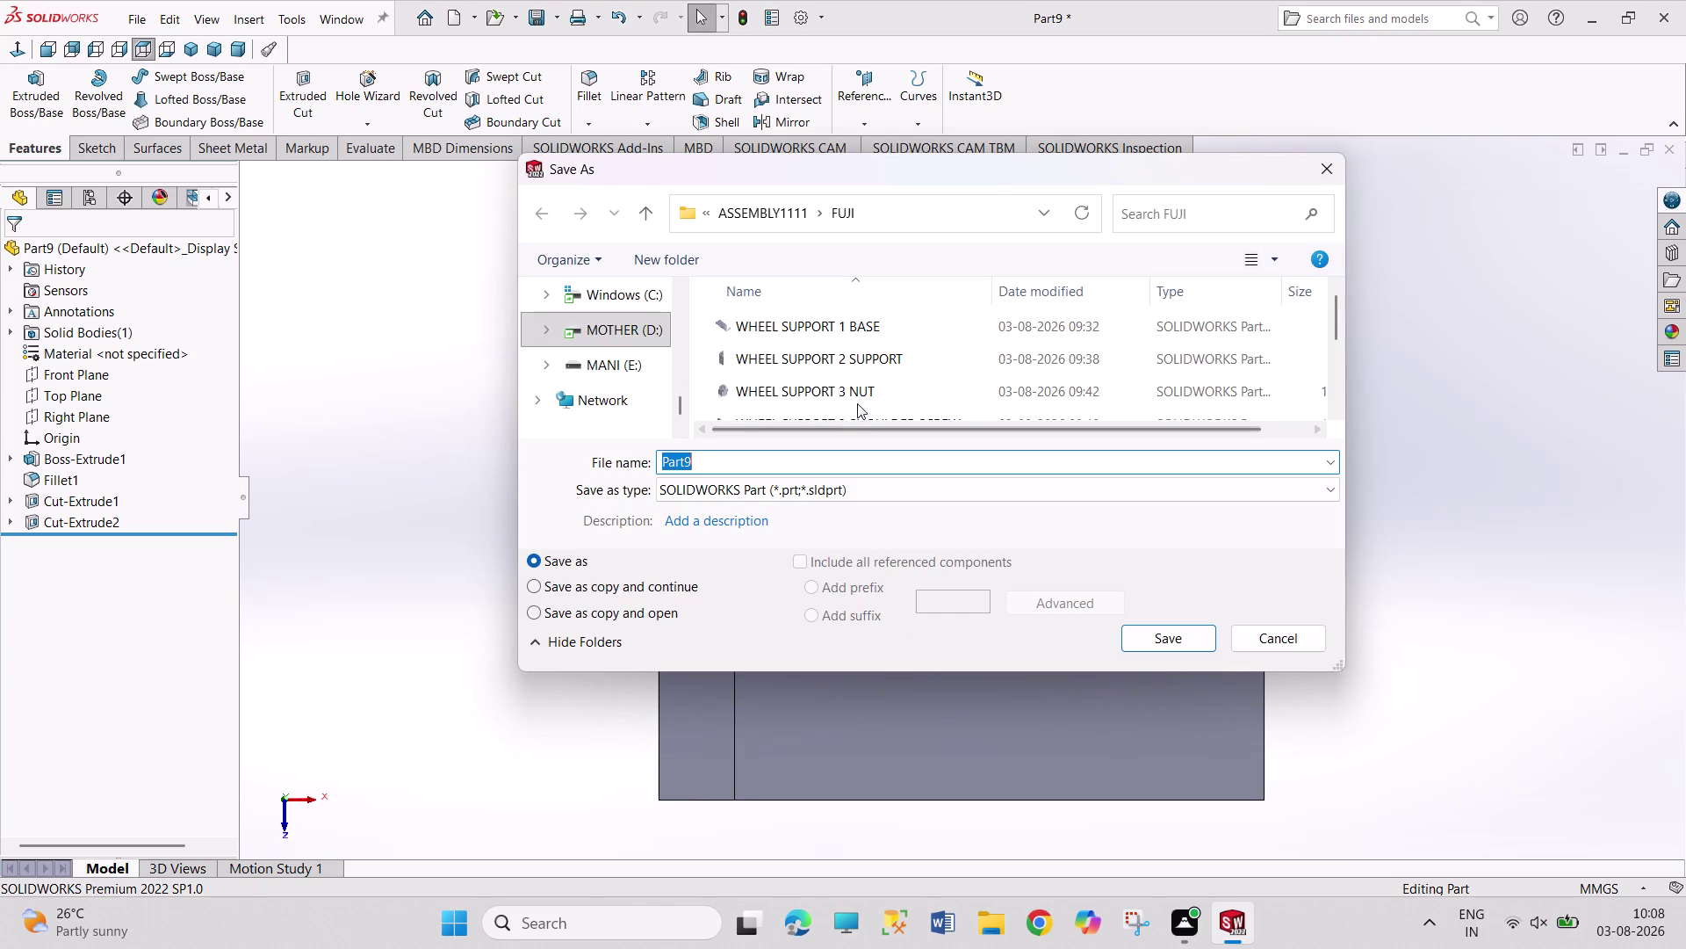
Save over WHEEL SUPPORT 2 SUPPORT, confirm replacing, and dismiss the already-open warning.
click(902, 362)
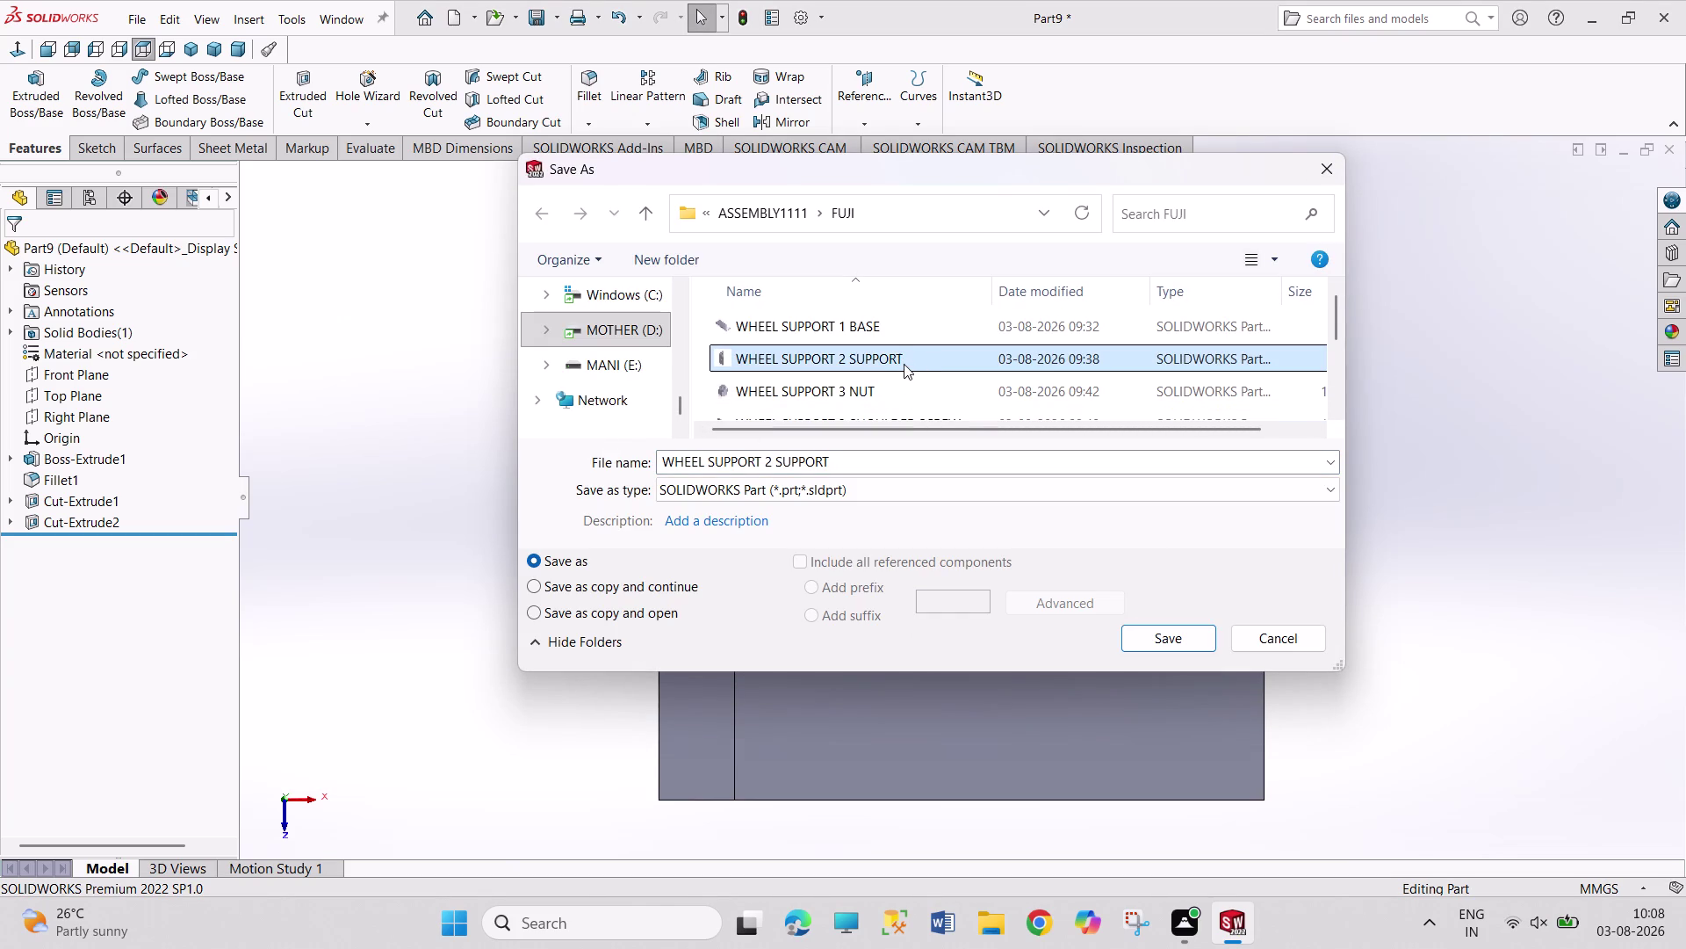
click(1131, 636)
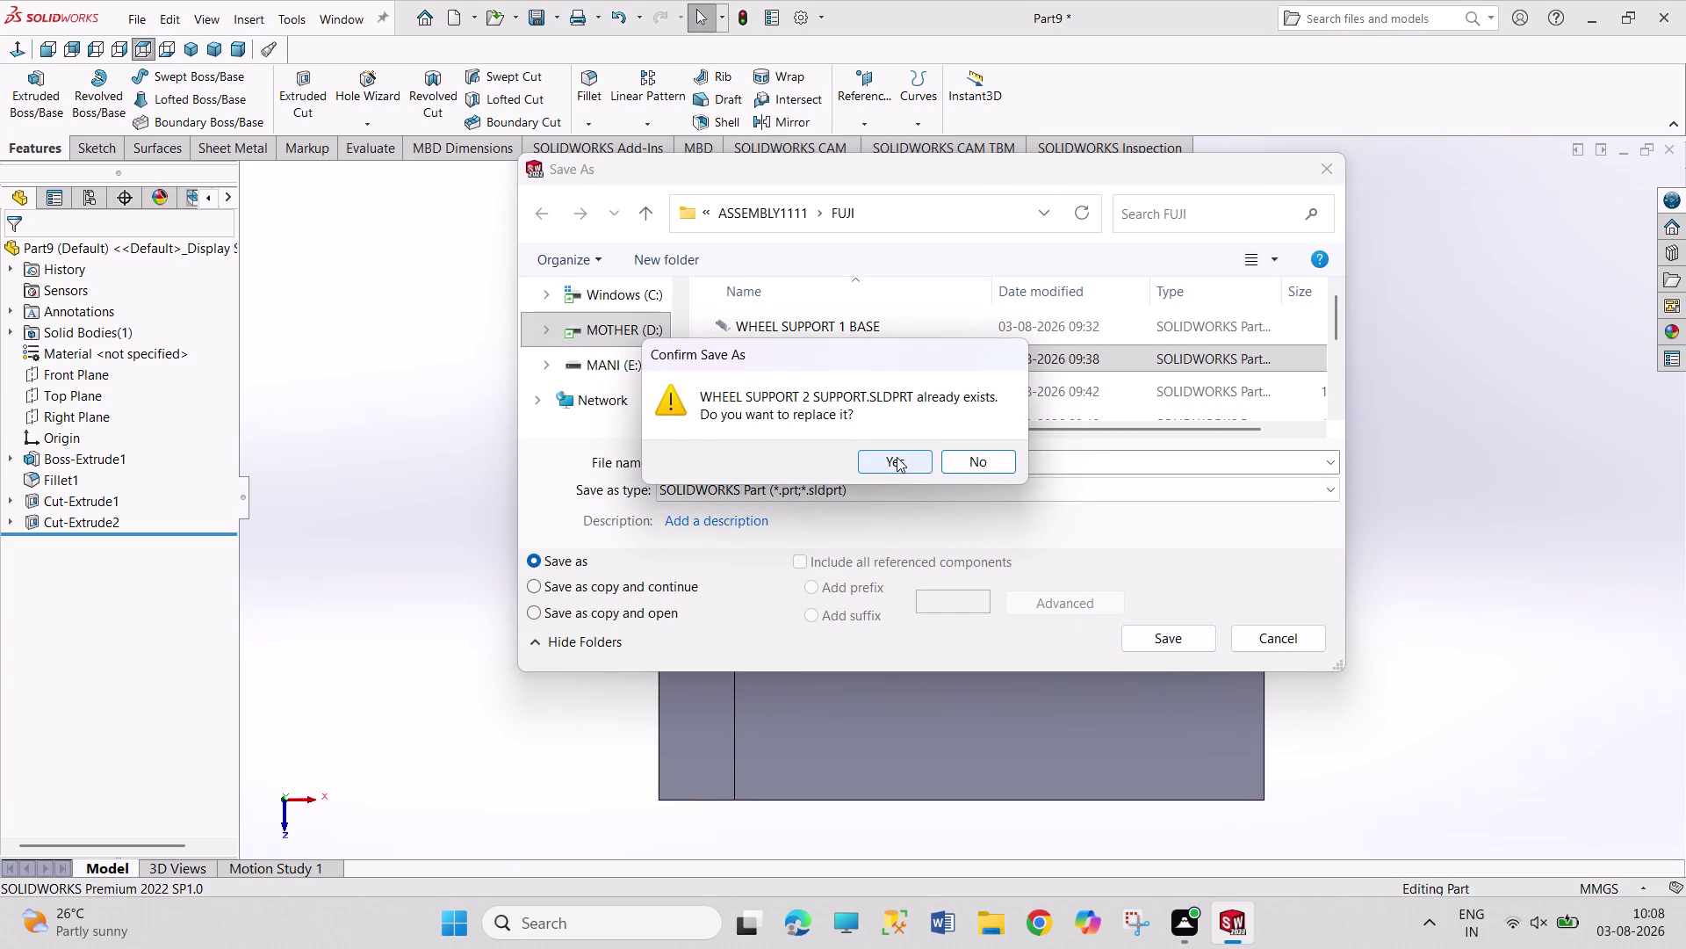
click(897, 456)
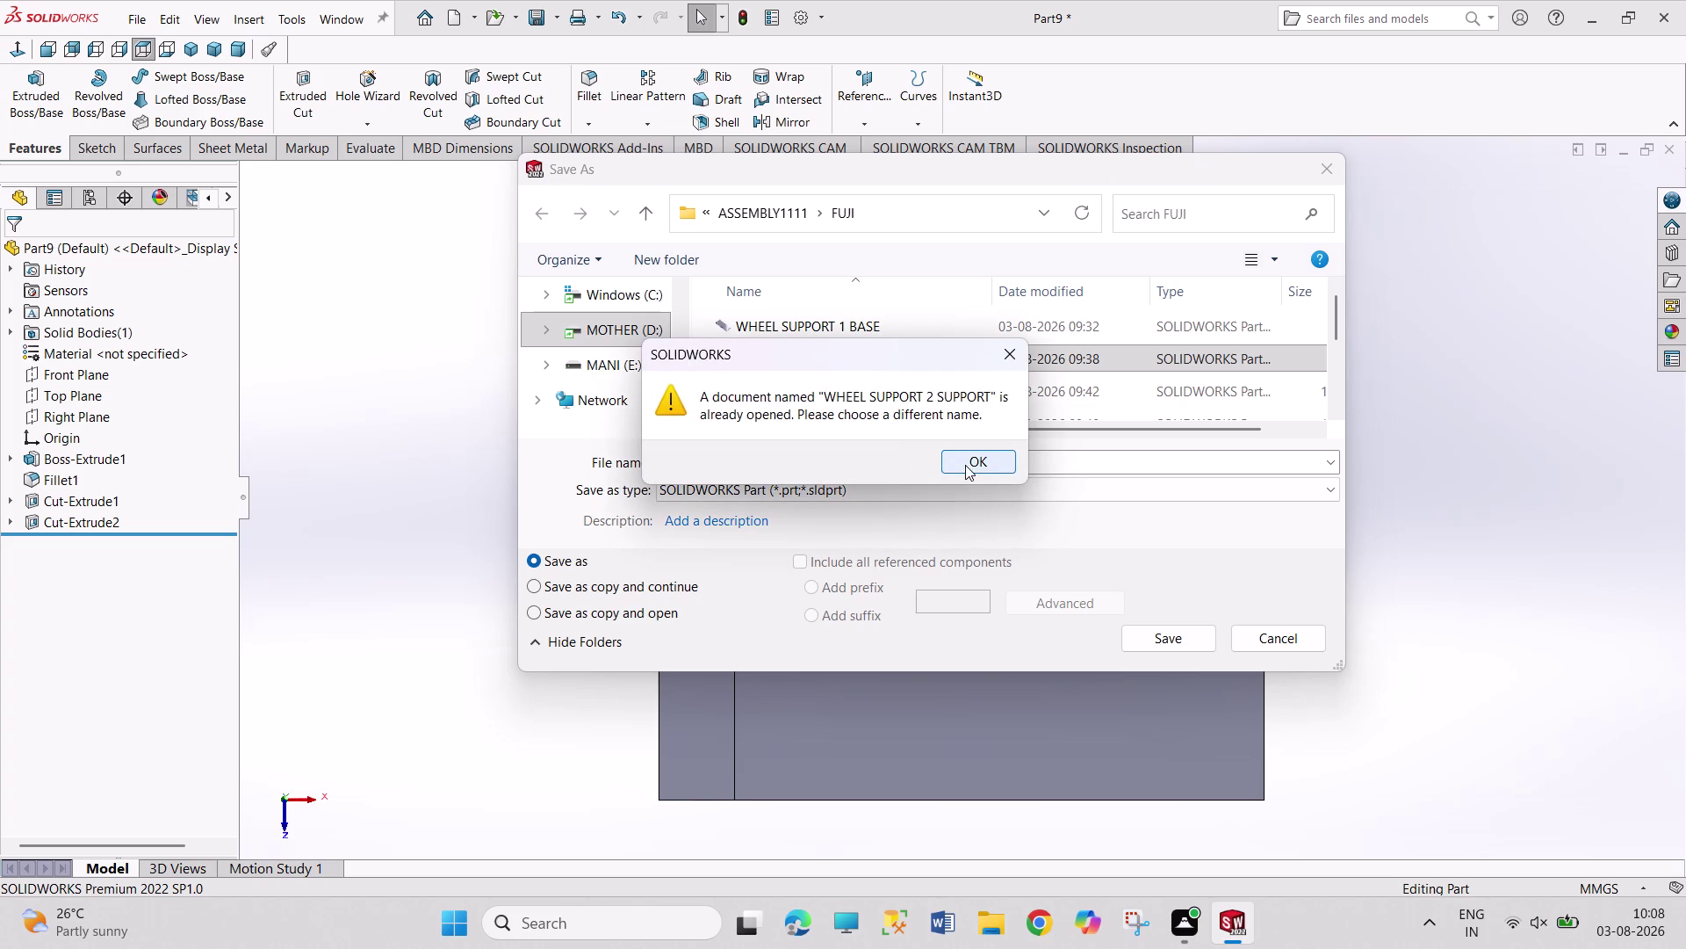
click(965, 465)
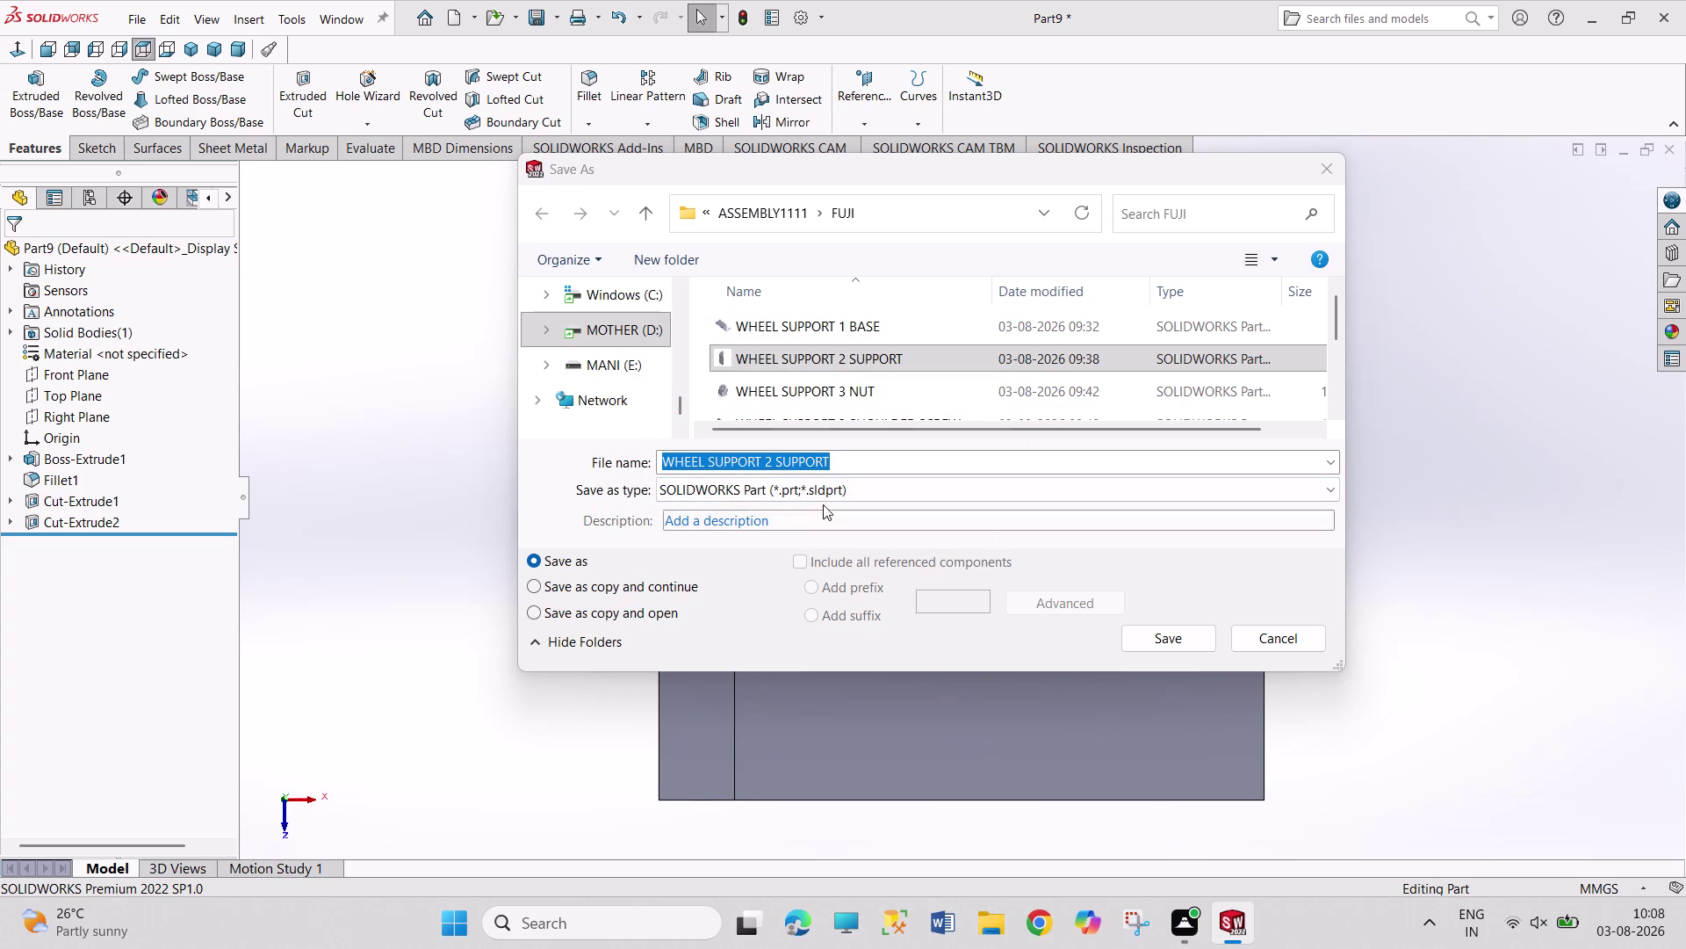
Rename the file to WHEEL SUPPORT 2.1 SUPPORT and save it.
click(768, 456)
click(768, 461)
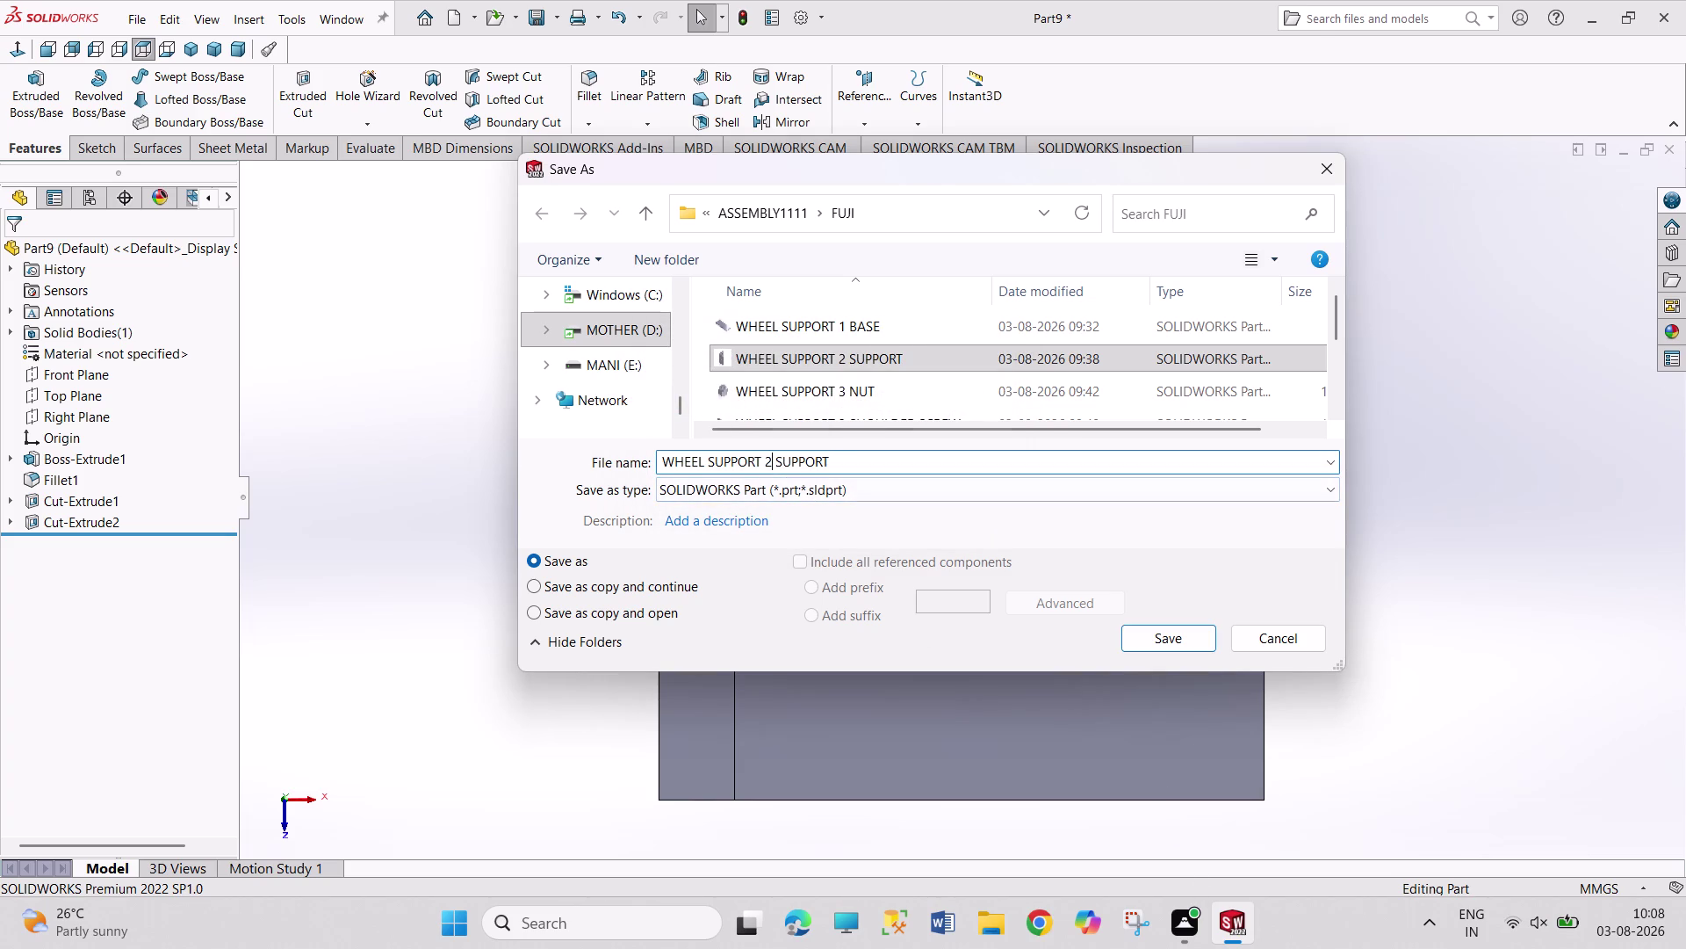
text(.1)
key(Return)
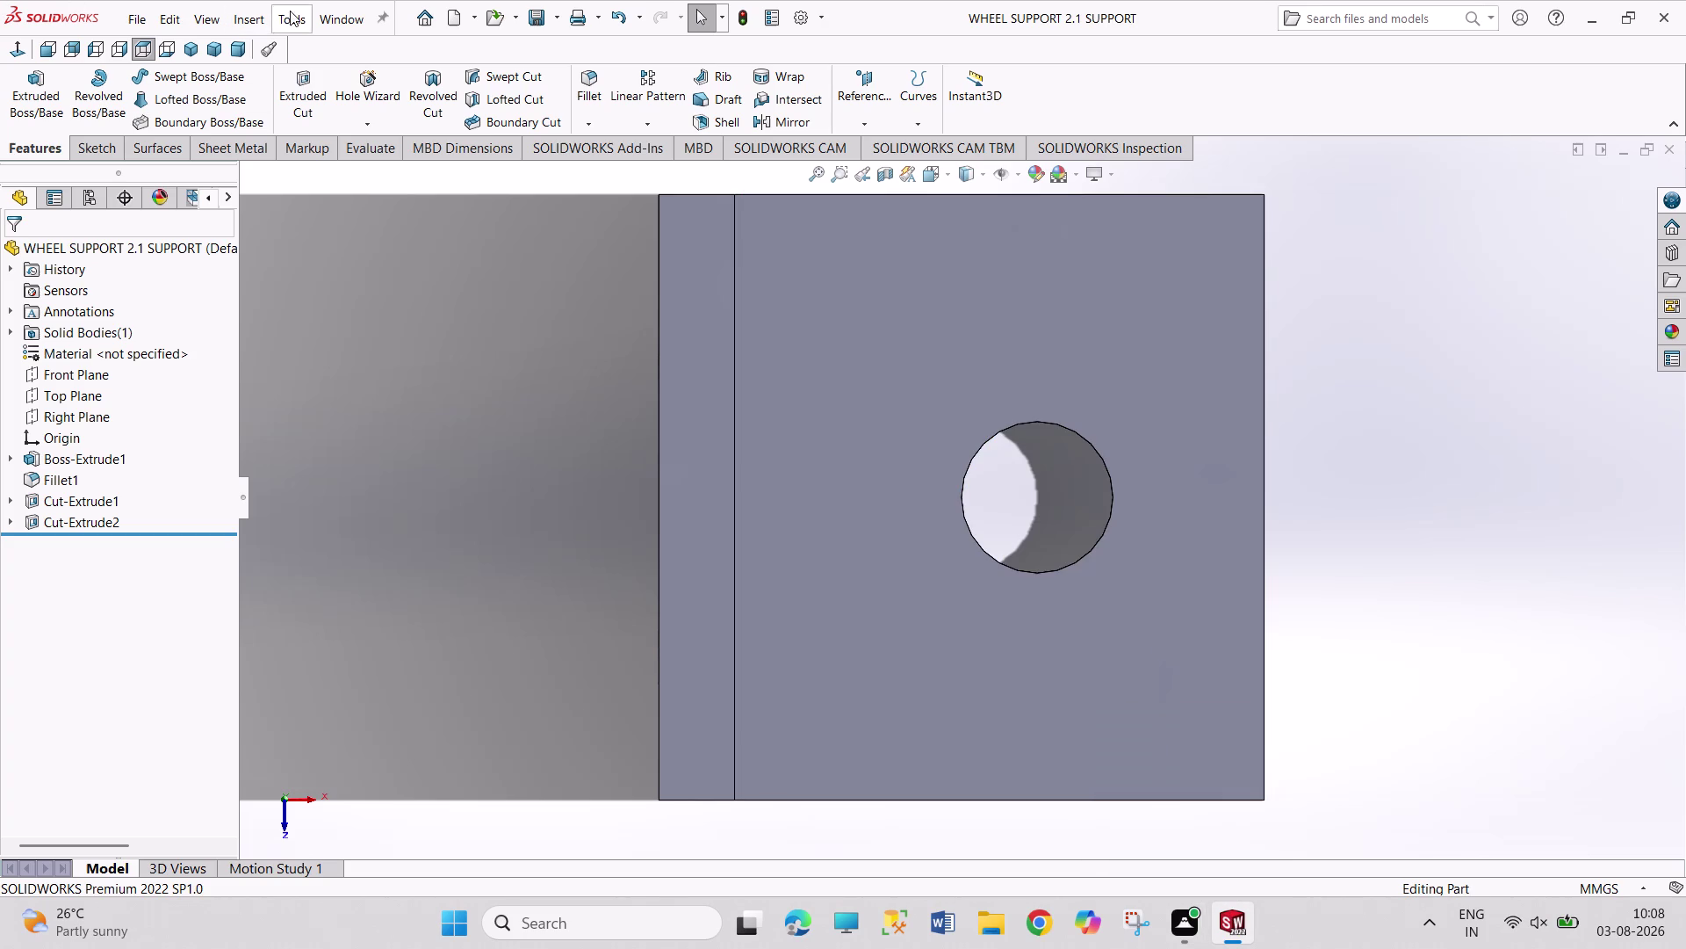
click(356, 23)
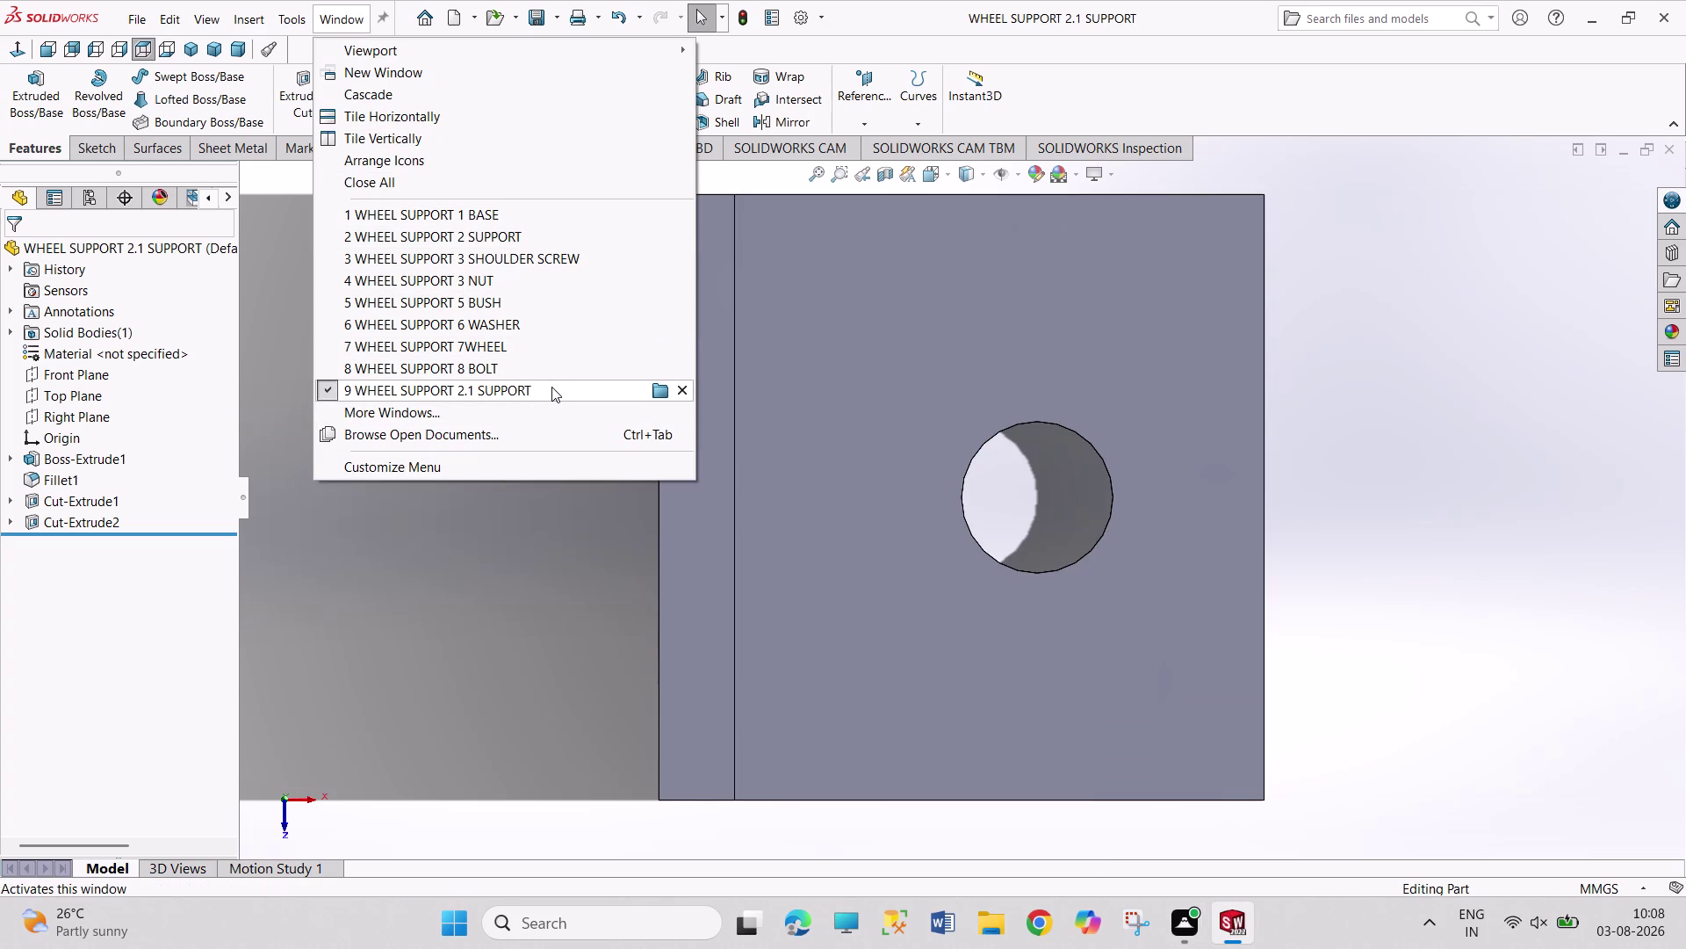
Browse the open document thumbnails and bring Assem1 to the front.
click(491, 412)
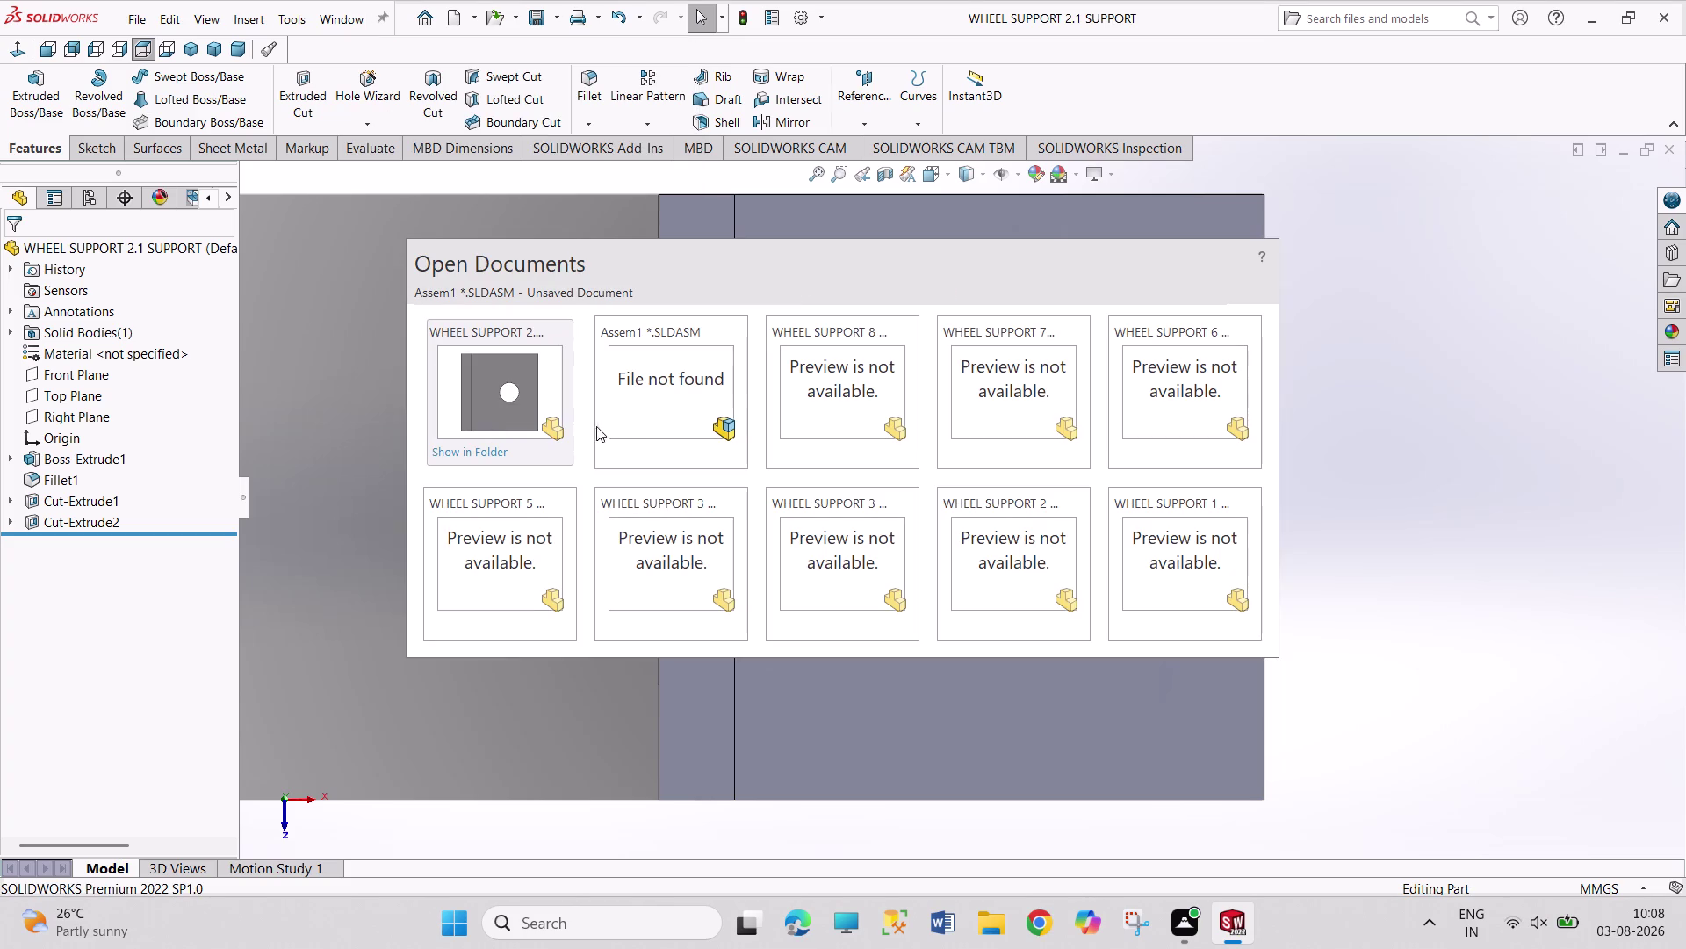
click(696, 397)
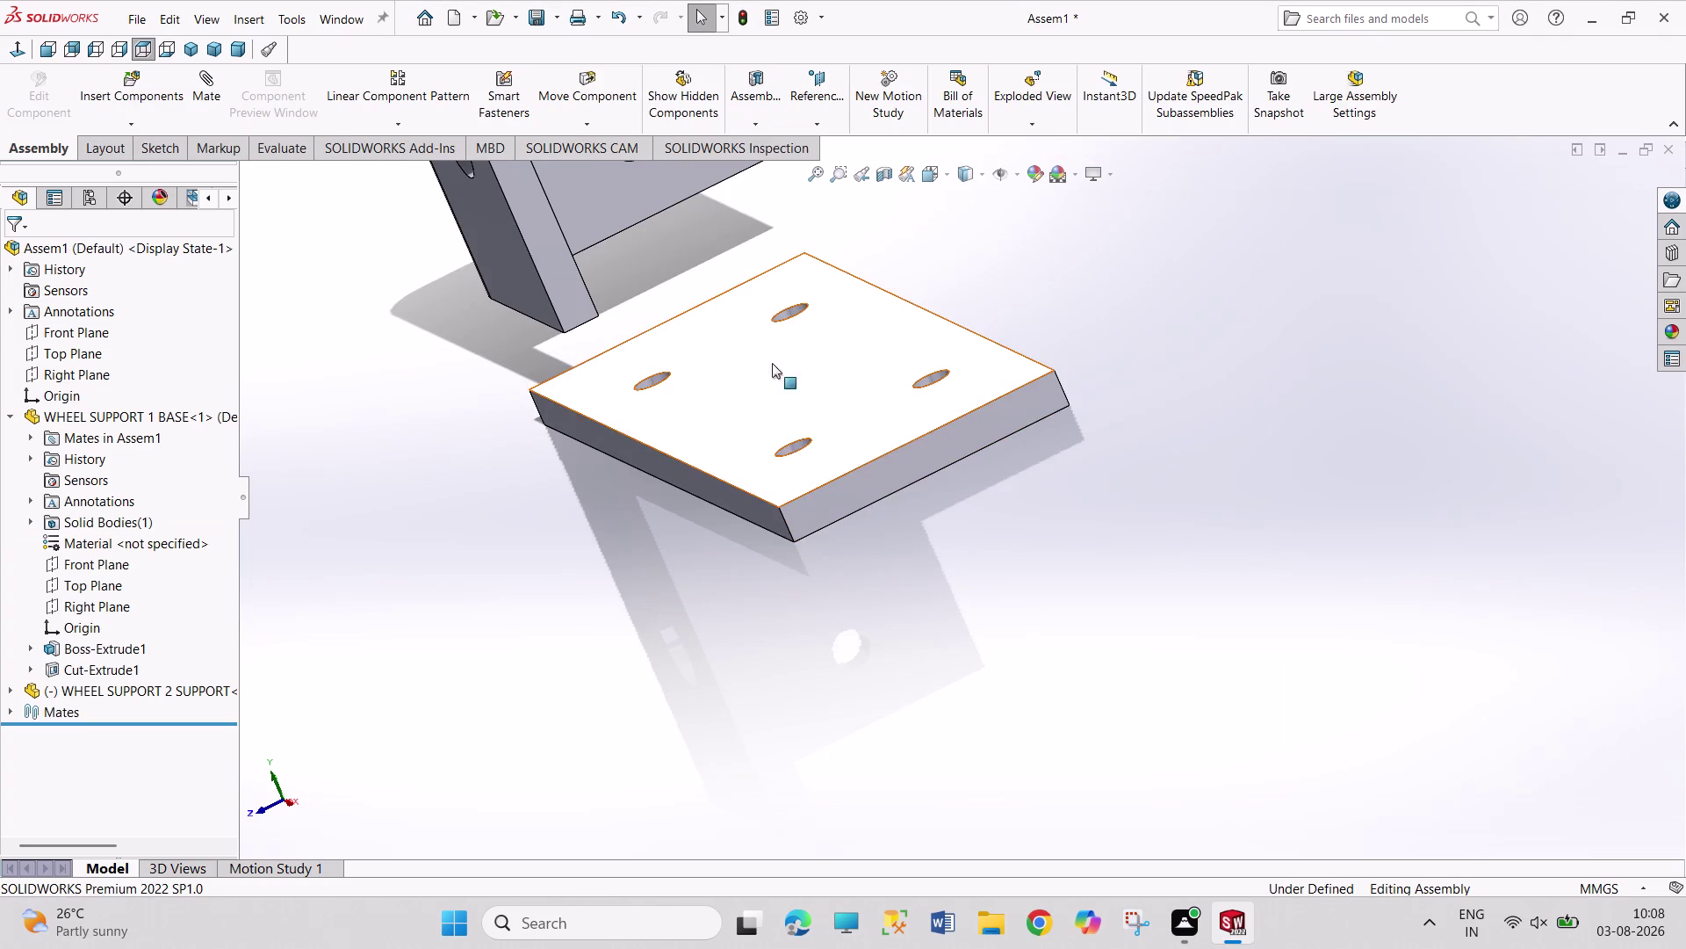
Delete the old support component from Assem1 and view the base plate isometrically.
scroll(up, 3)
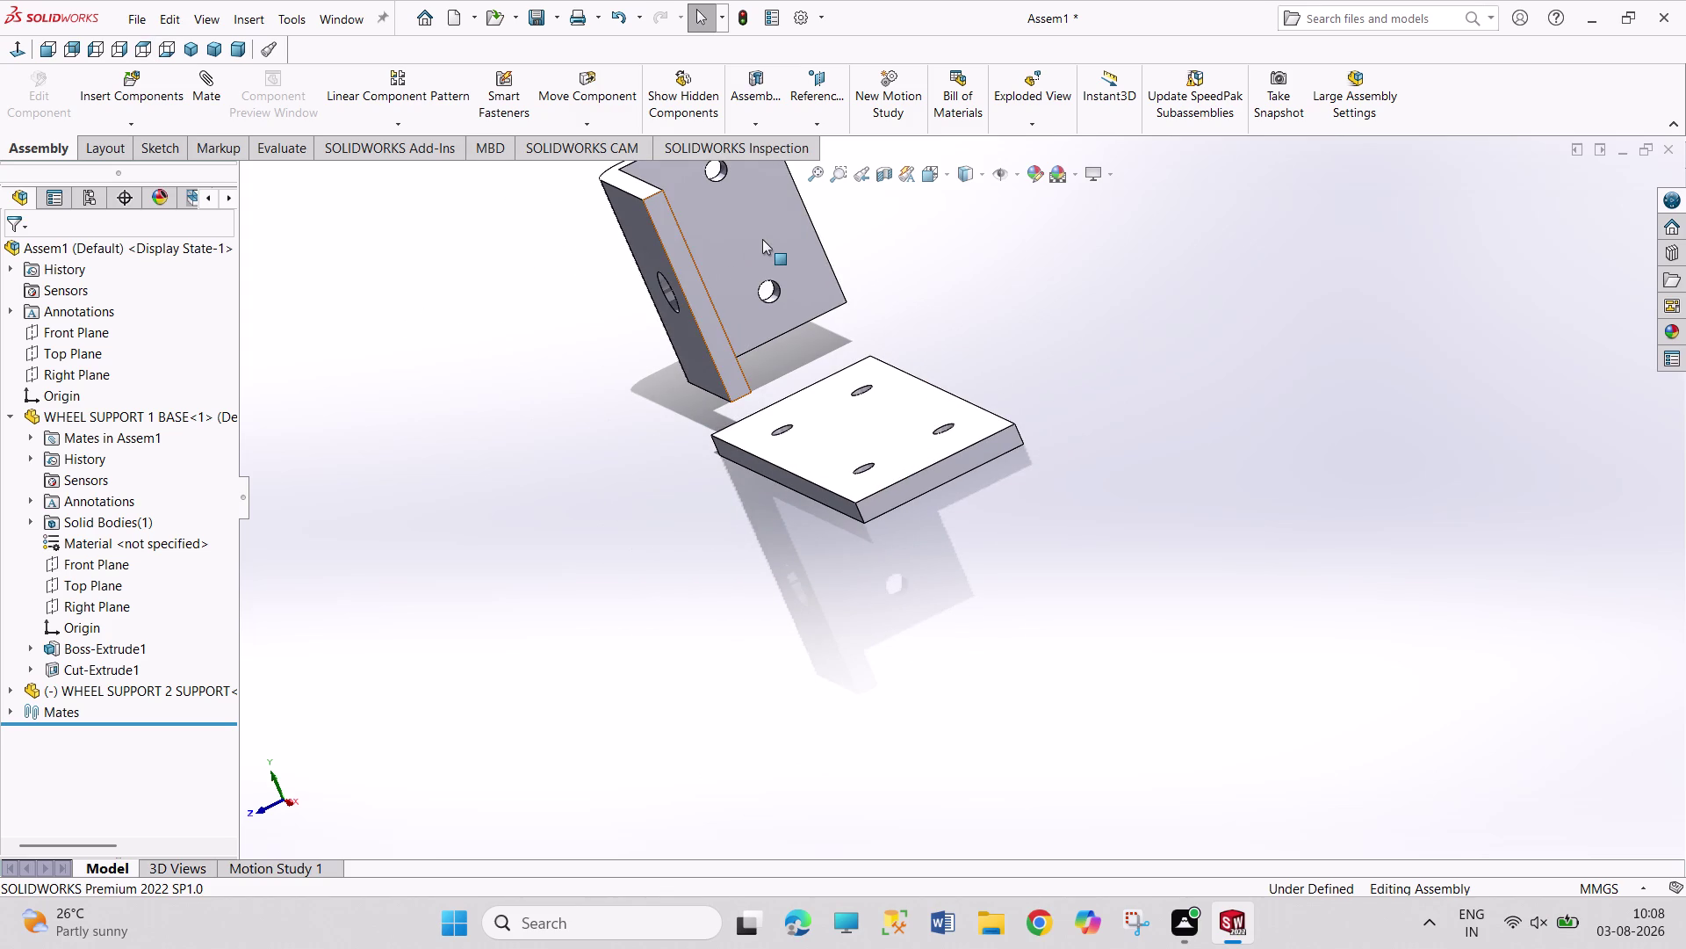
click(762, 239)
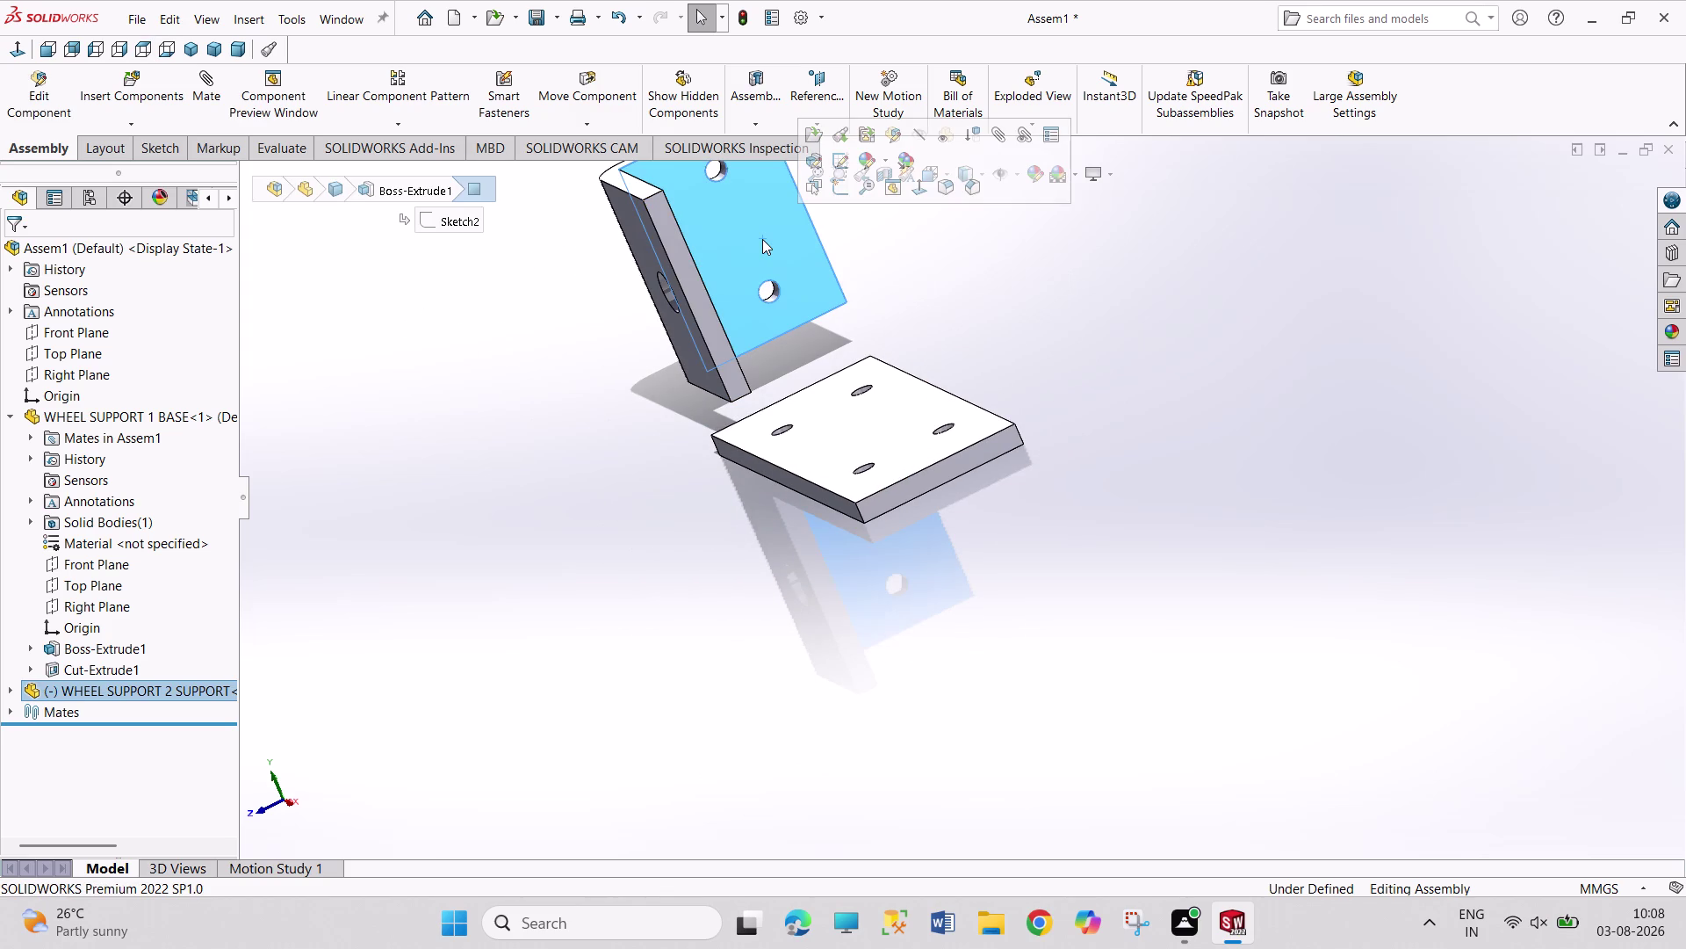
key(Delete)
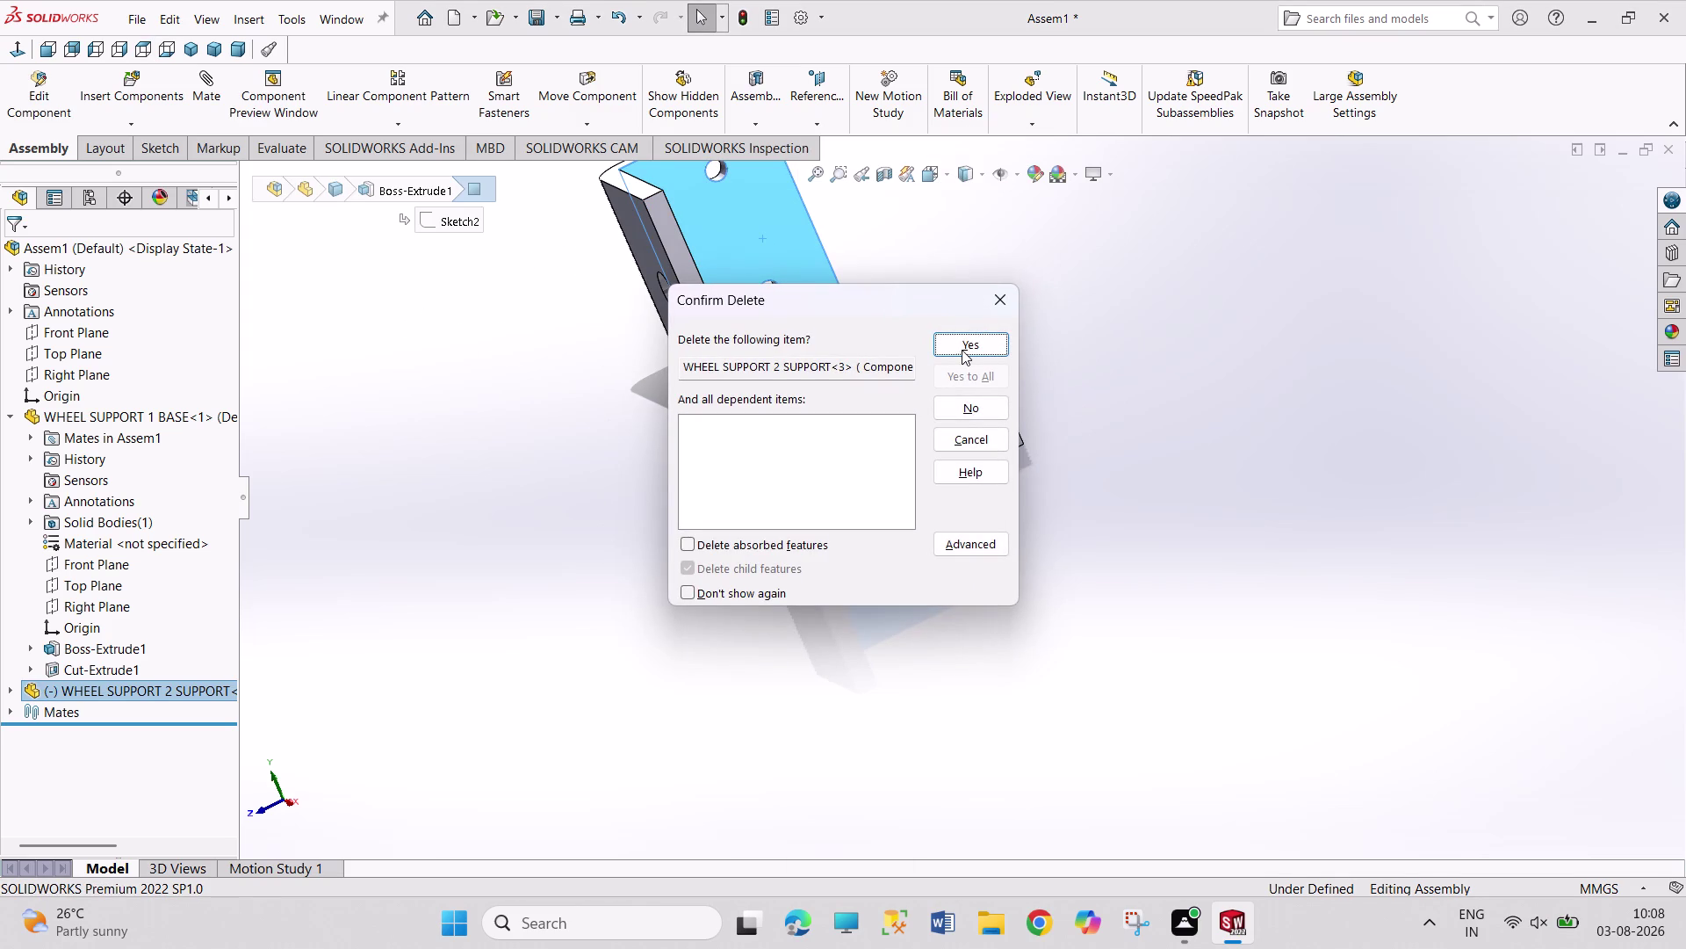
click(964, 349)
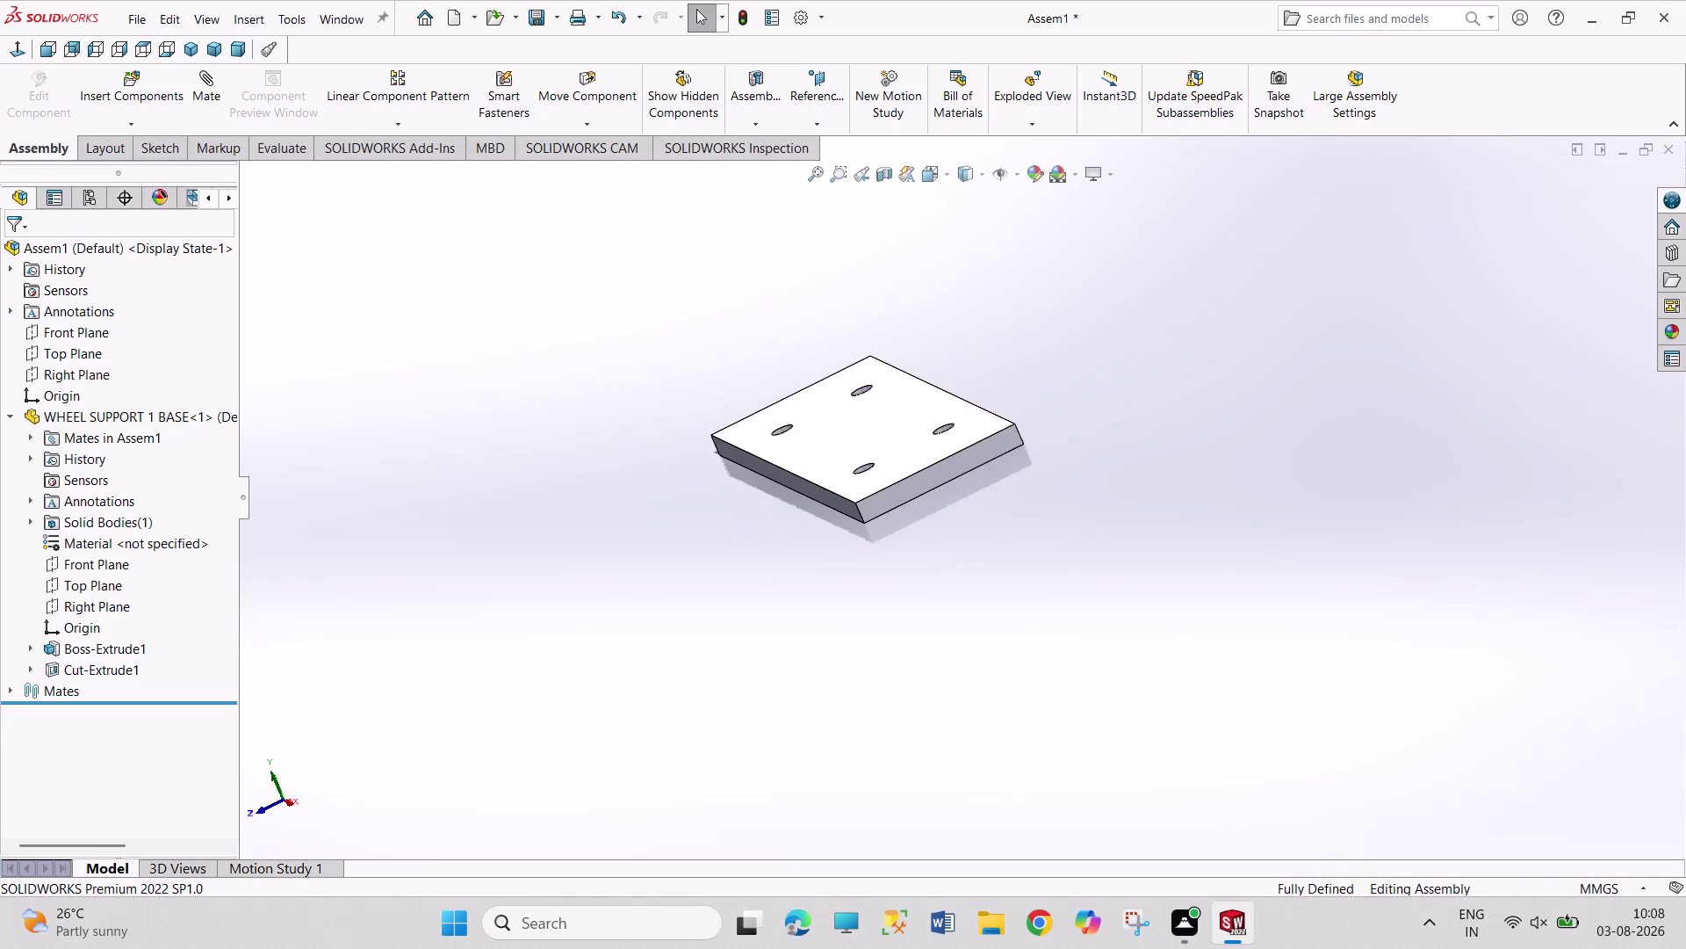
click(185, 46)
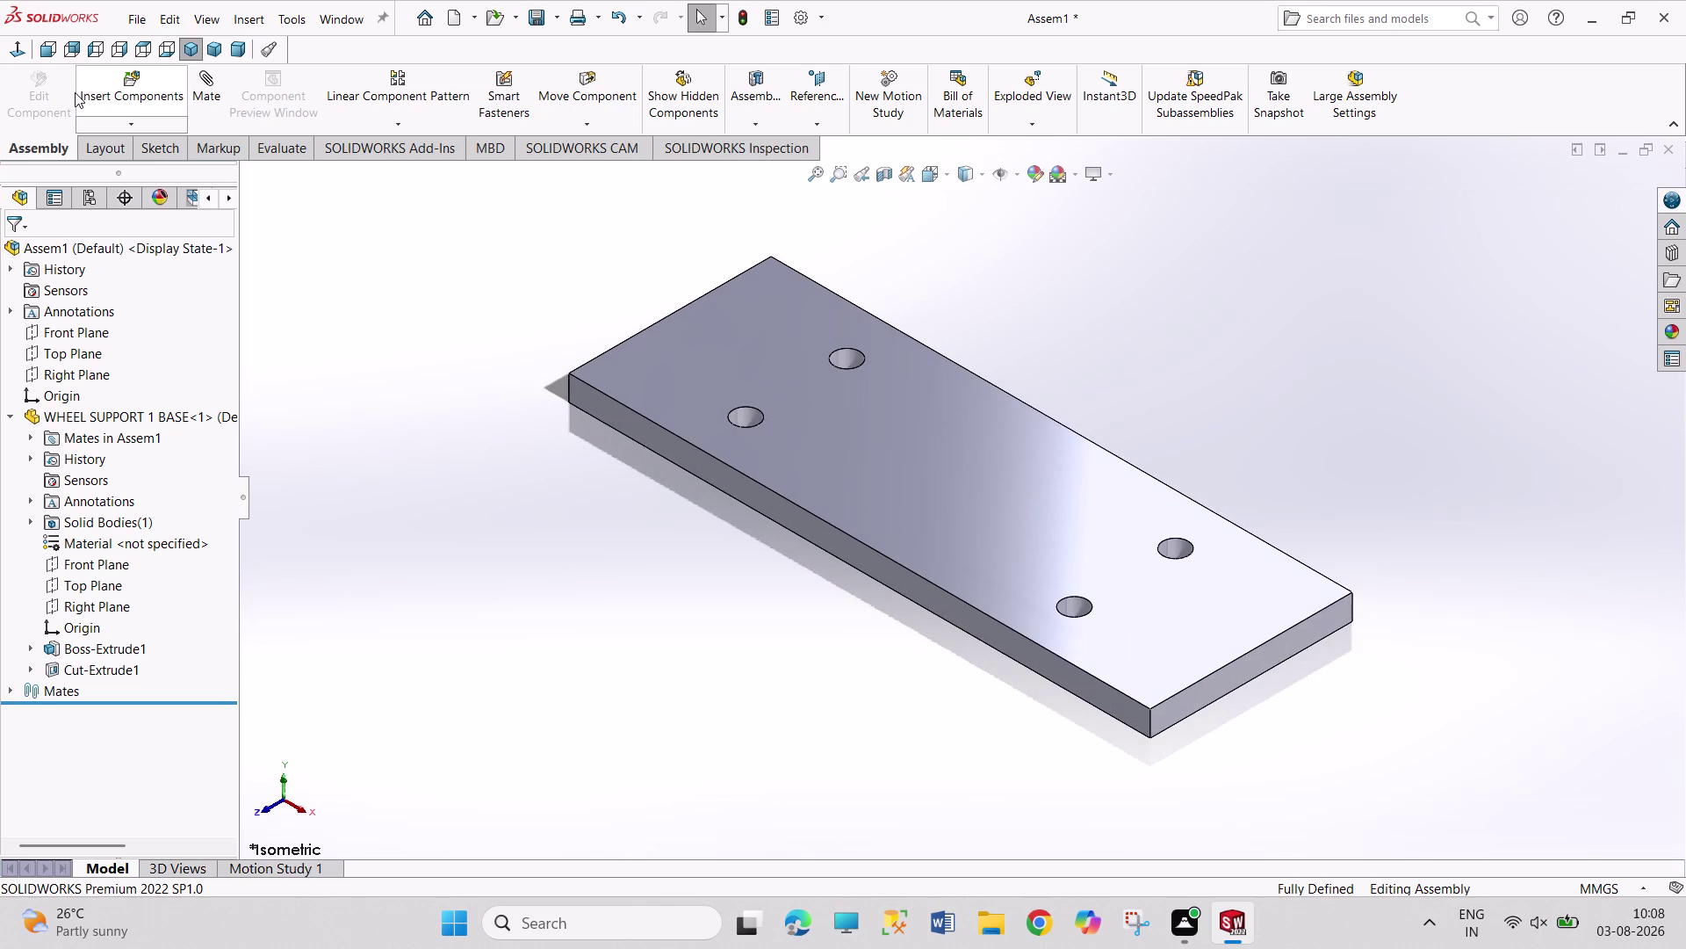
click(135, 98)
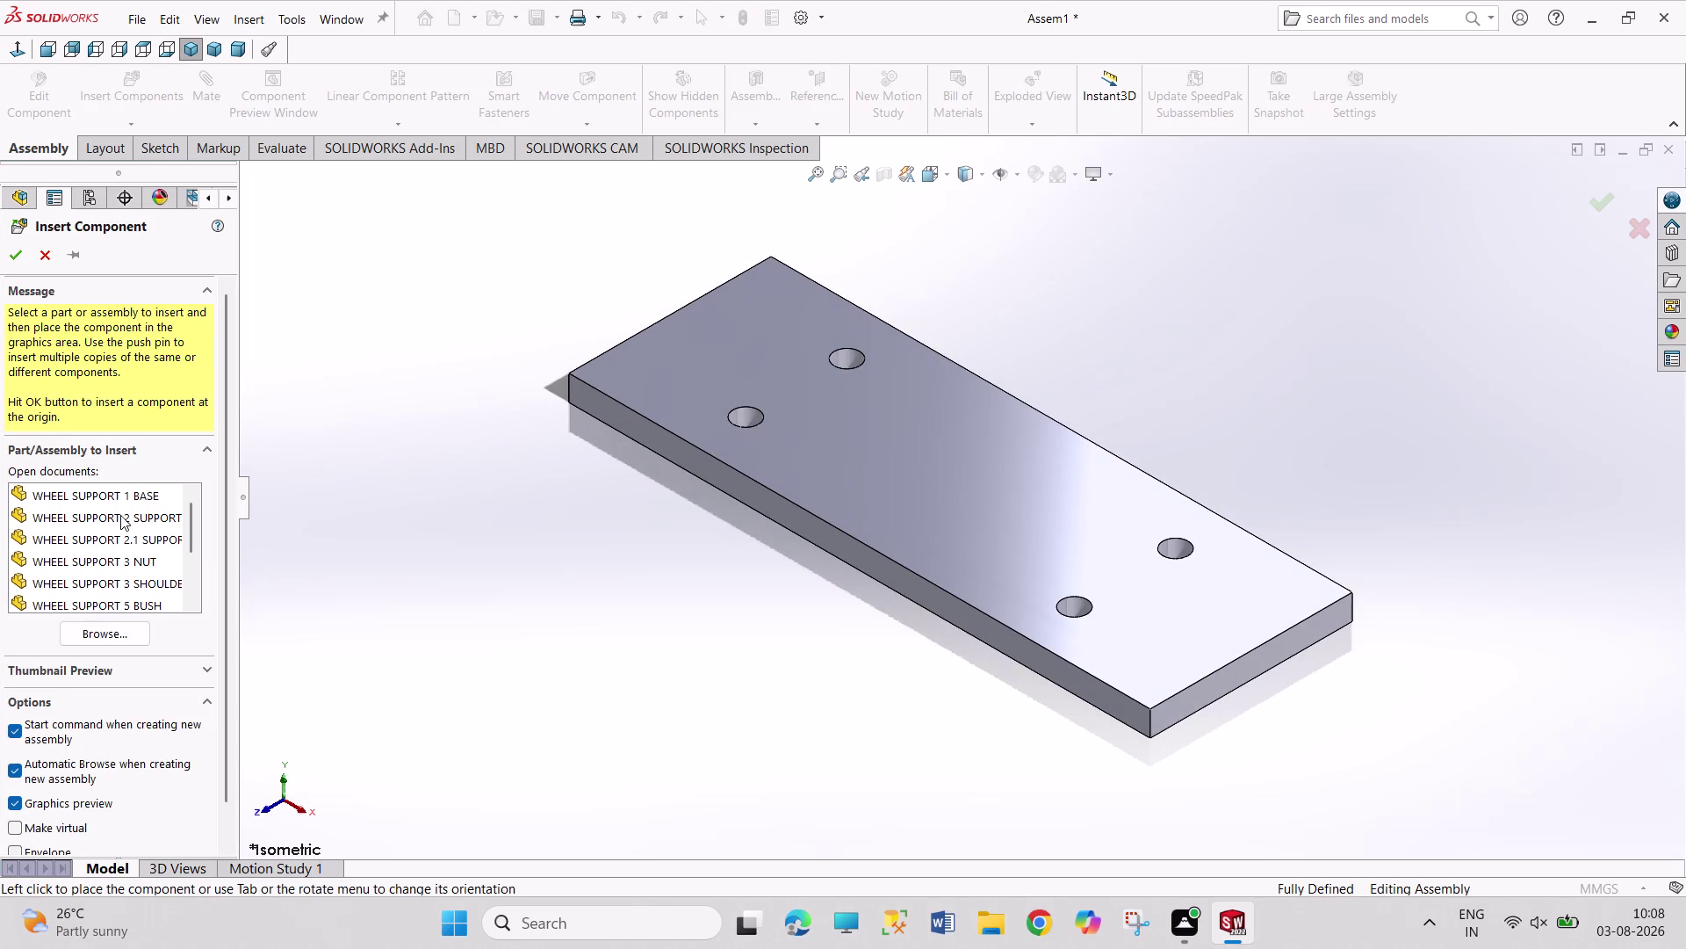
Insert WHEEL SUPPORT 2.1 SUPPORT, drag it onto the base plate, and view from below.
click(124, 542)
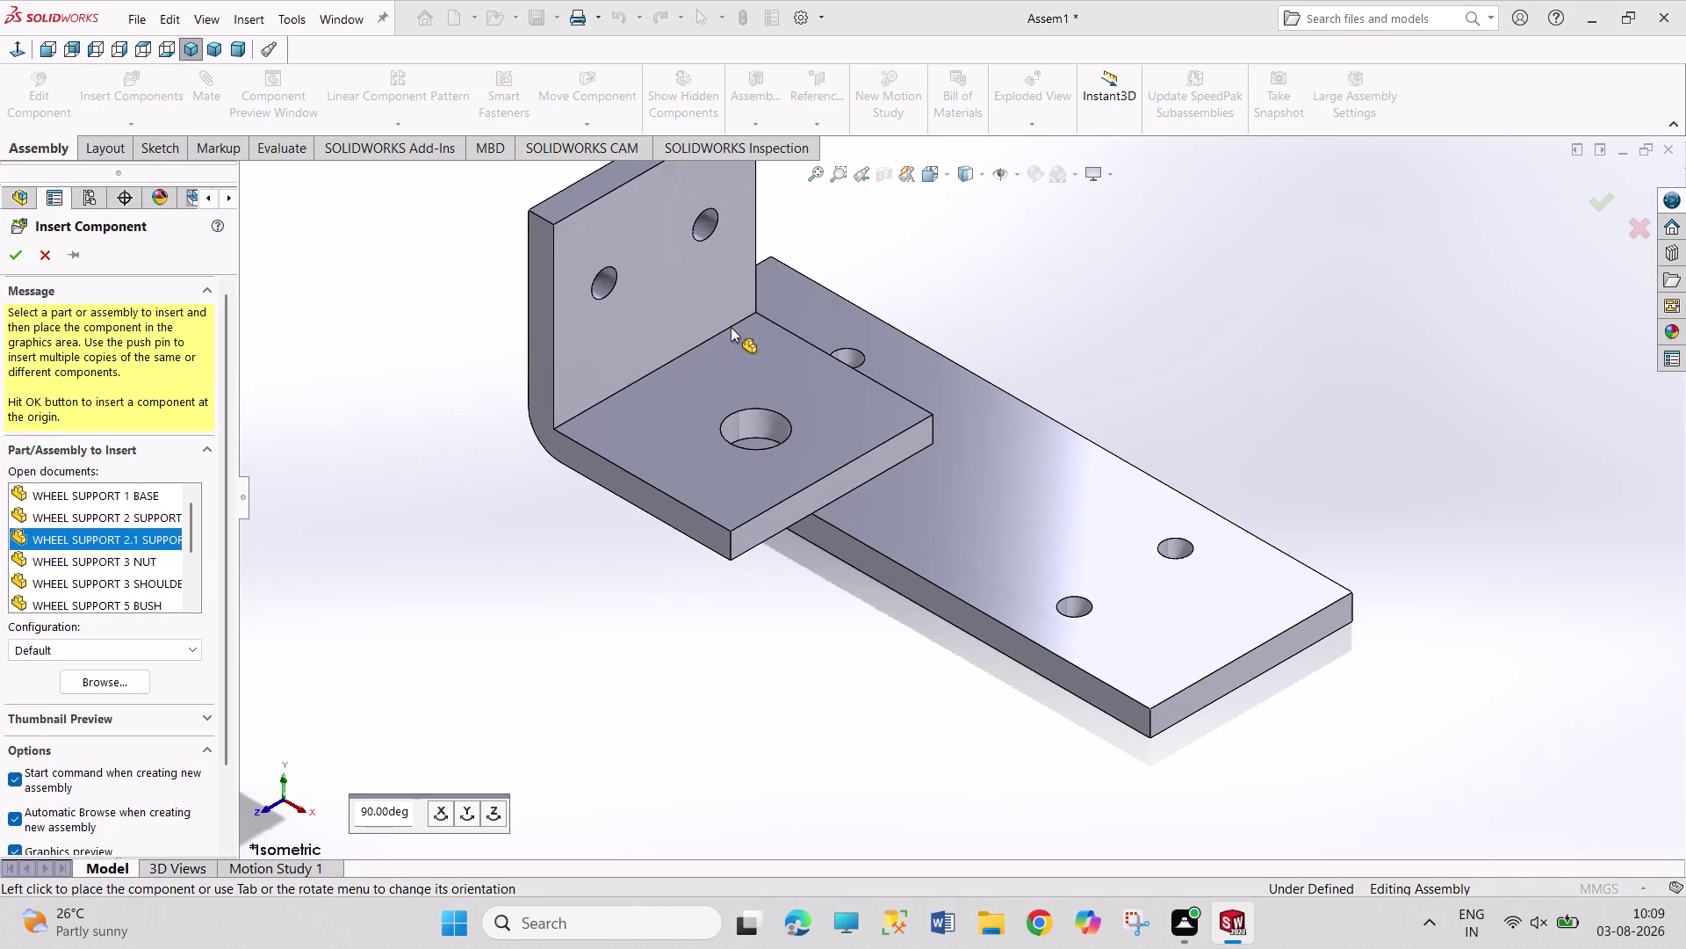
click(726, 339)
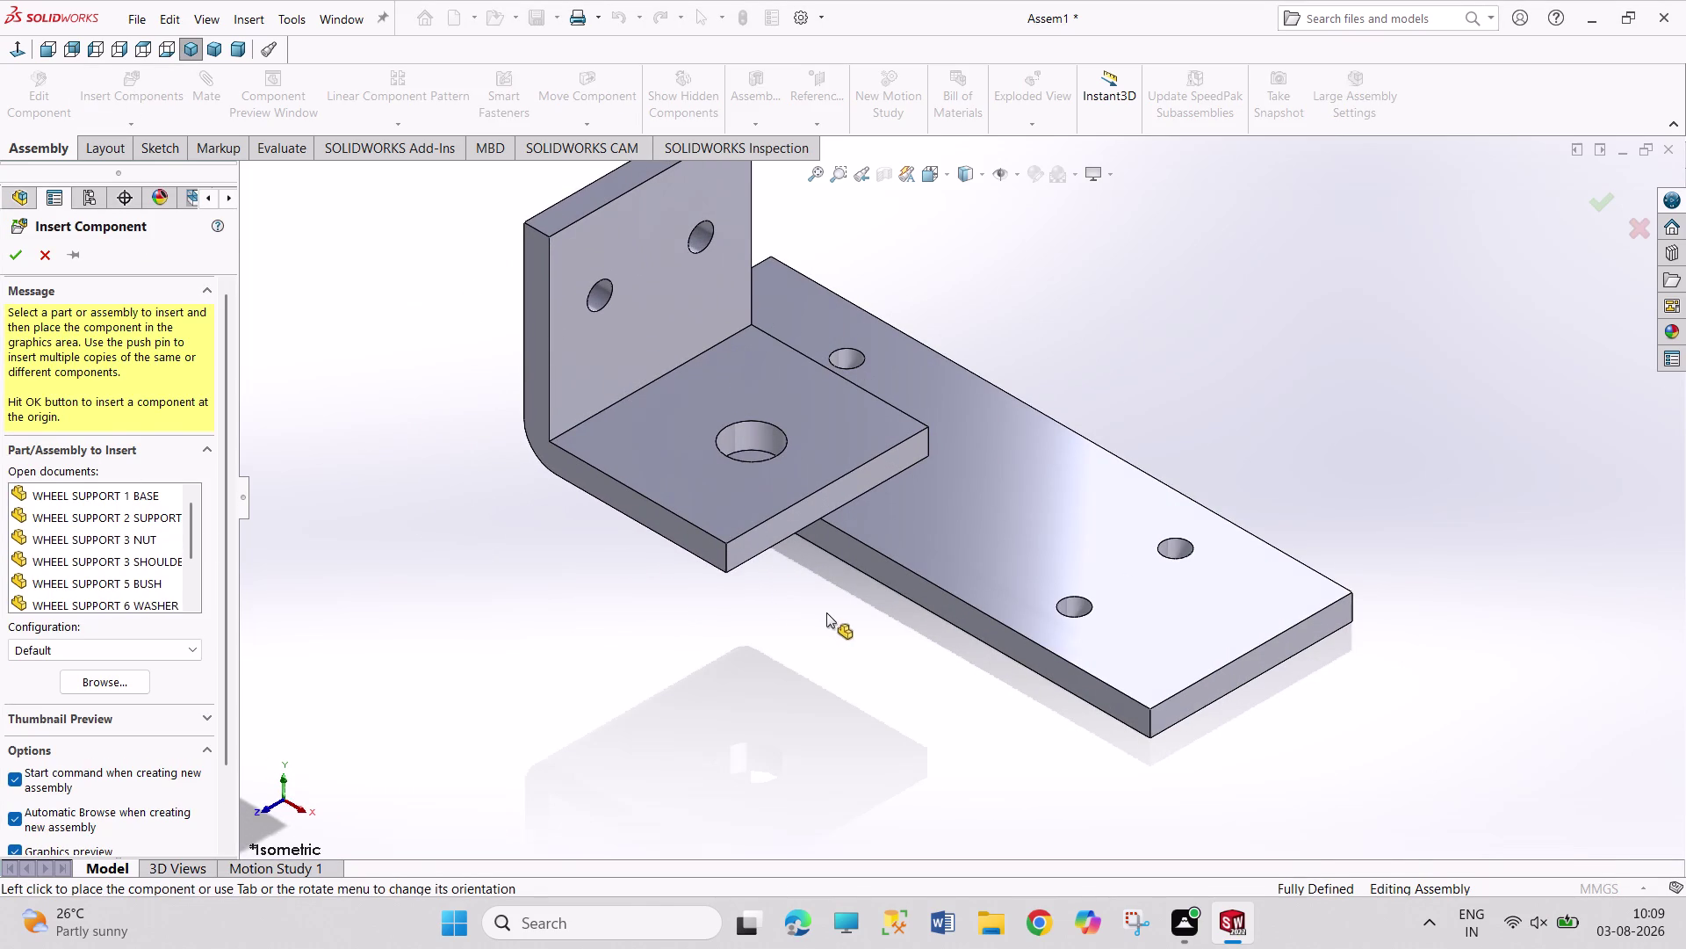
click(107, 684)
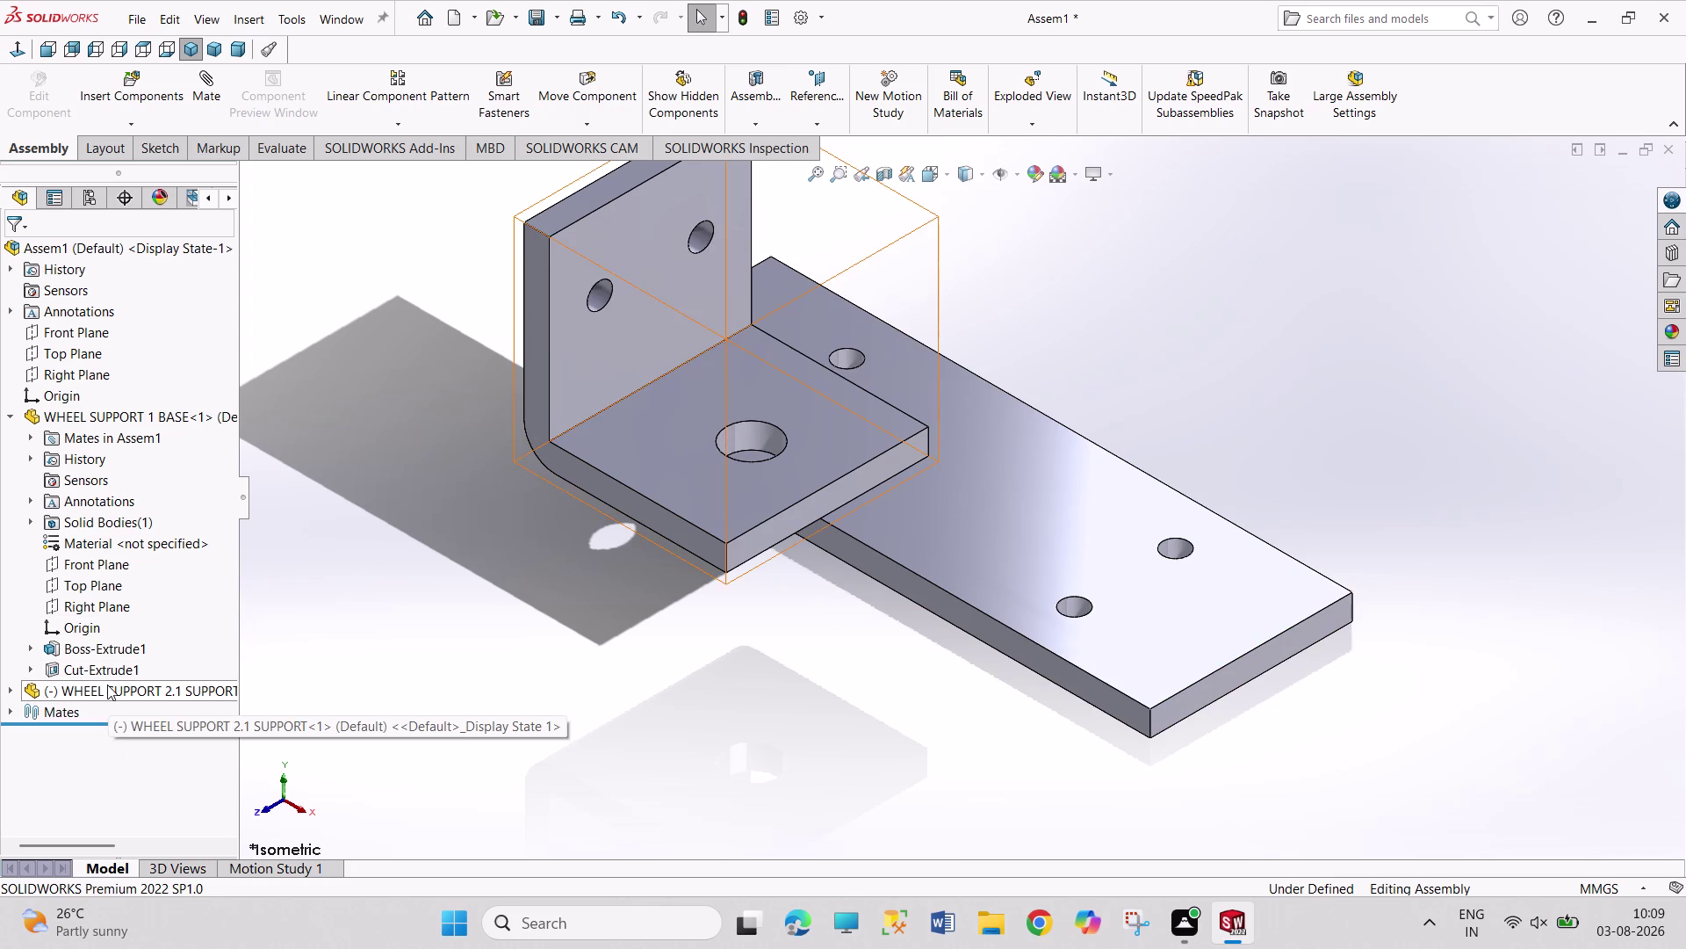
drag(822, 502, 807, 374)
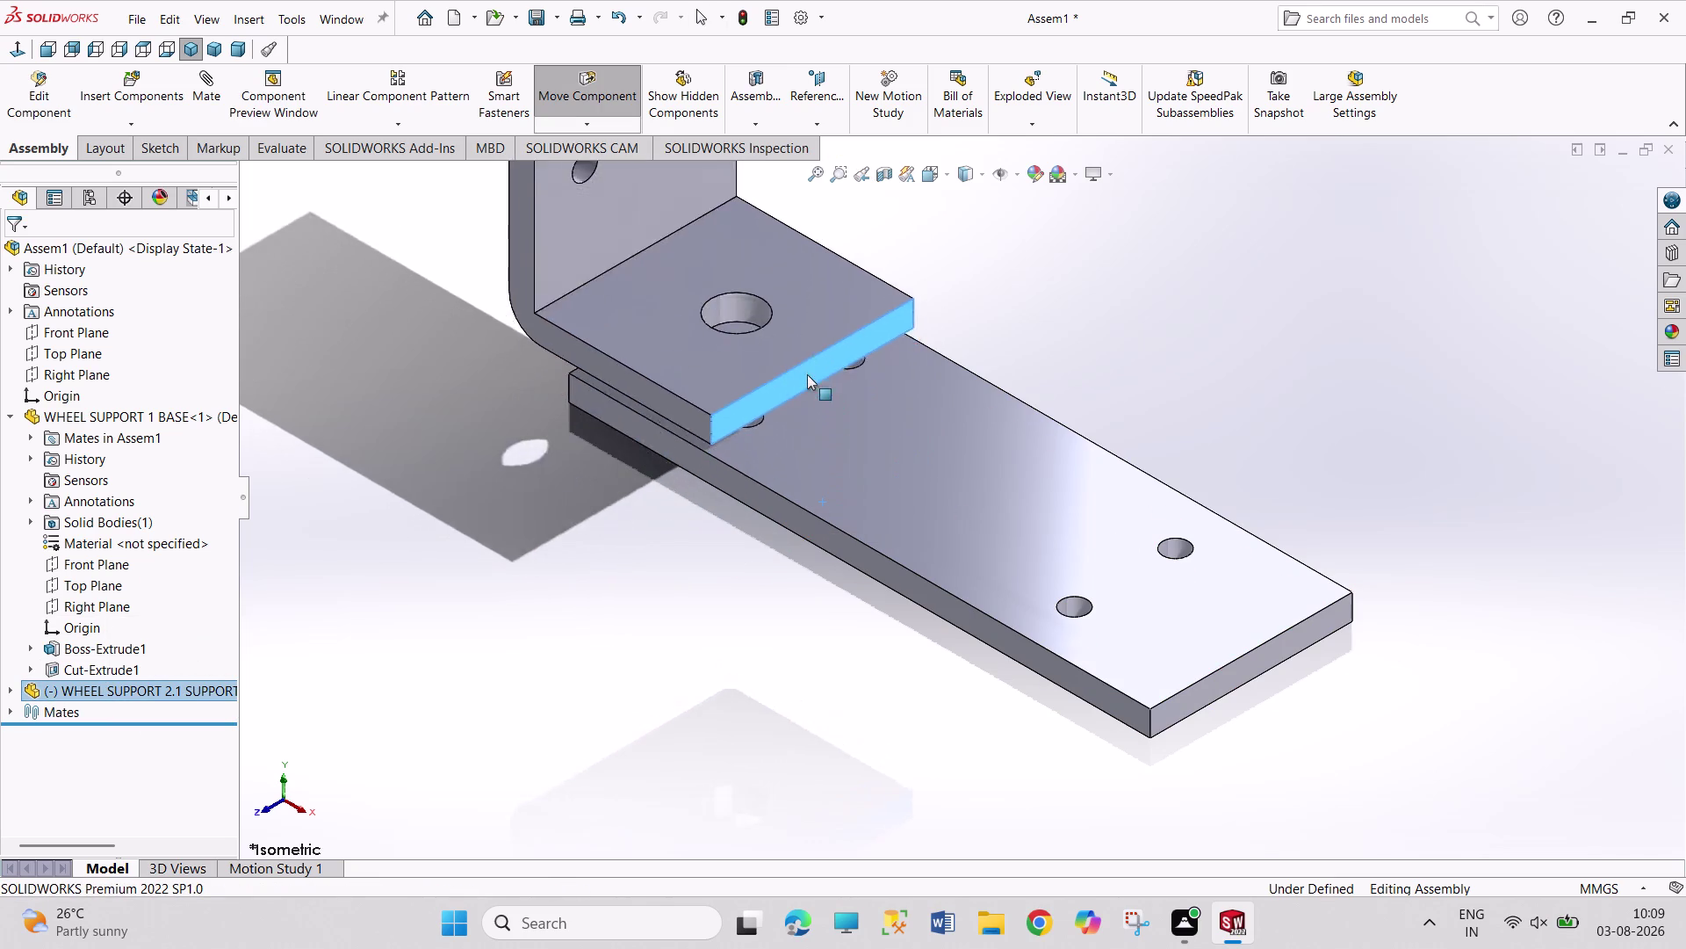
drag(807, 374, 920, 443)
middle_drag(913, 459, 909, 432)
click(448, 394)
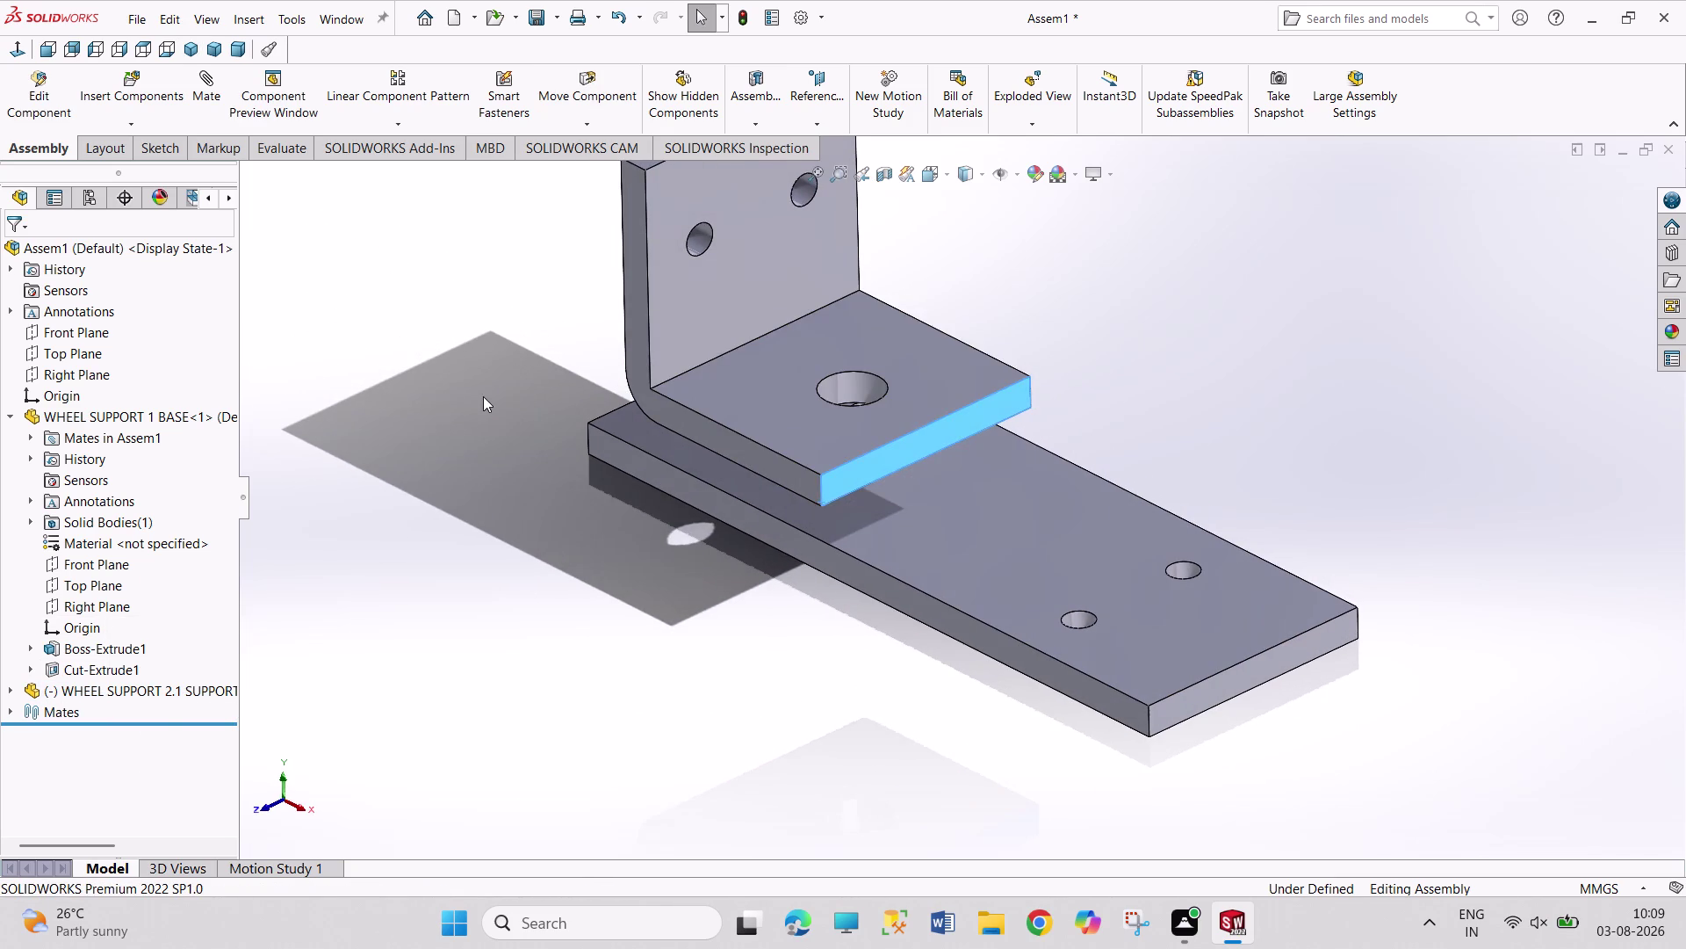
scroll(up, 3)
middle_drag(483, 396, 594, 516)
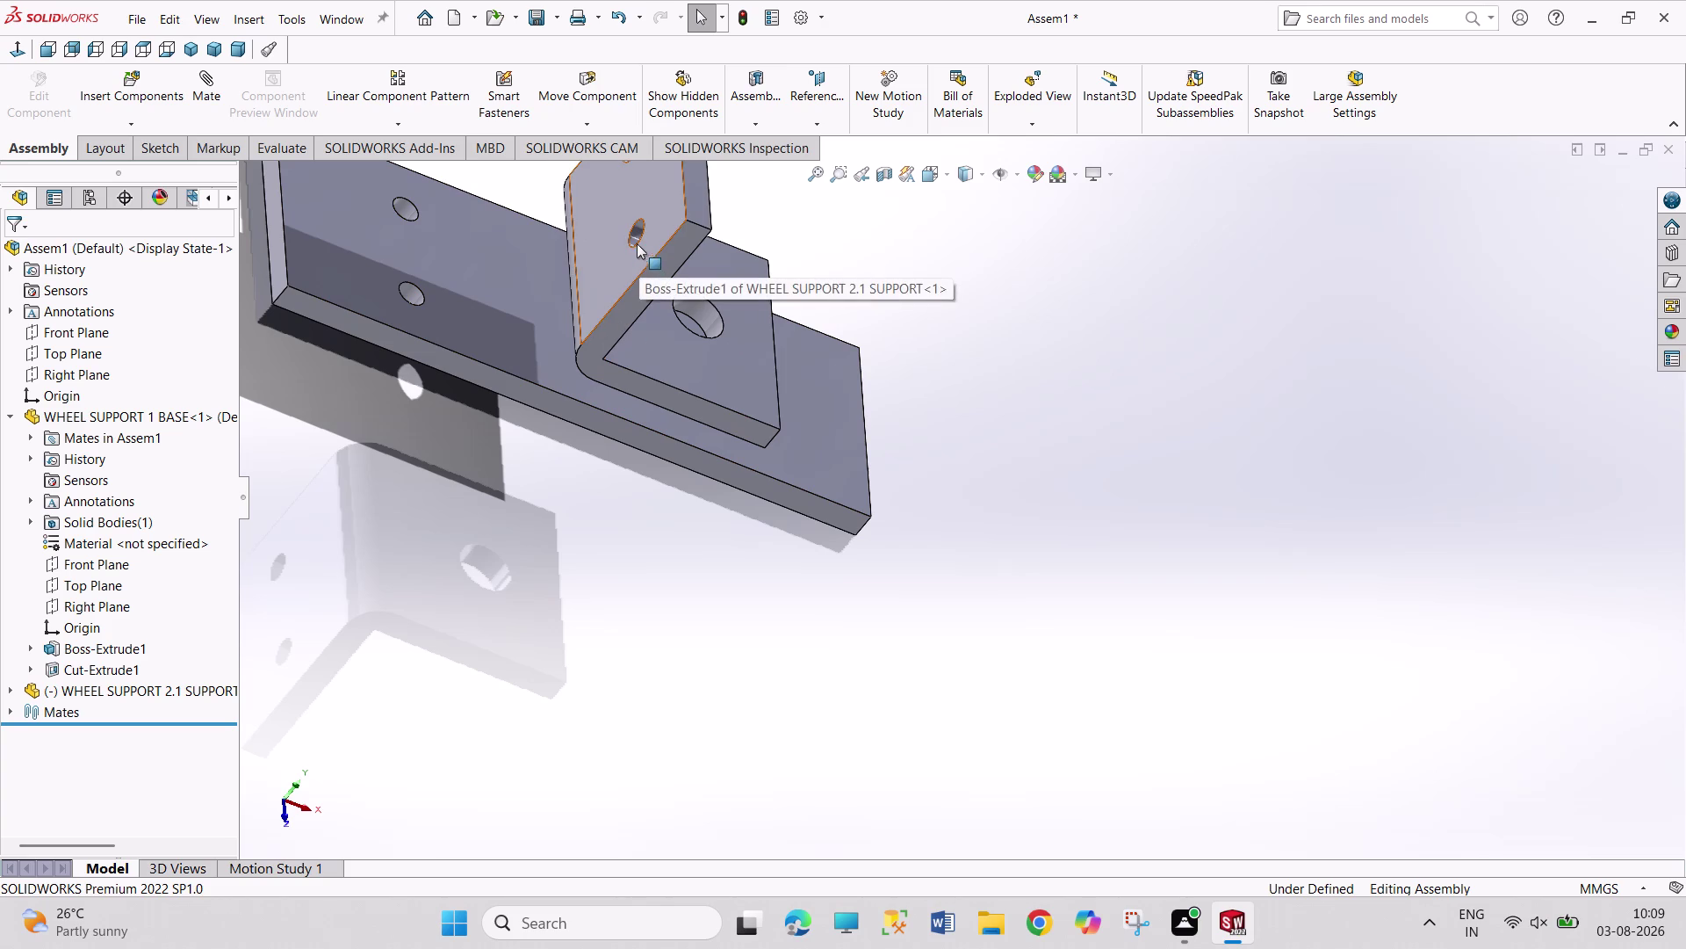
click(637, 243)
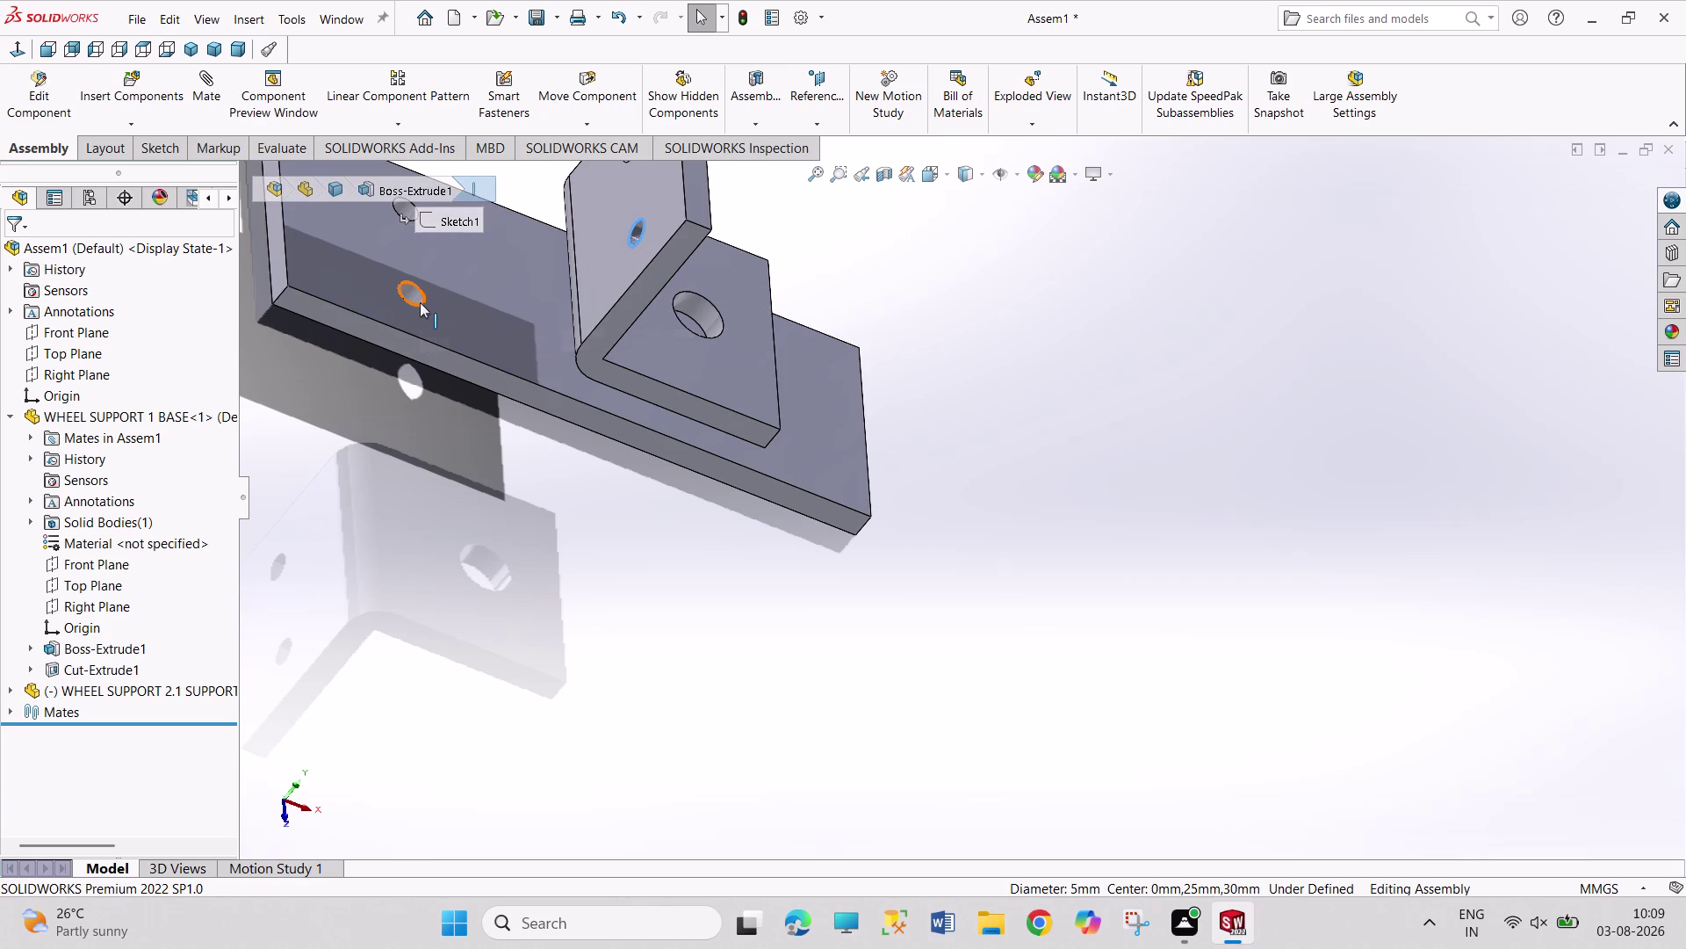
click(420, 302)
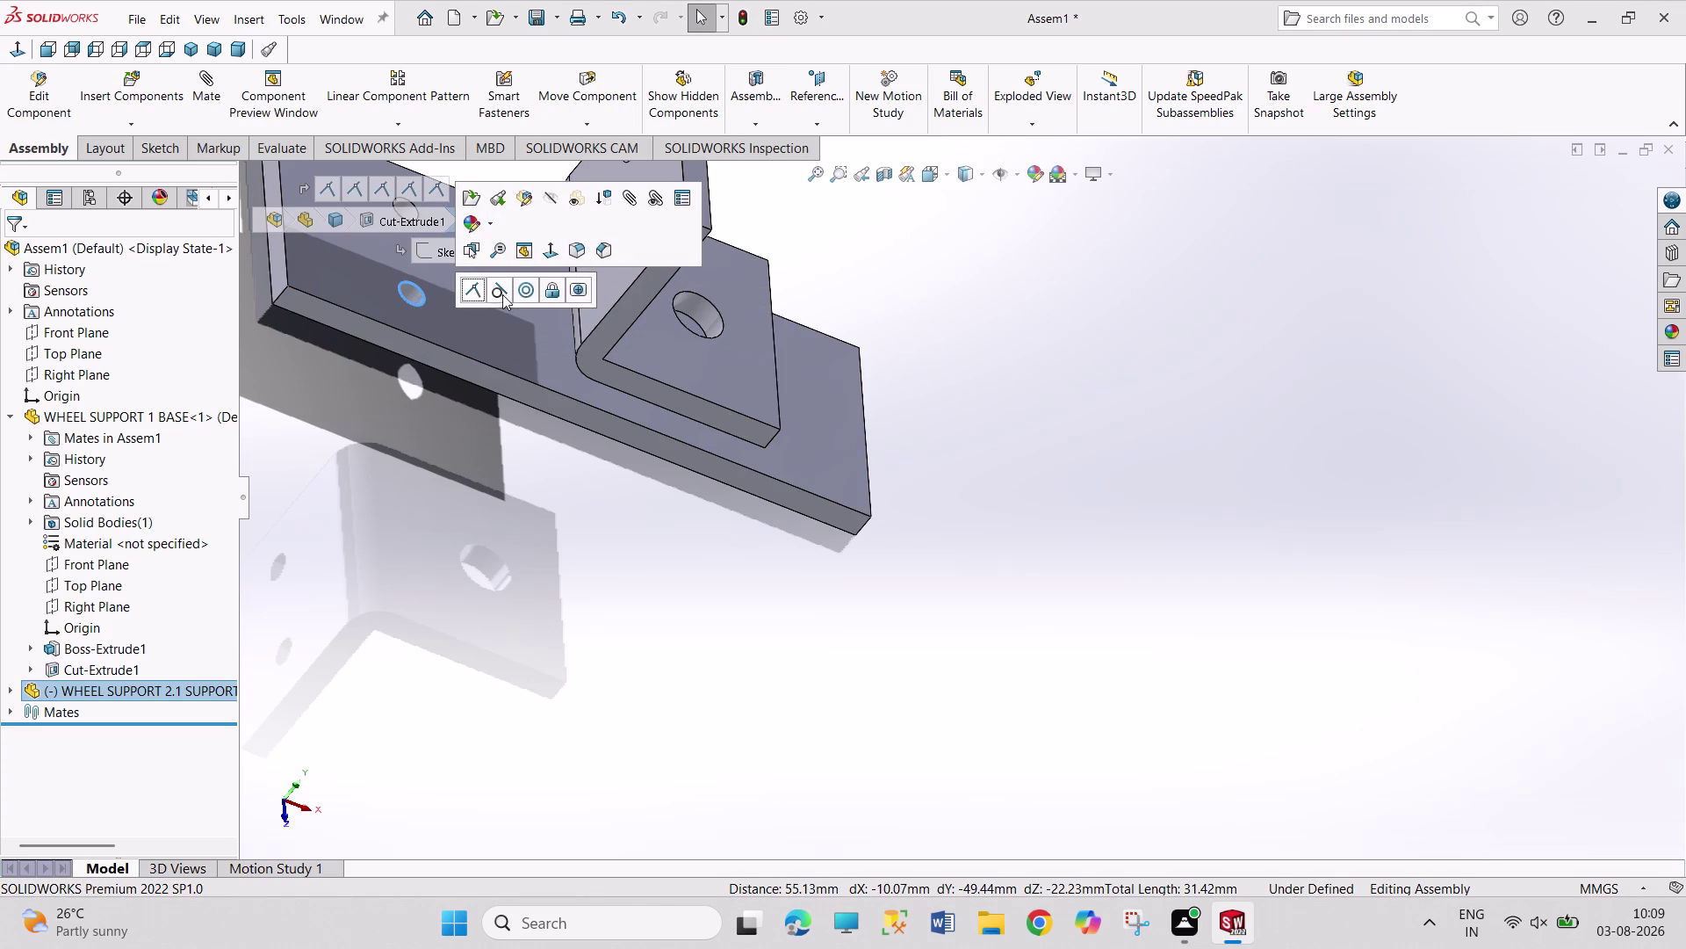
click(522, 295)
click(570, 498)
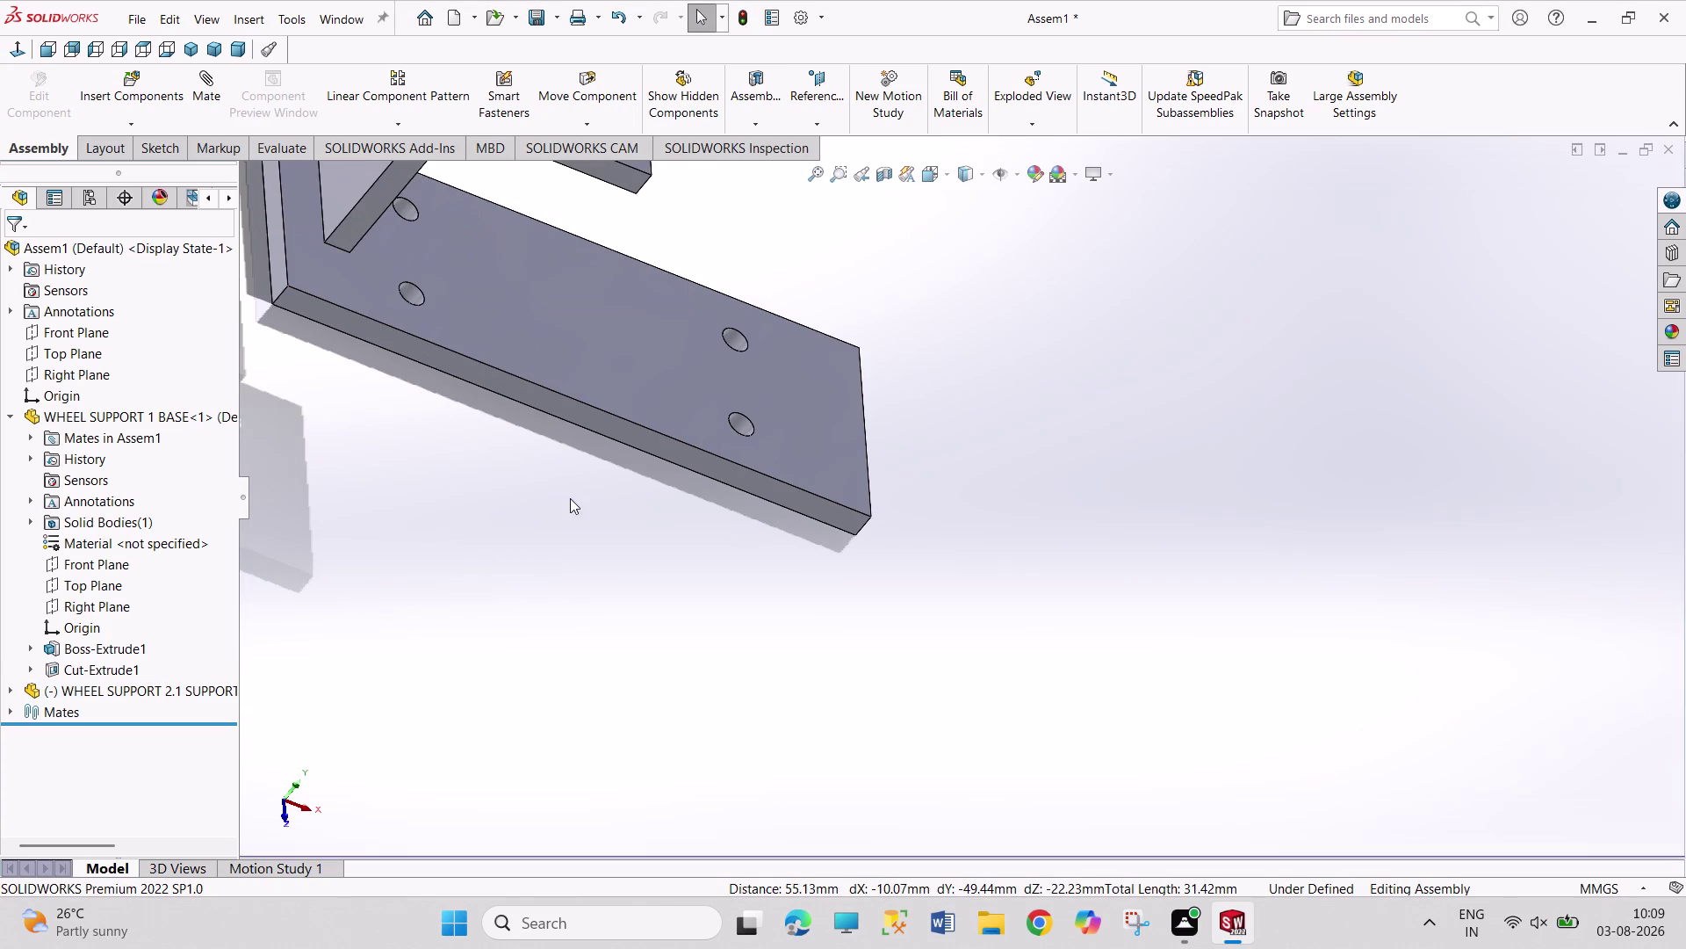
scroll(up, 3)
click(688, 356)
key(ctrl+z)
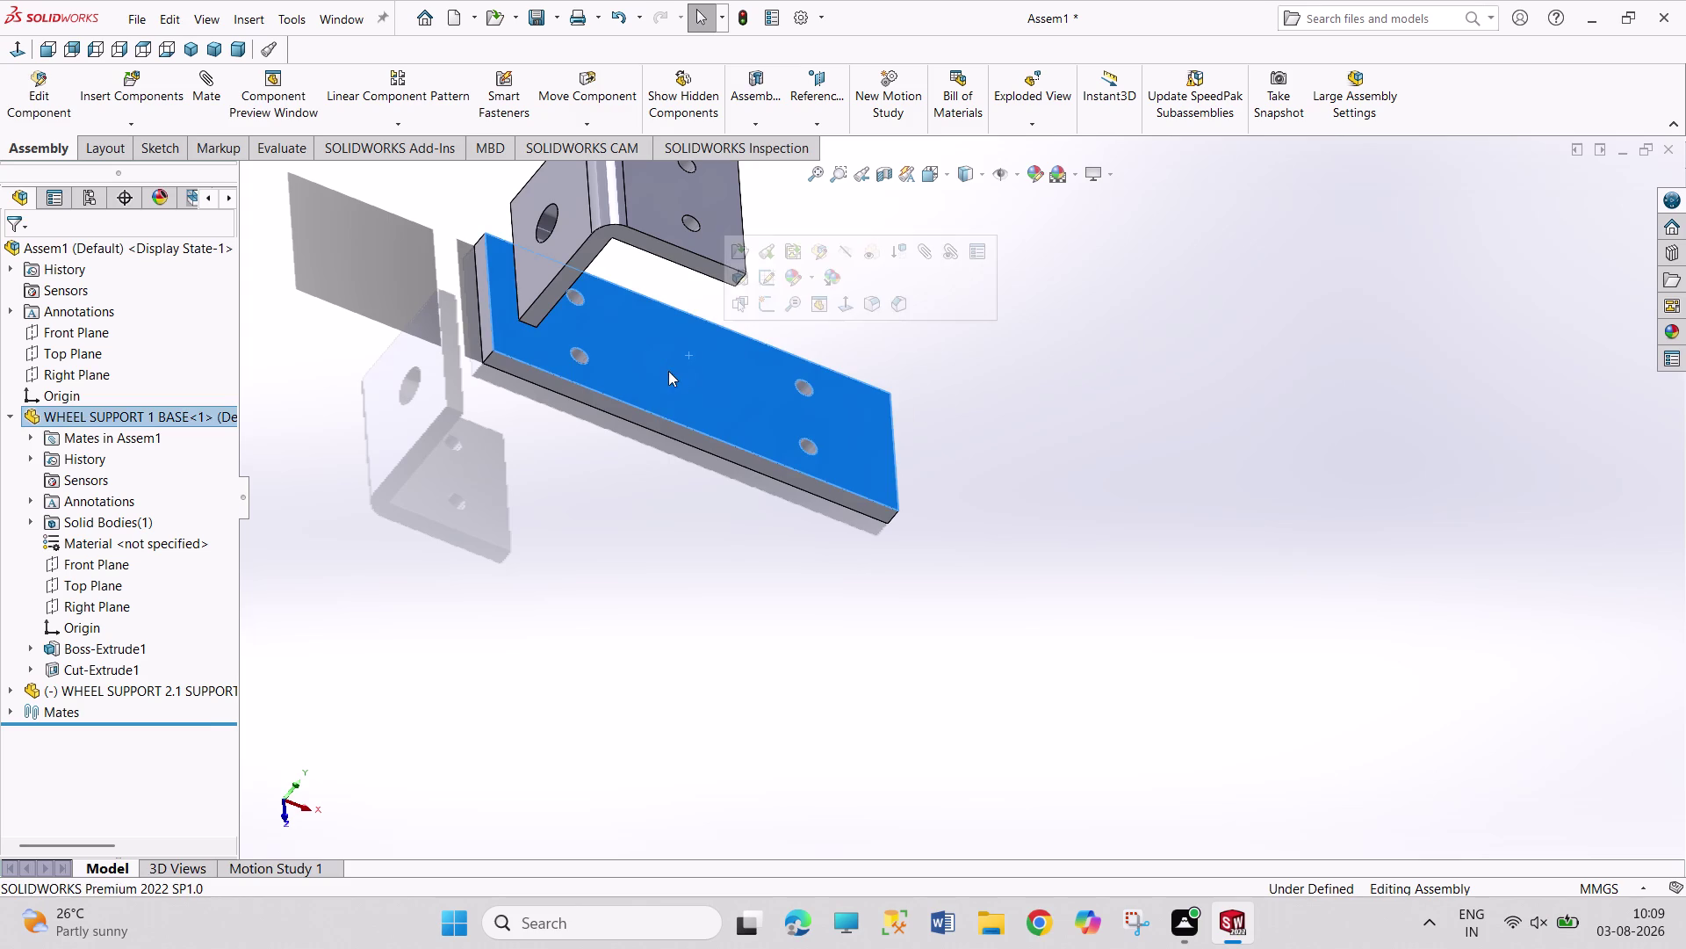
click(977, 427)
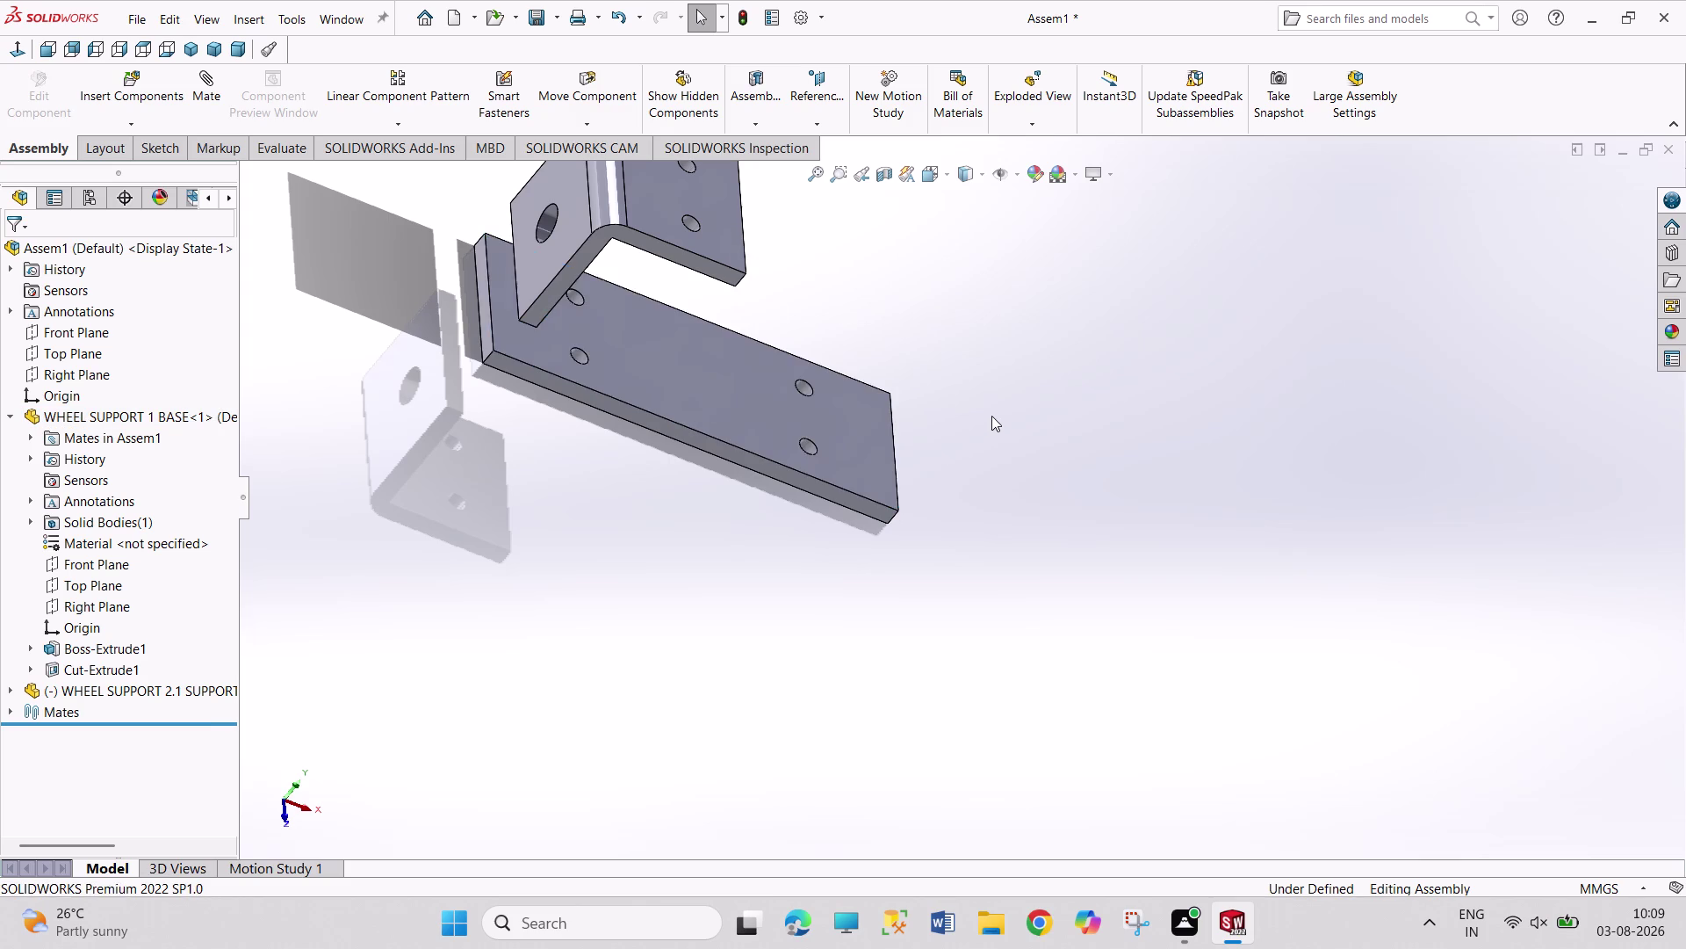
scroll(up, 3)
middle_drag(991, 416, 777, 255)
middle_drag(825, 330, 776, 242)
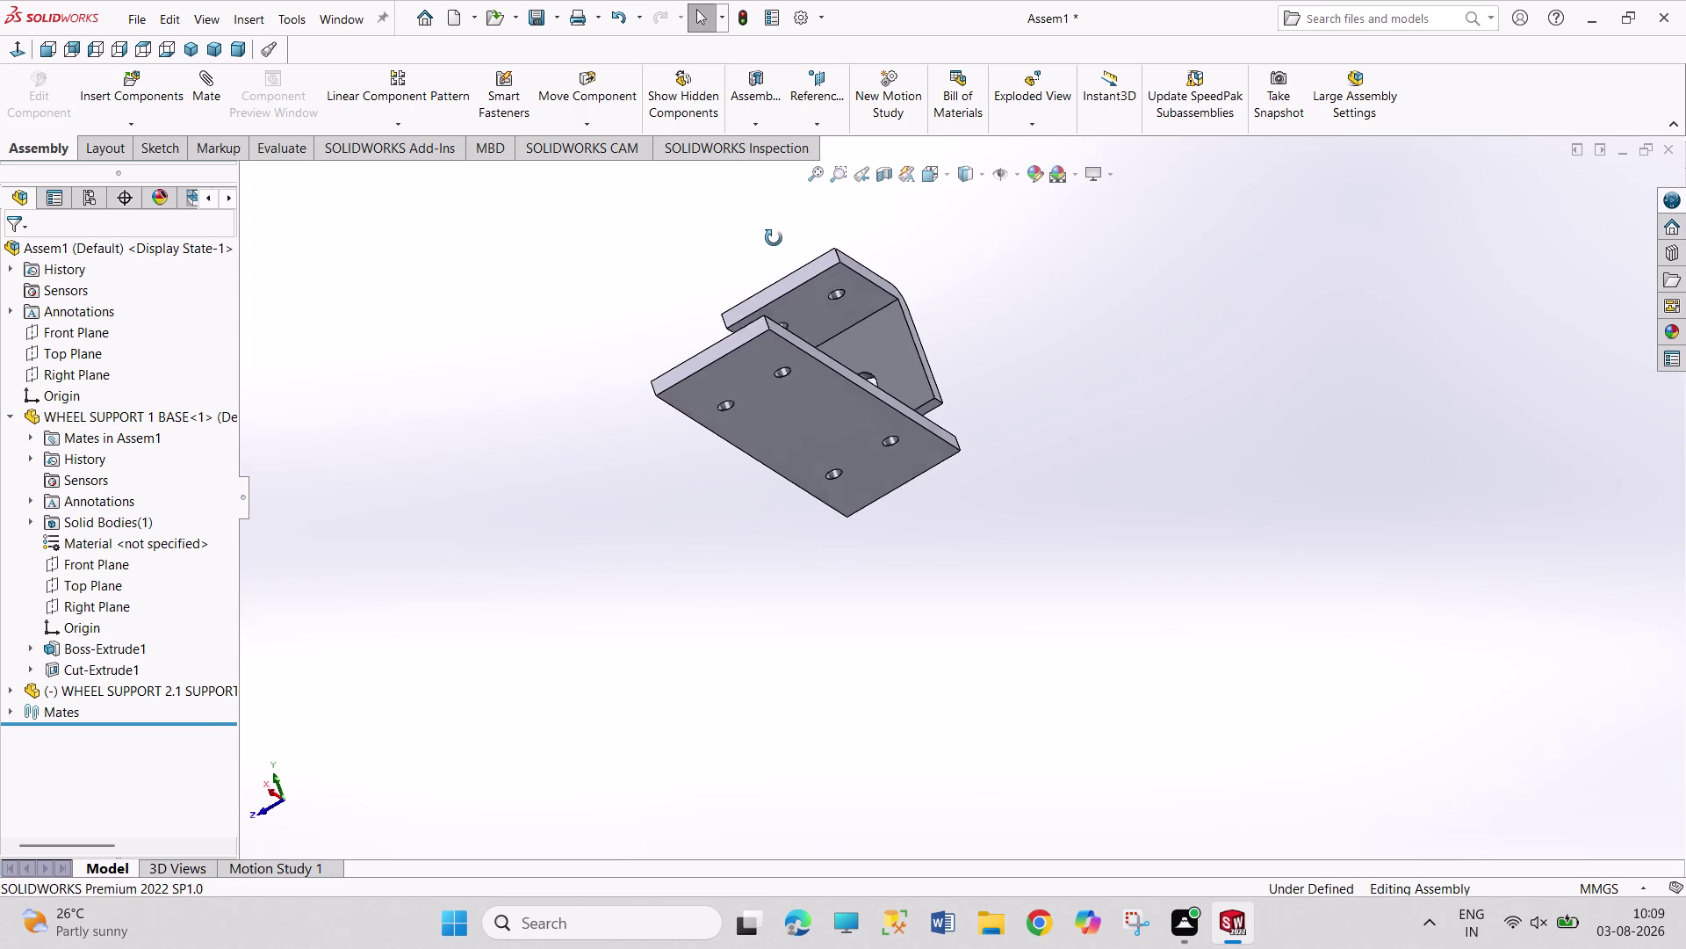
middle_drag(776, 242, 772, 236)
click(850, 295)
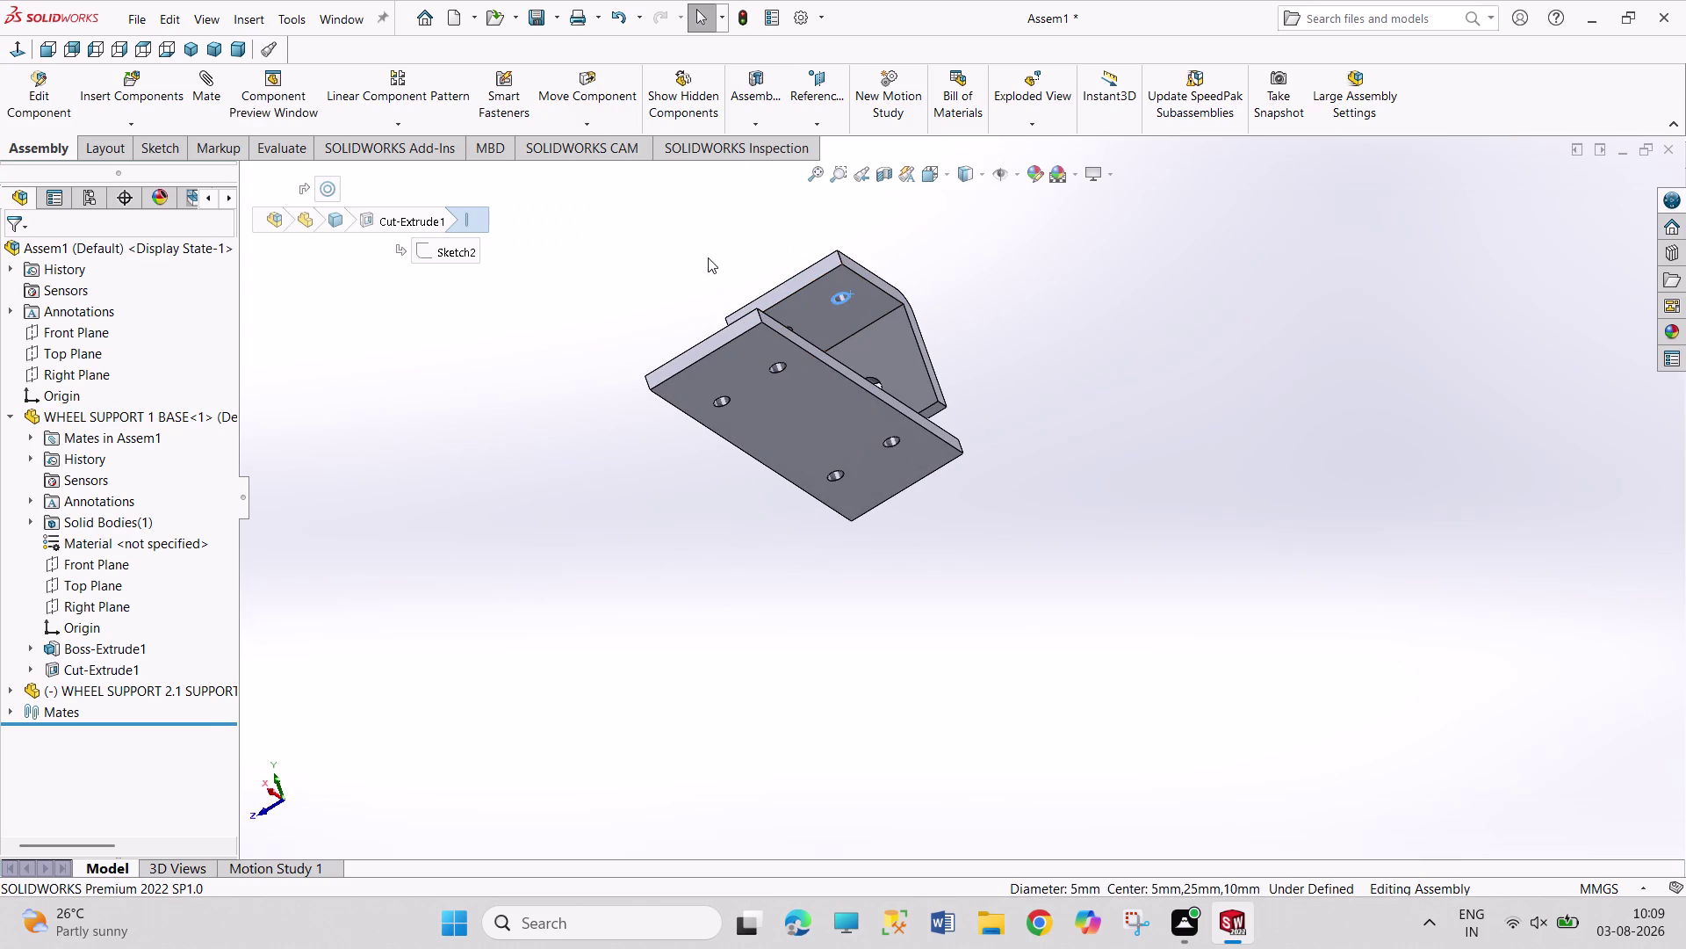
middle_drag(708, 257, 848, 506)
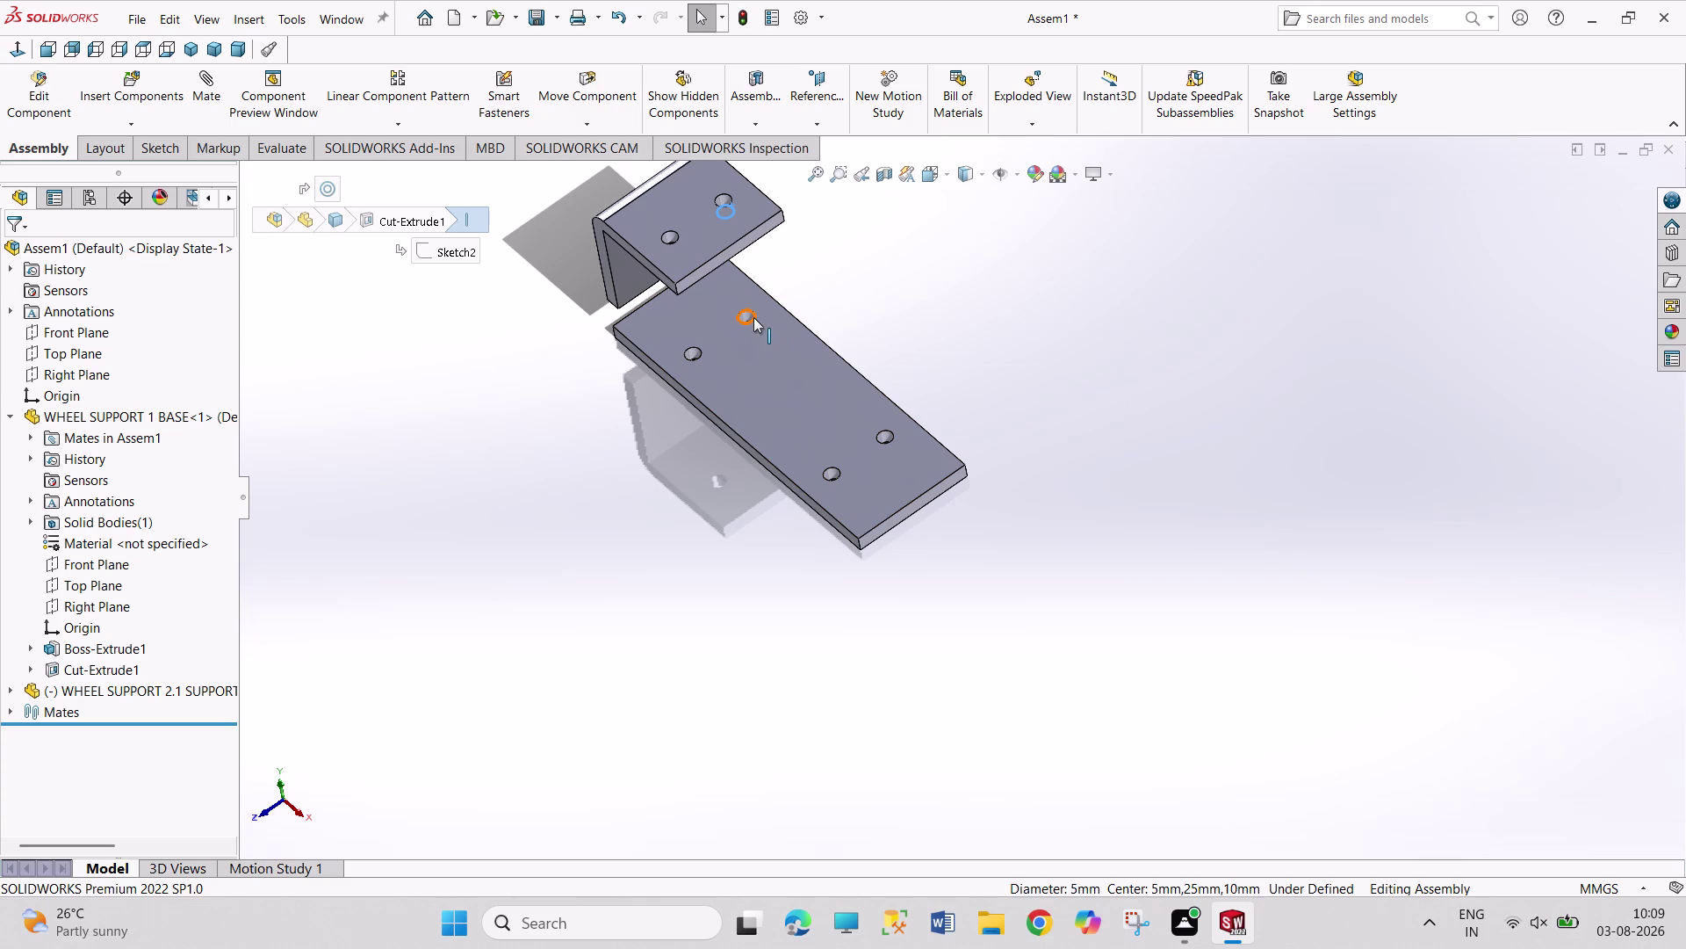
click(753, 317)
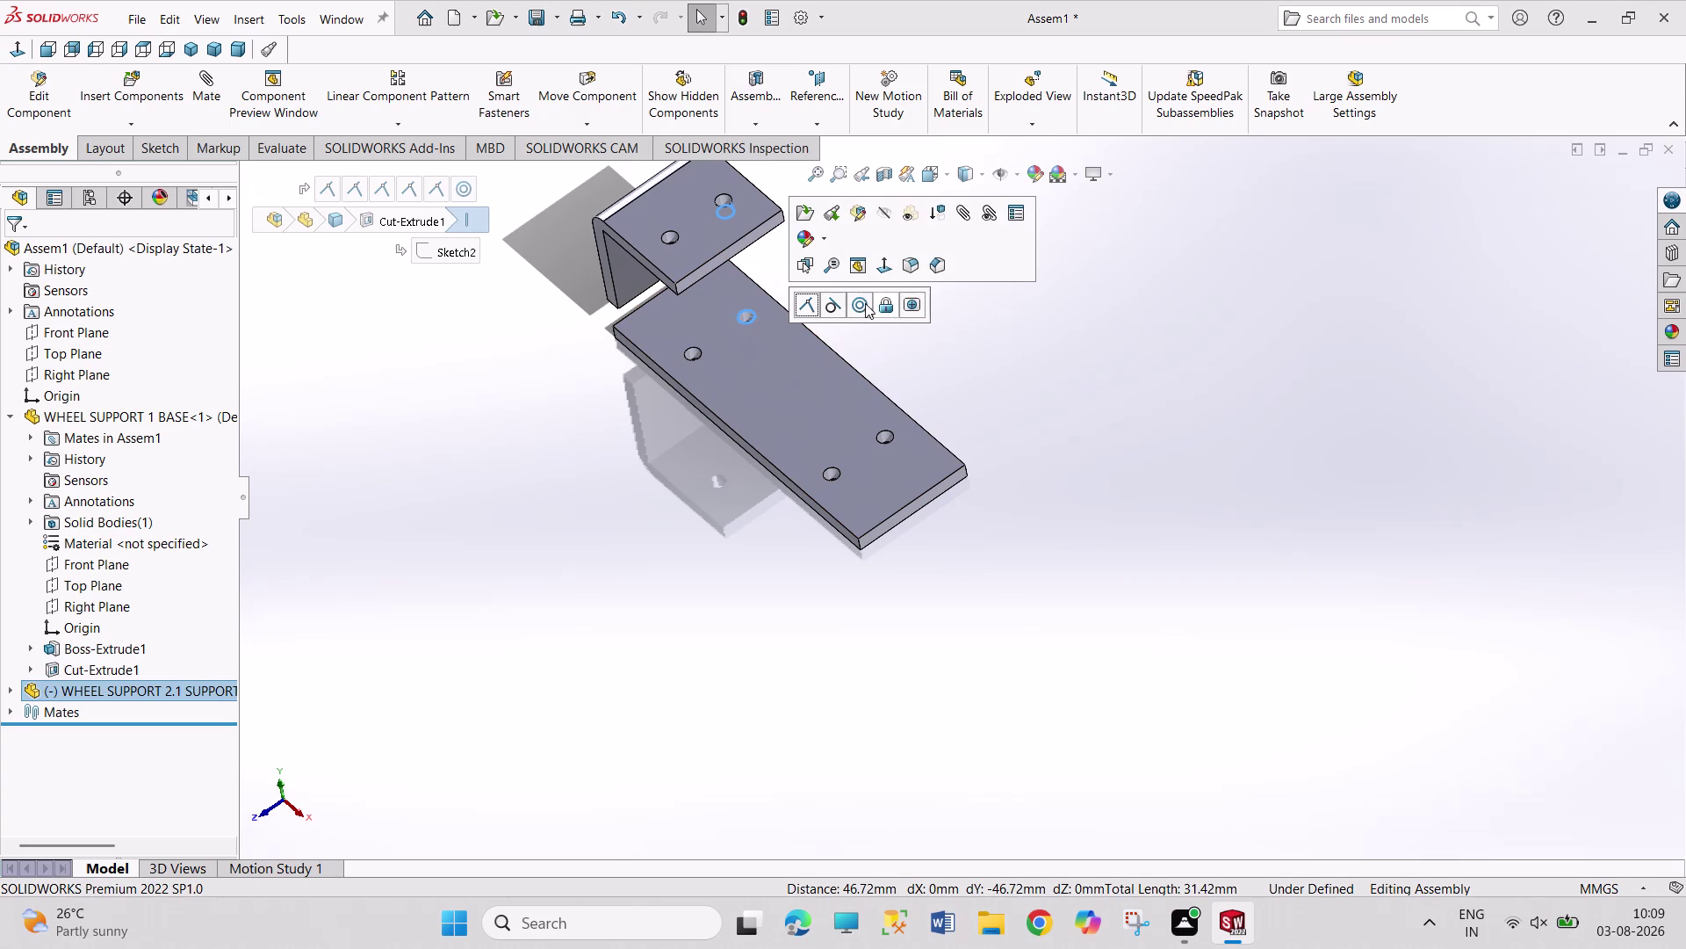
click(865, 303)
click(869, 323)
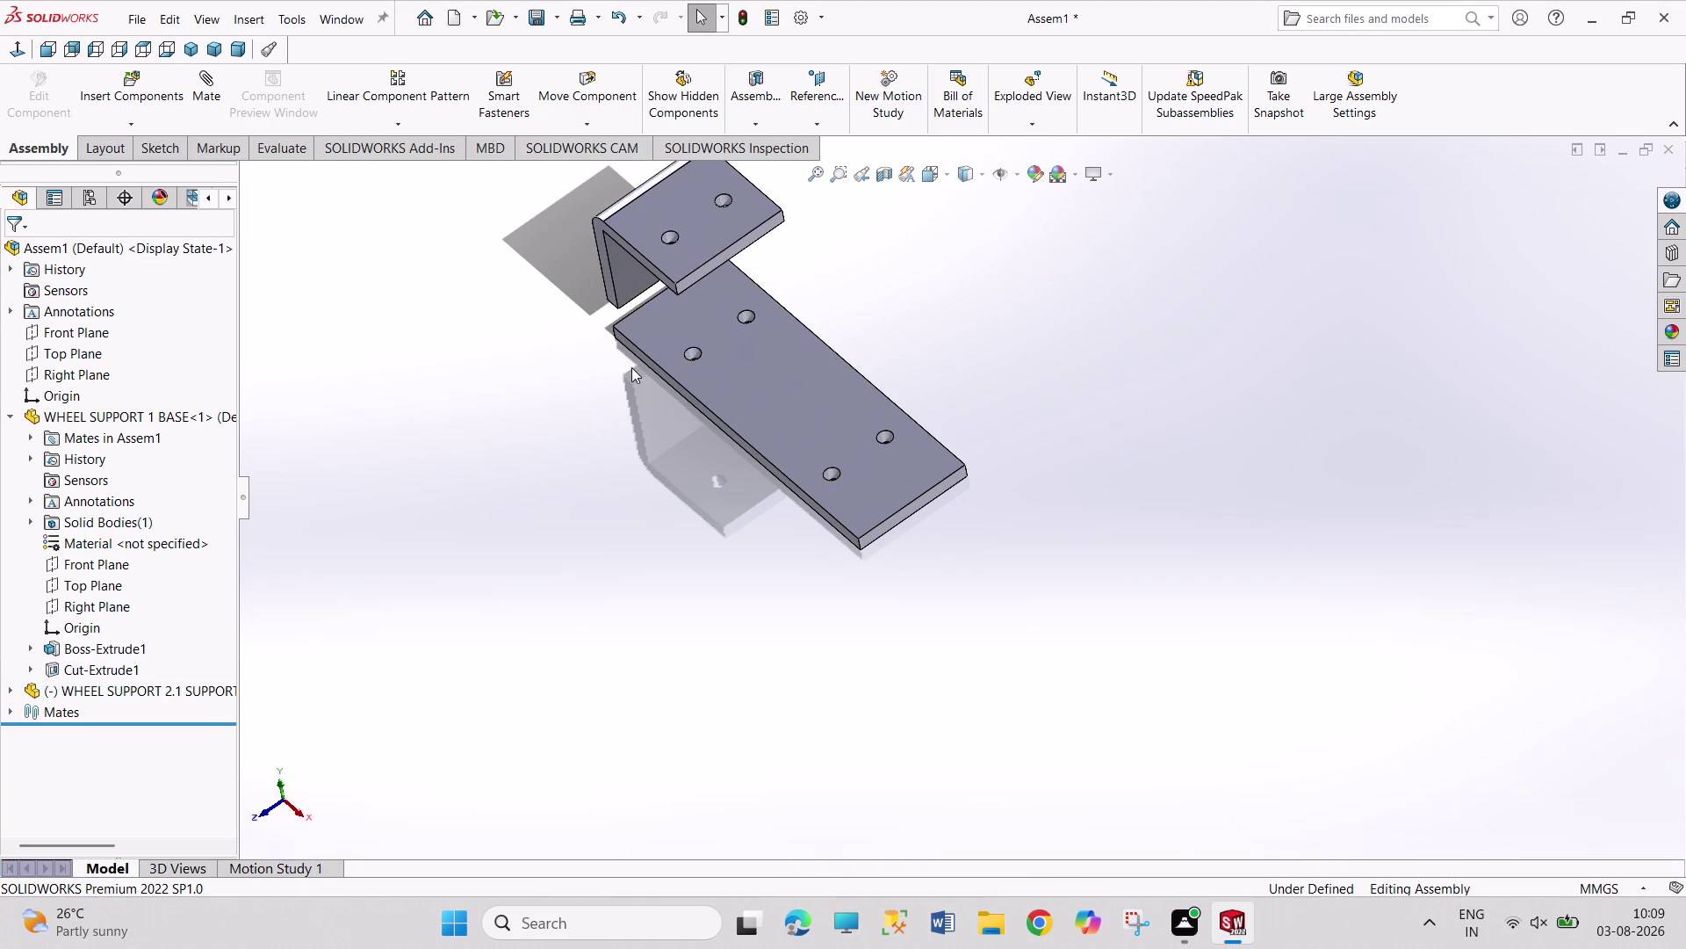
middle_drag(632, 367, 563, 178)
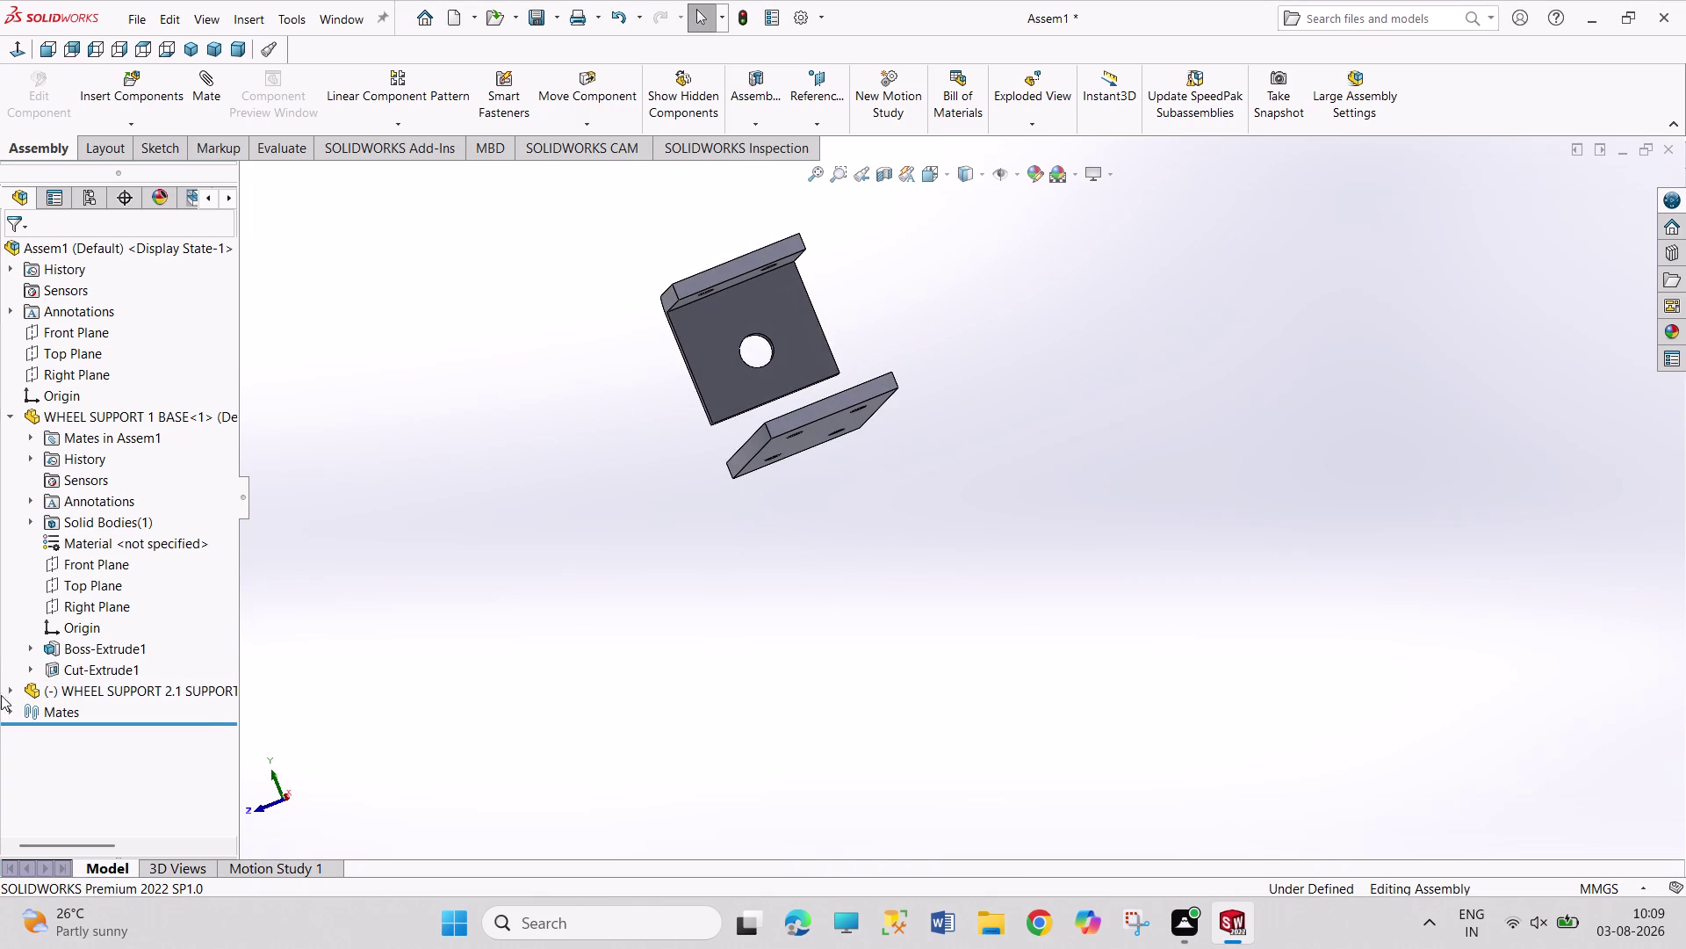
Delete the Concentric9 mate from the Mates folder.
click(8, 703)
right_click(91, 800)
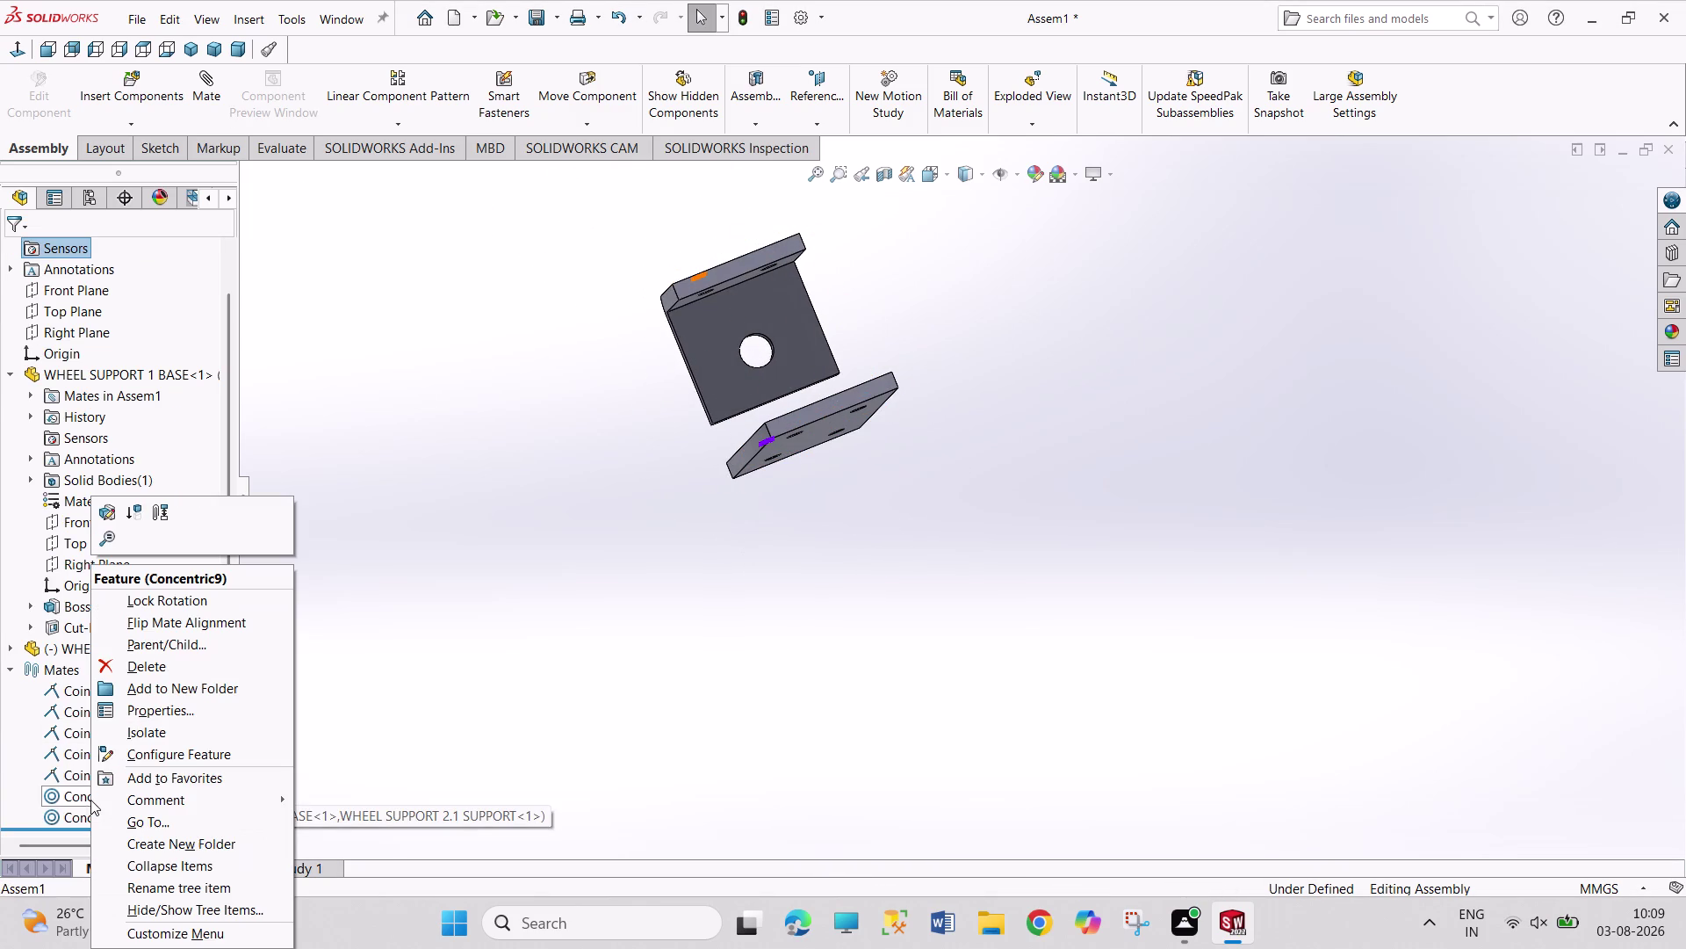
click(145, 669)
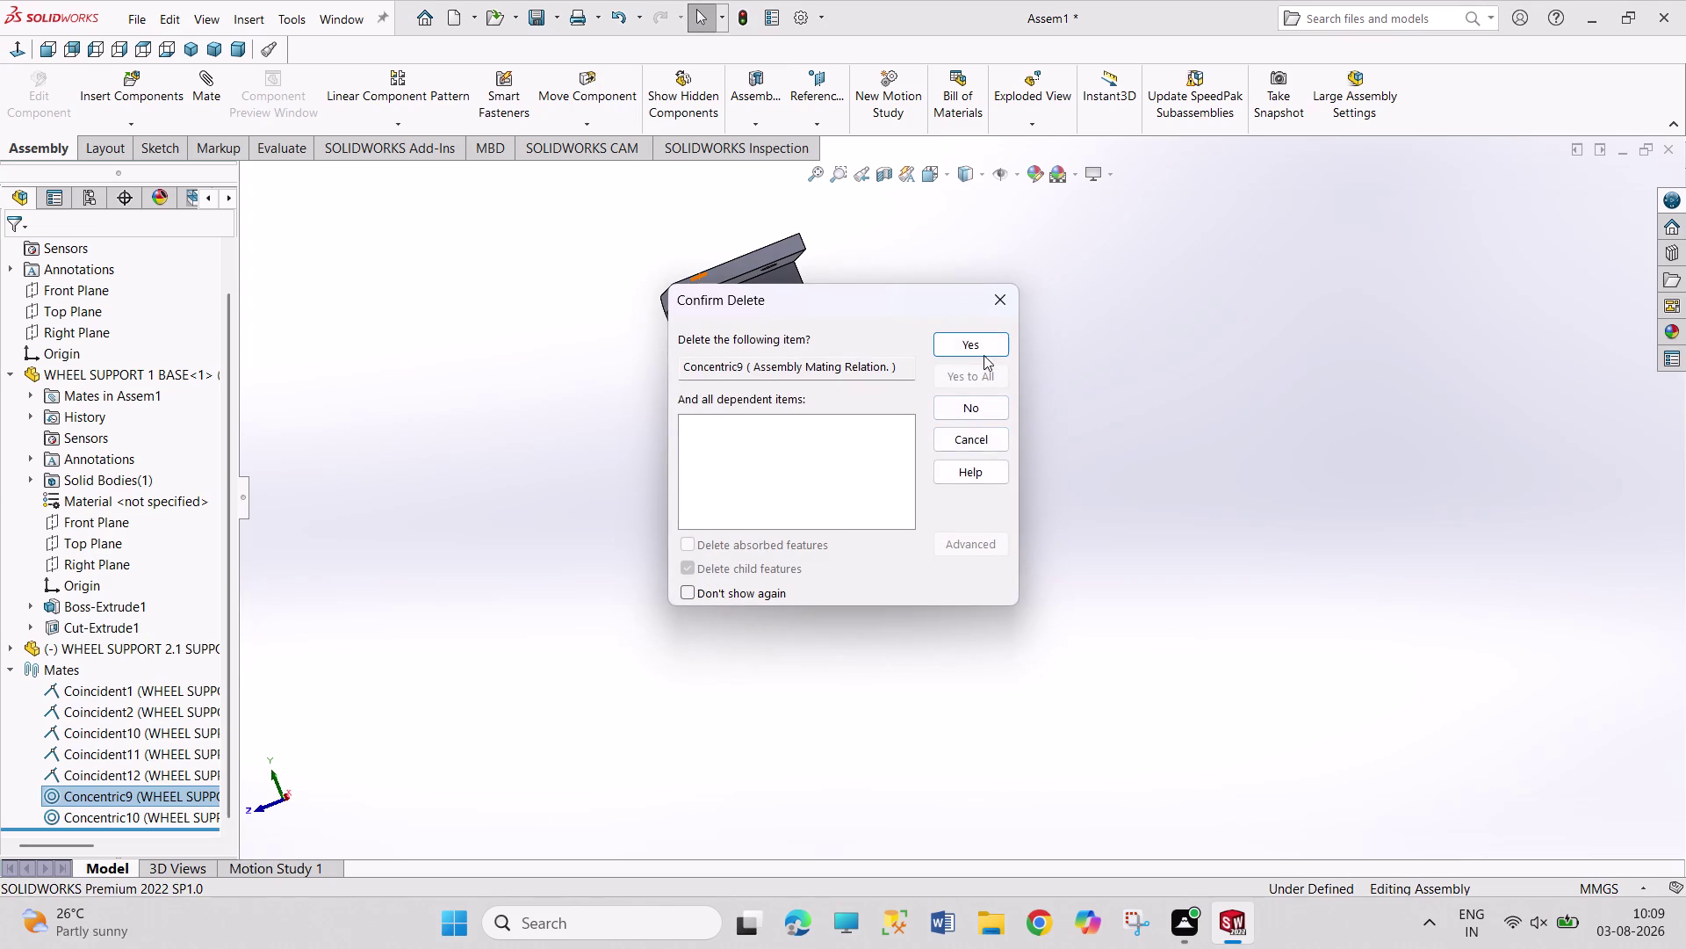
click(980, 348)
Orbit the view and select a bracket face and a base plate face.
middle_drag(626, 439, 592, 386)
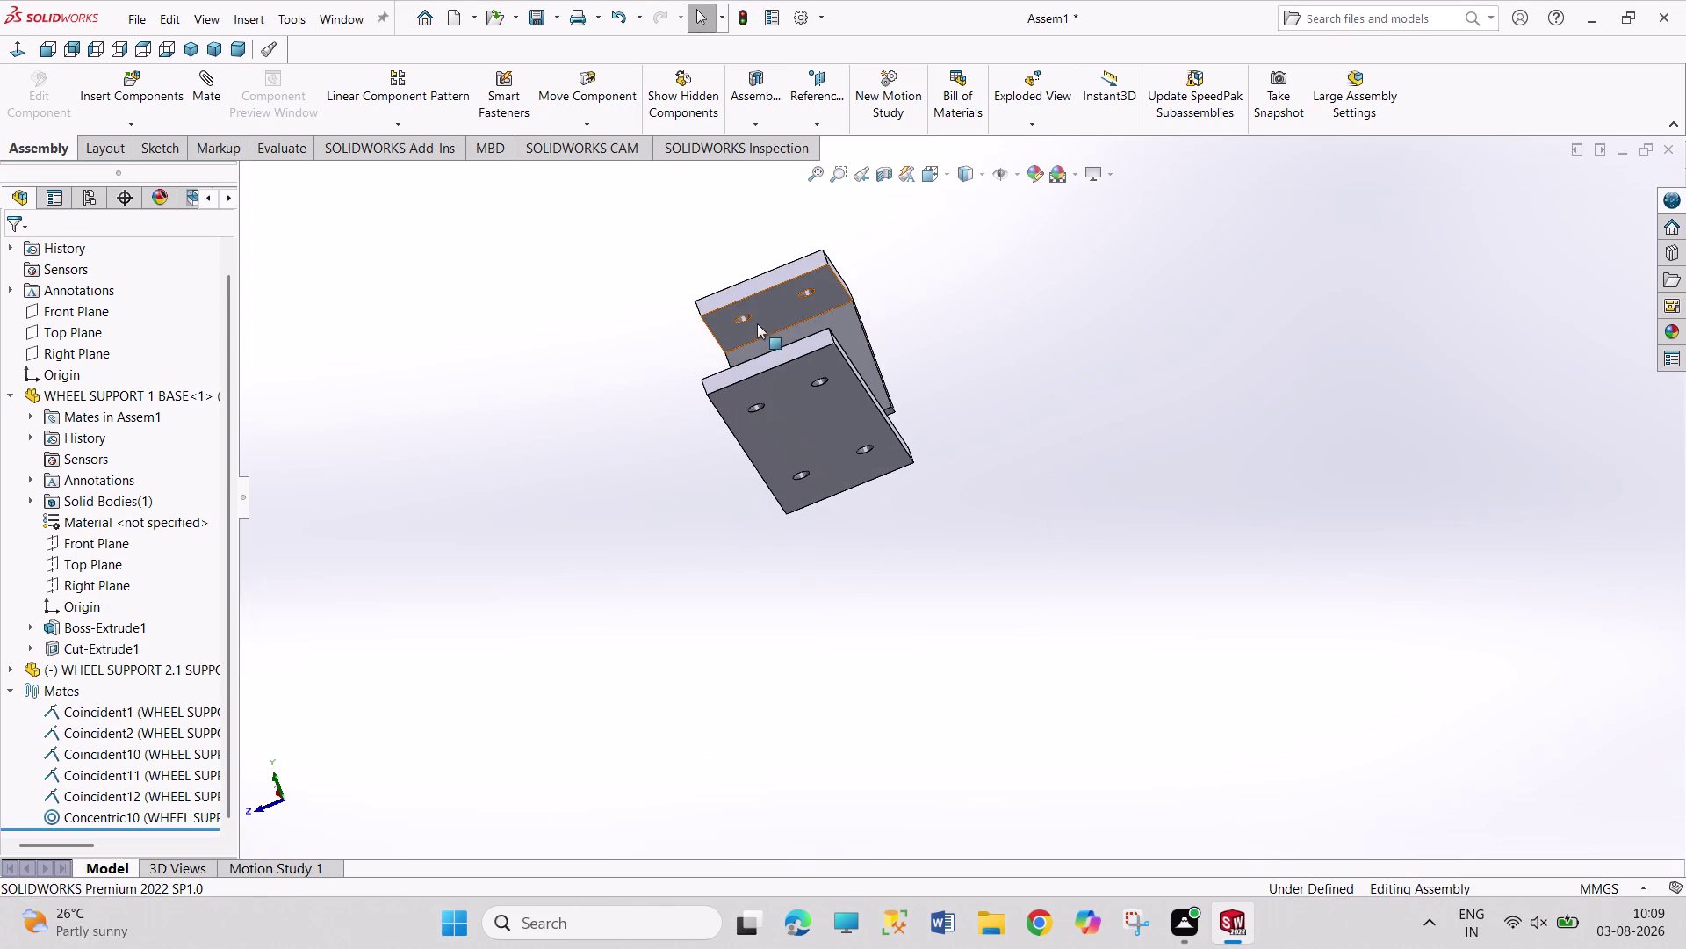
click(748, 319)
middle_drag(623, 341, 737, 516)
click(697, 395)
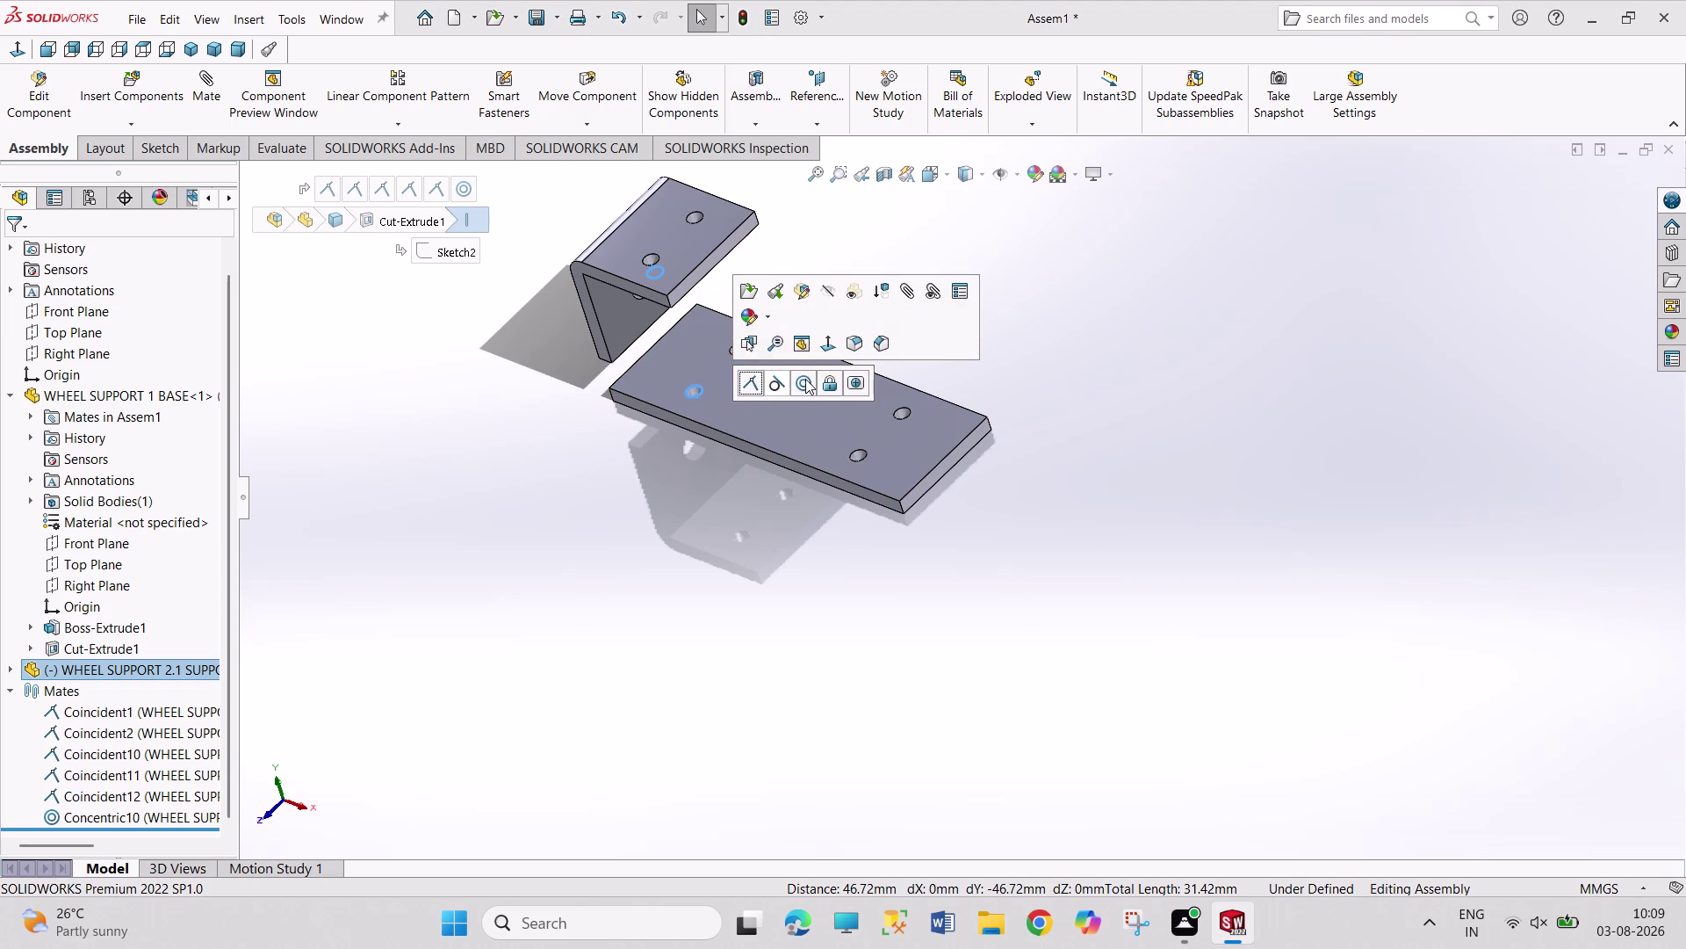
Add a trial concentric mate and a top-face coincident mate, then test that the bracket won't move.
click(805, 378)
click(724, 540)
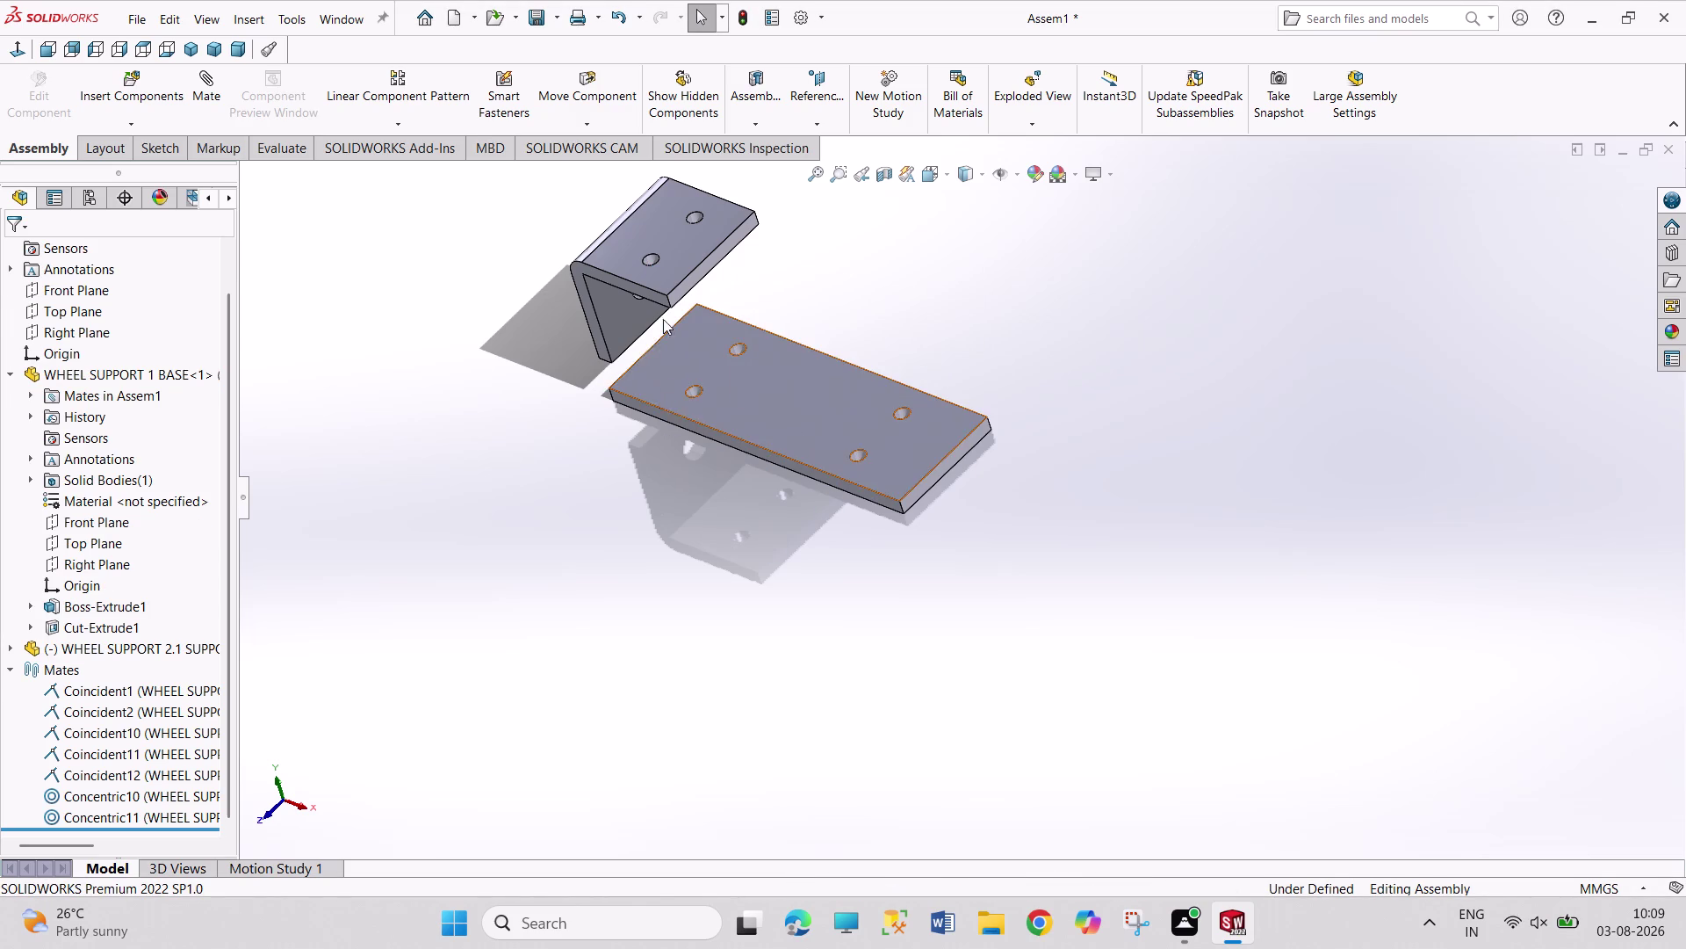
click(671, 244)
click(745, 405)
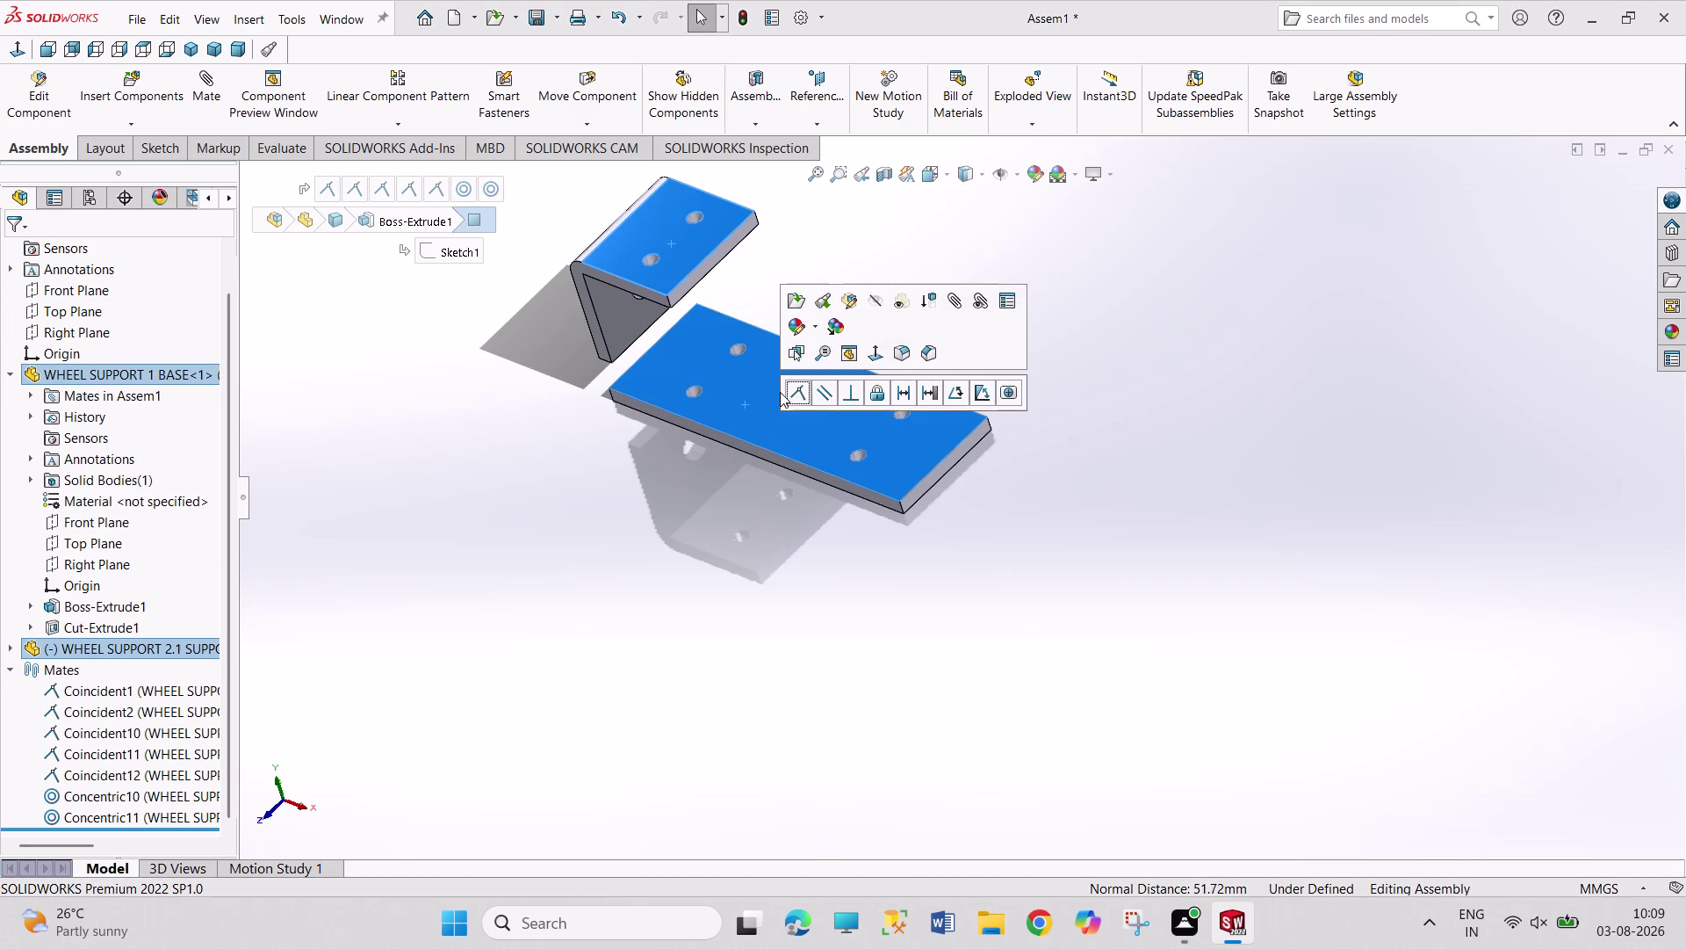
click(786, 394)
click(639, 570)
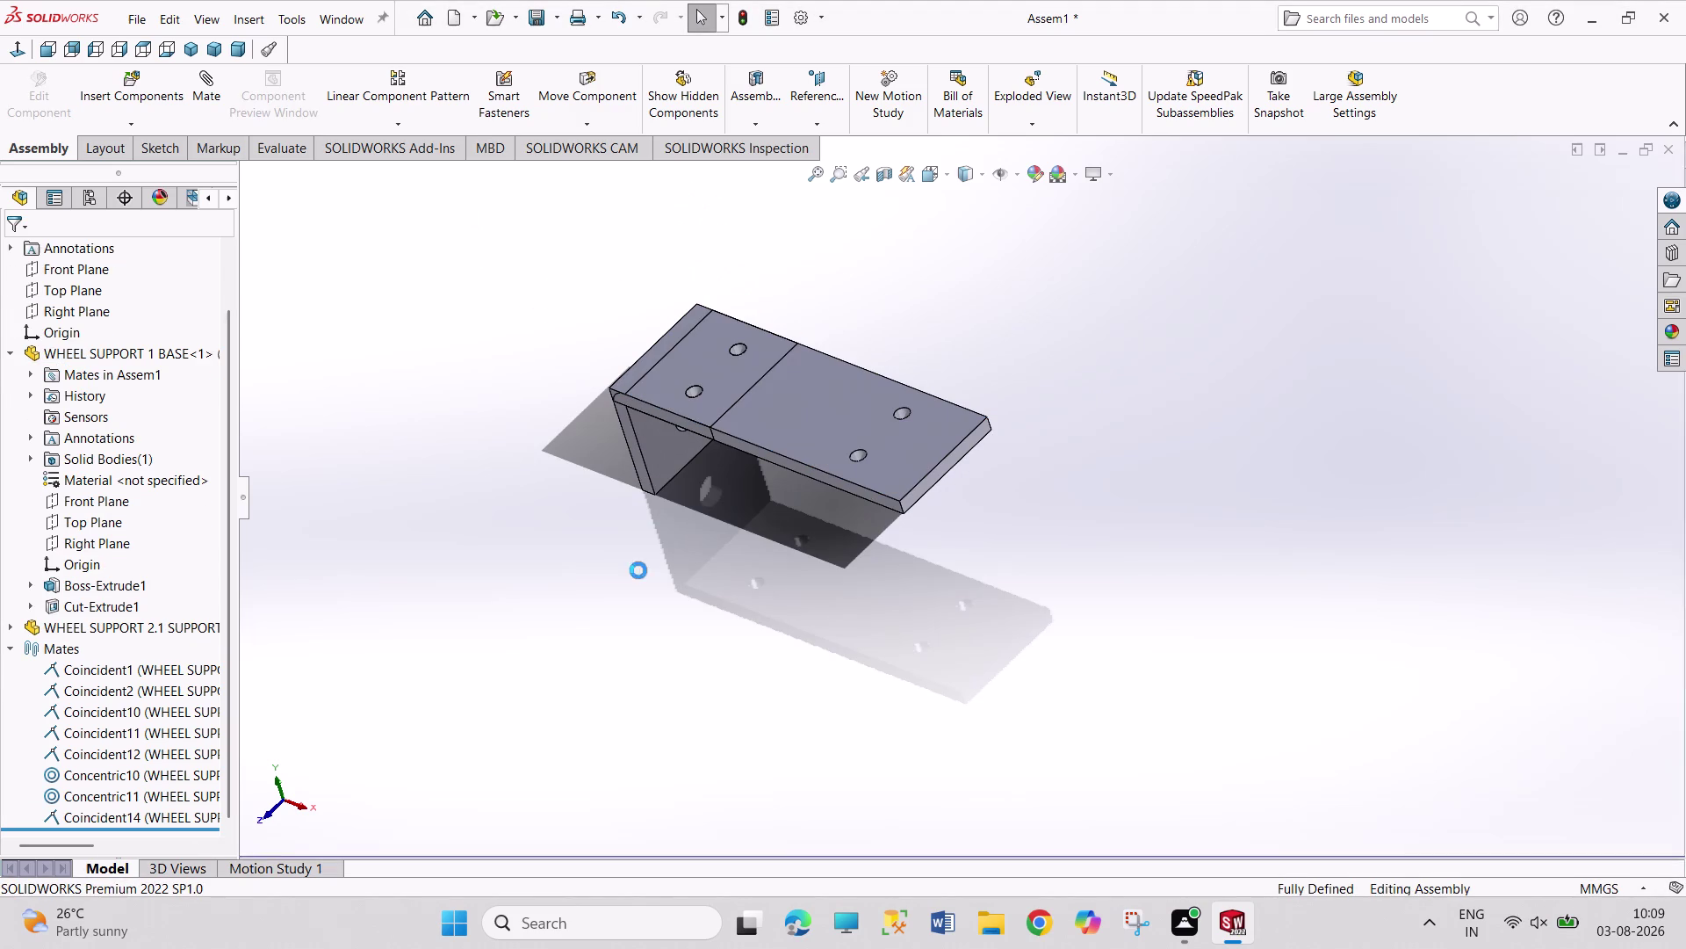
drag(690, 456, 555, 439)
drag(682, 449, 569, 424)
click(411, 515)
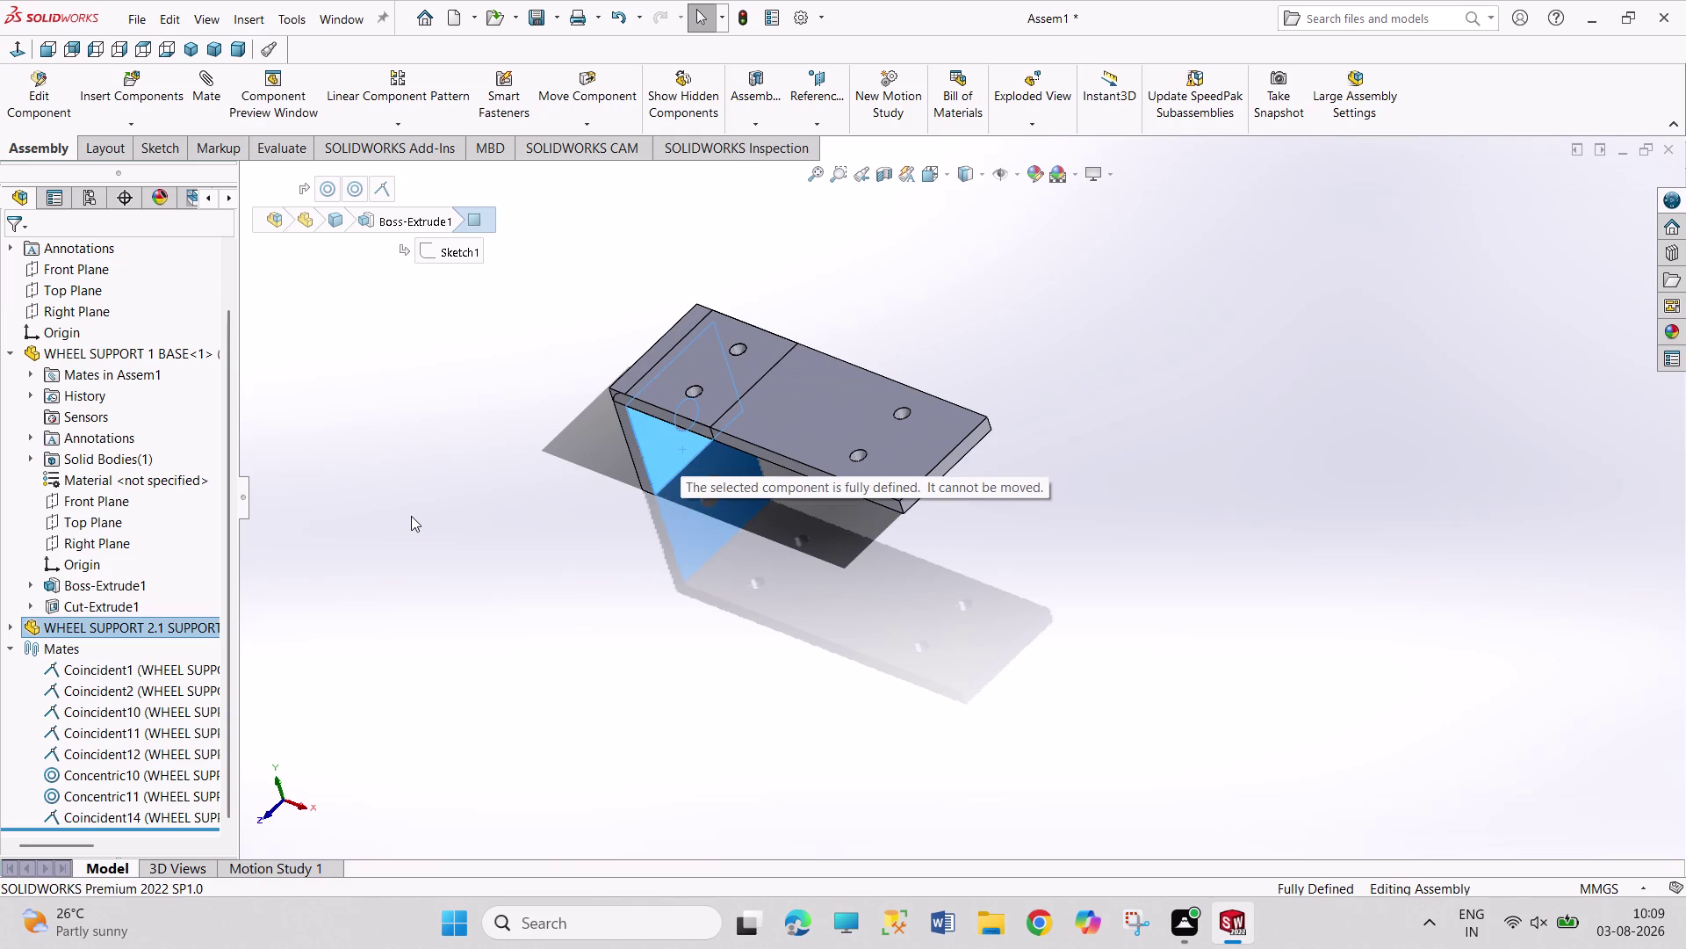
Inspect the joined parts in isometric, then undo four times to restore Concentric9.
middle_drag(628, 606, 470, 330)
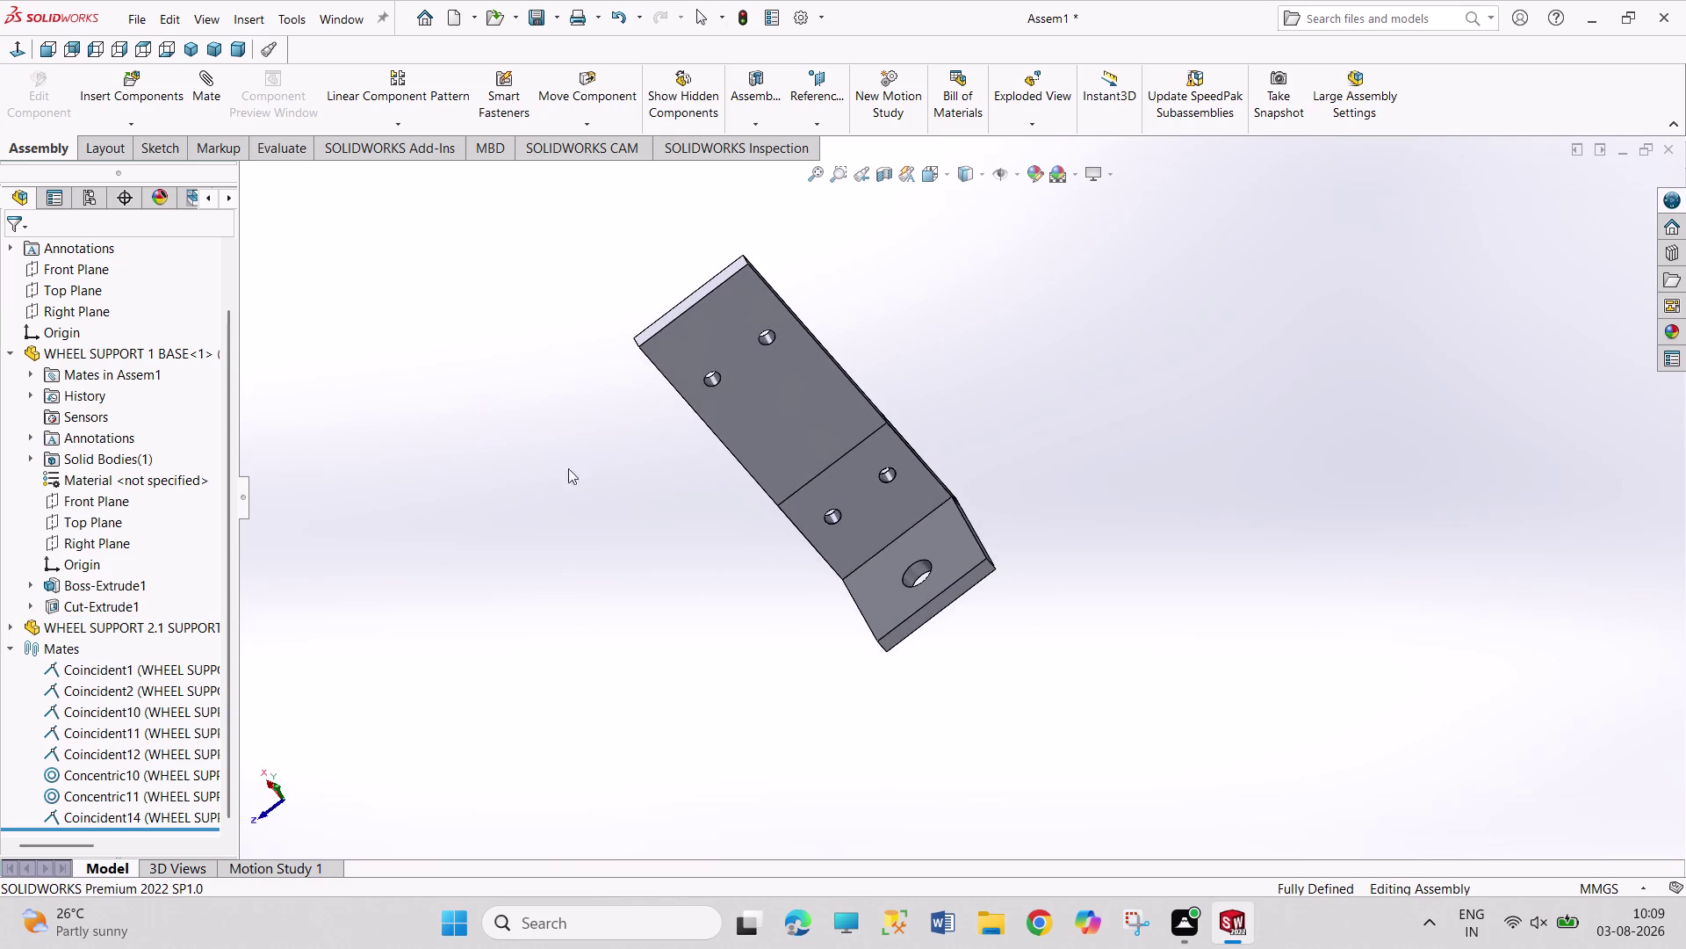
middle_drag(694, 695, 604, 423)
middle_drag(659, 707, 748, 465)
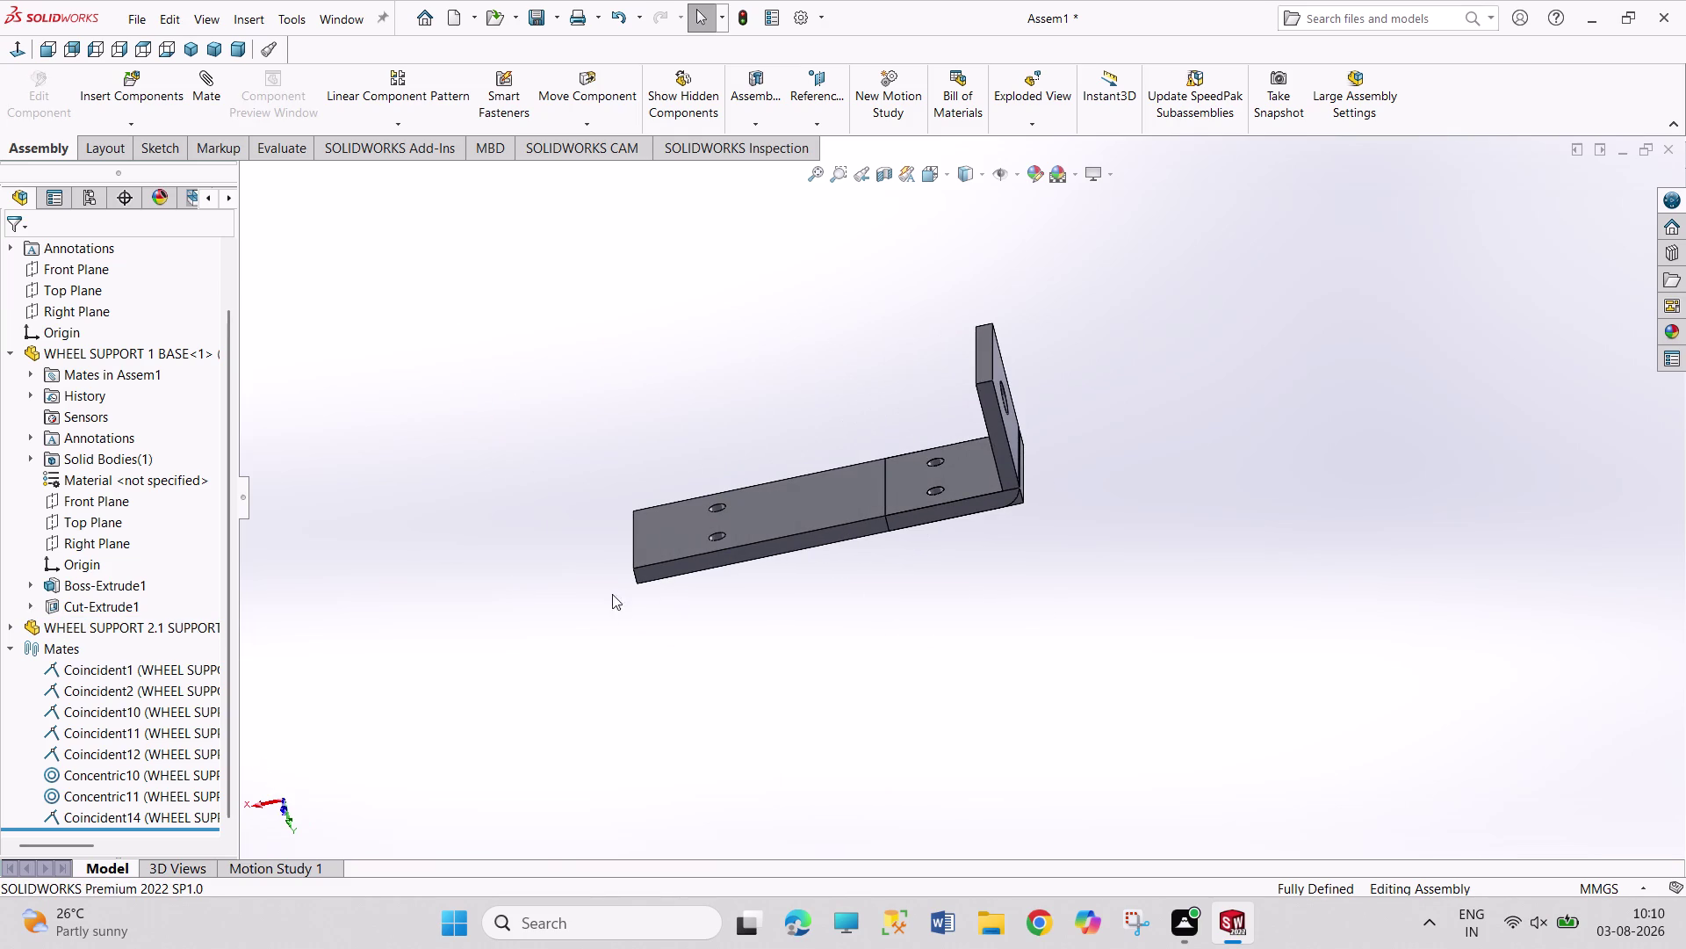
click(180, 48)
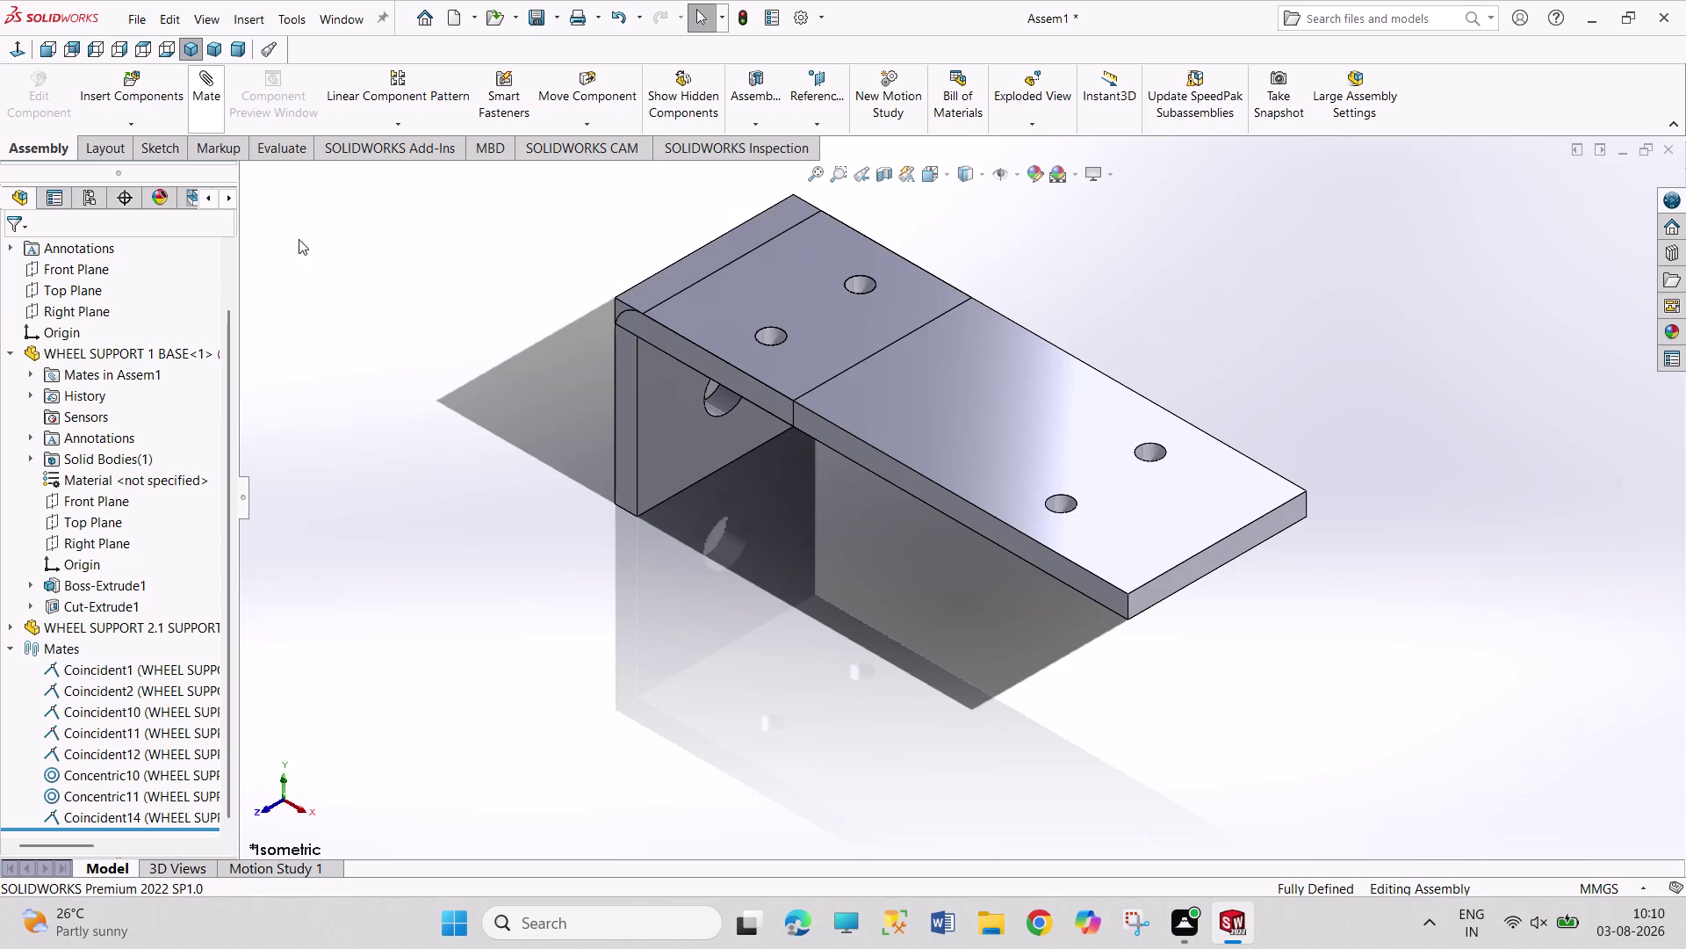
key(ctrl+z)
key(ctrl+z)
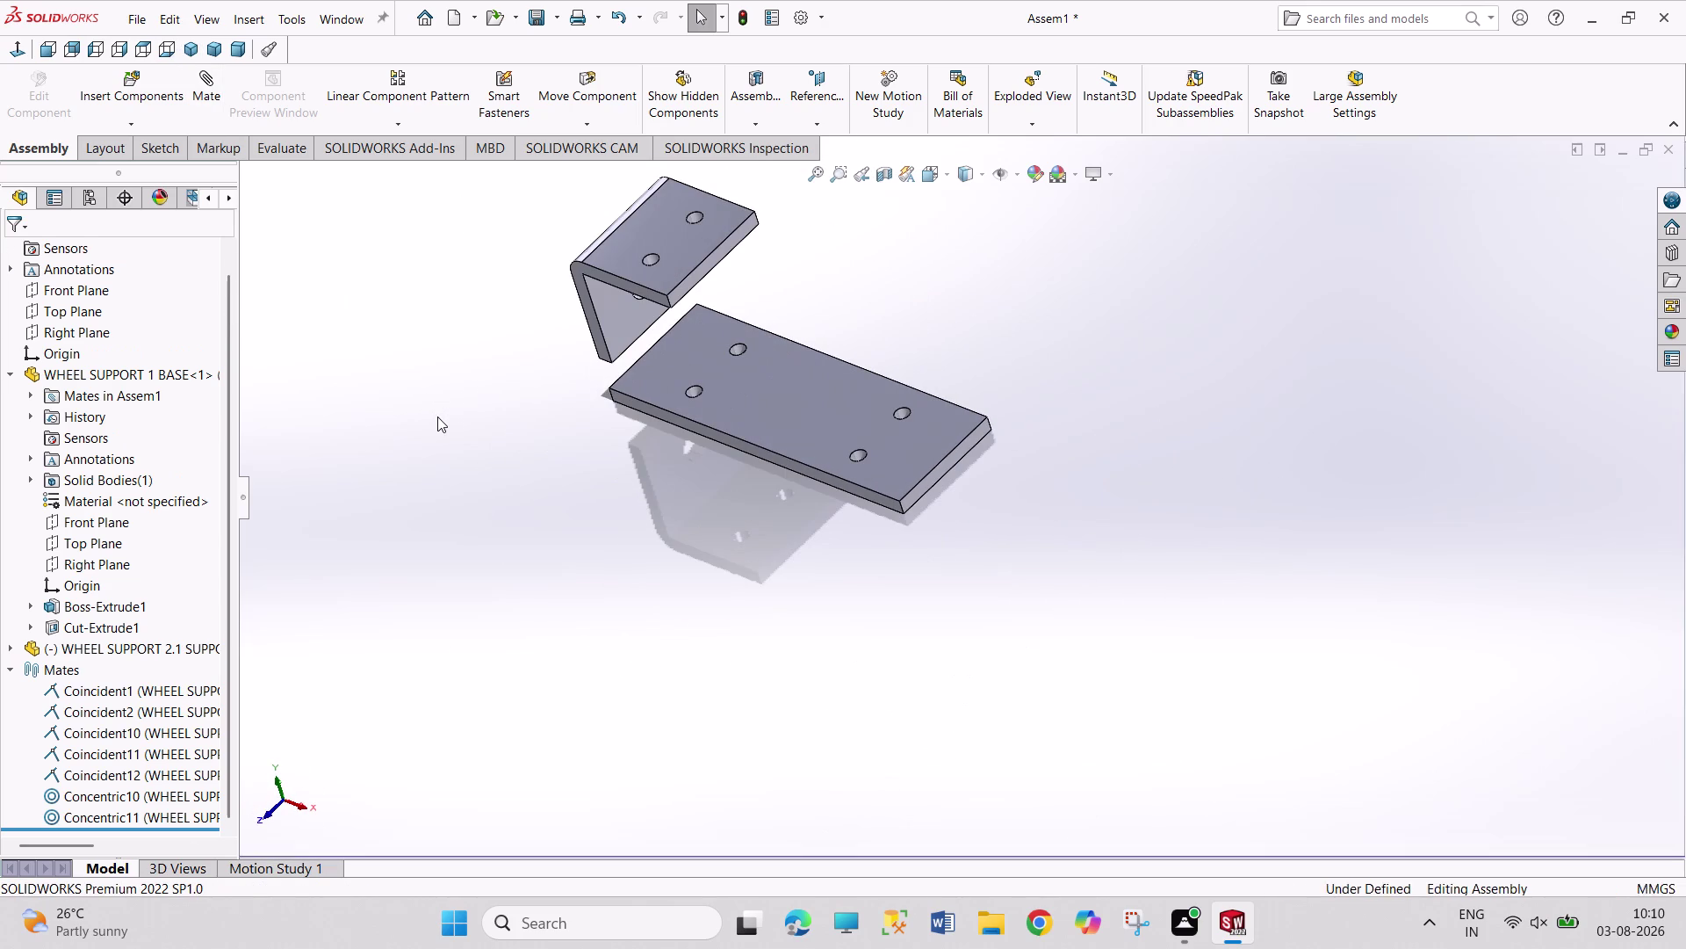
key(ctrl+z)
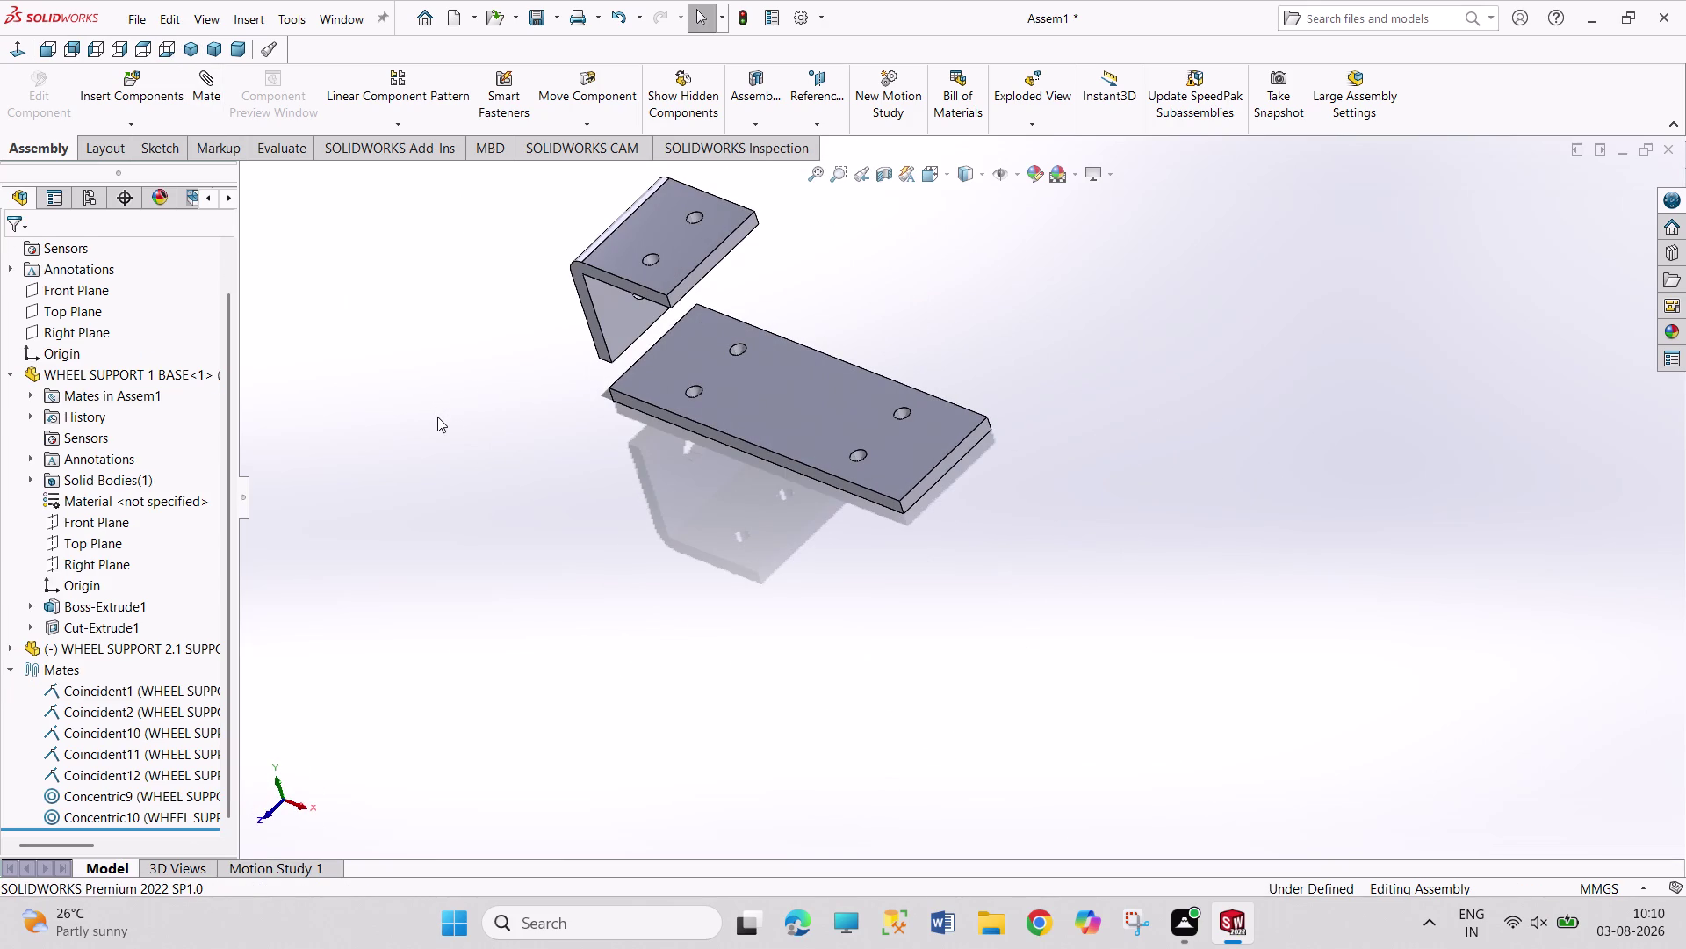
key(ctrl+z)
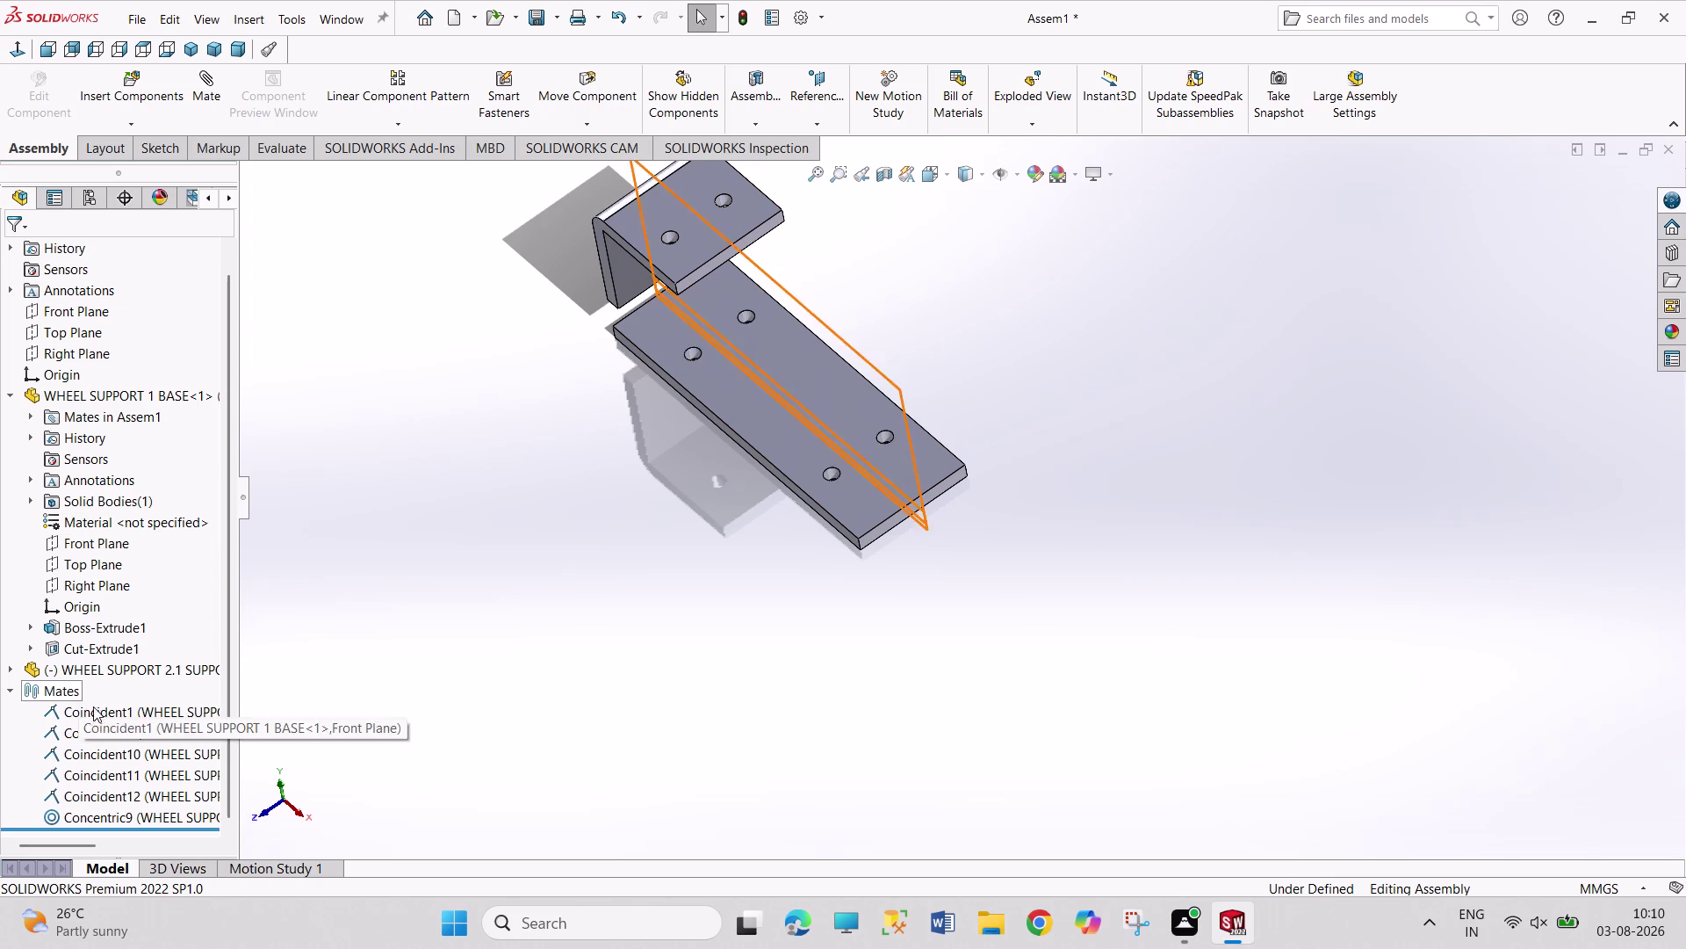
Select the bracket component in the tree and bring up Assem1's context menu.
click(93, 678)
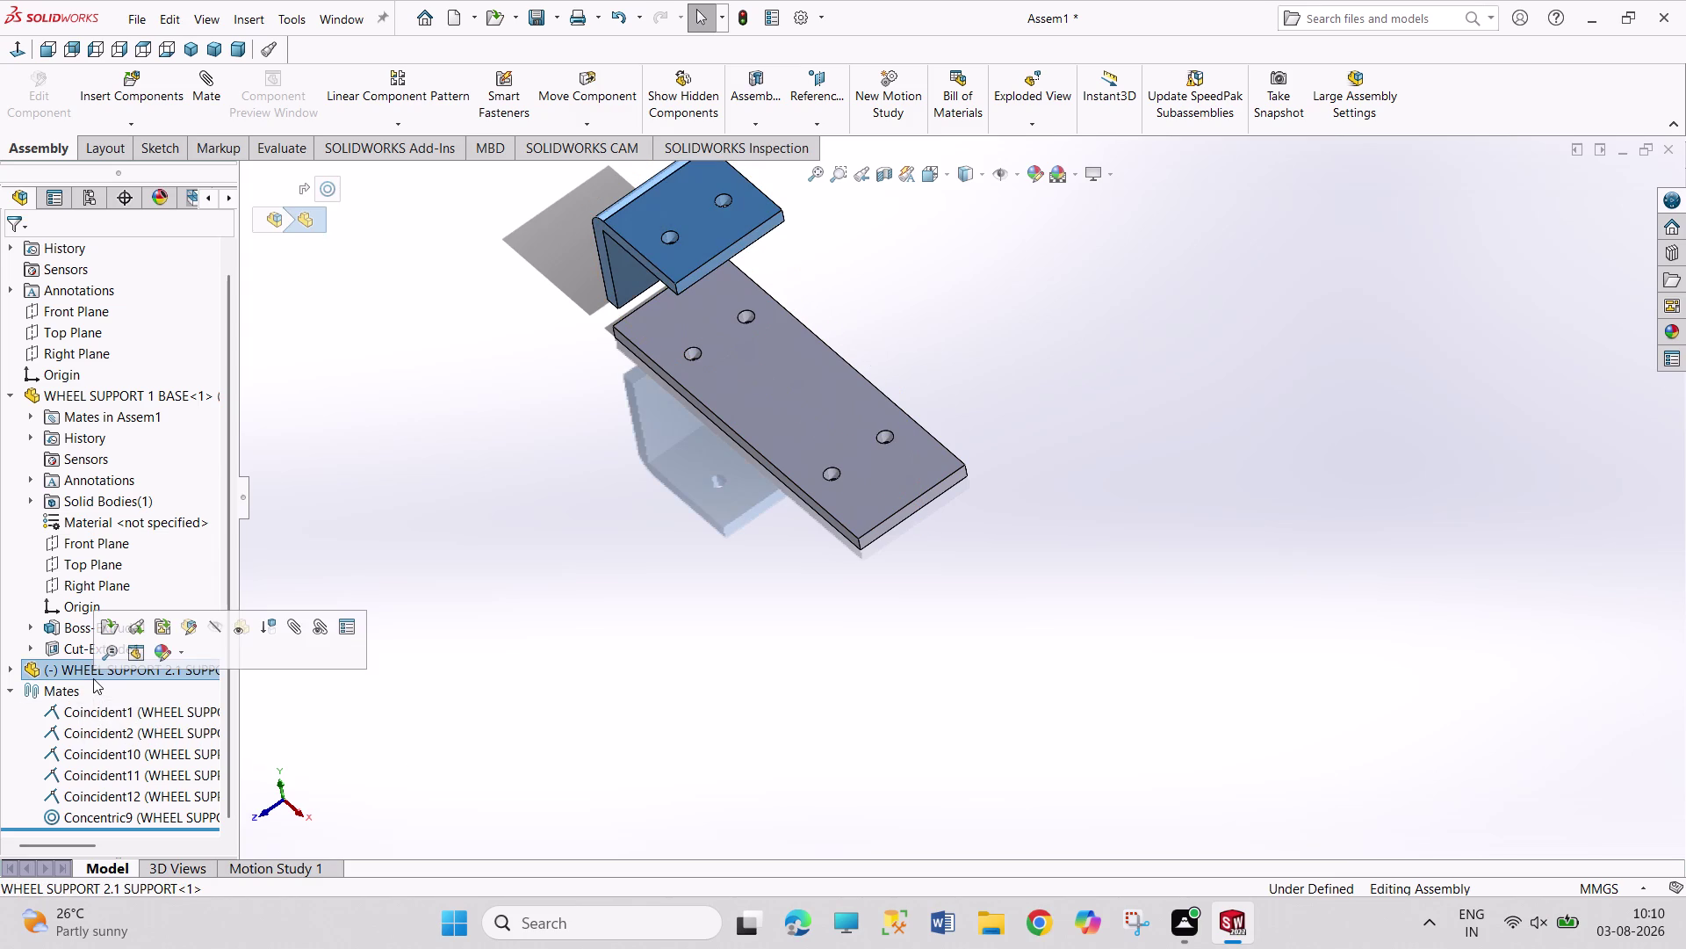
click(405, 664)
scroll(up, 3)
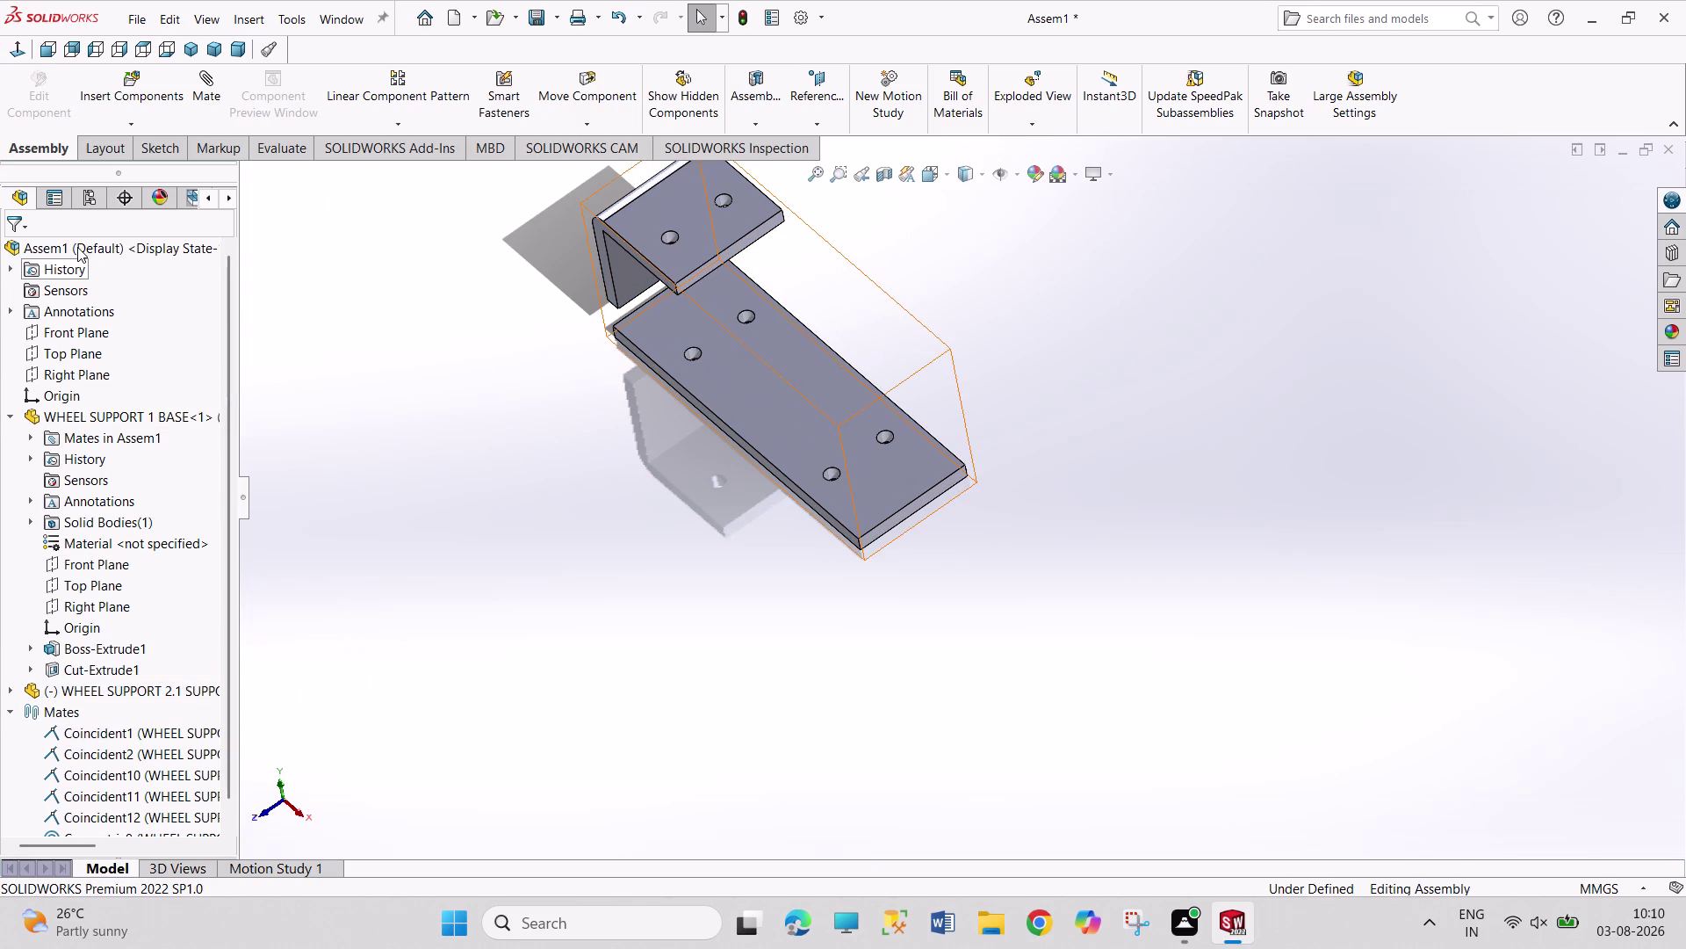
right_click(77, 246)
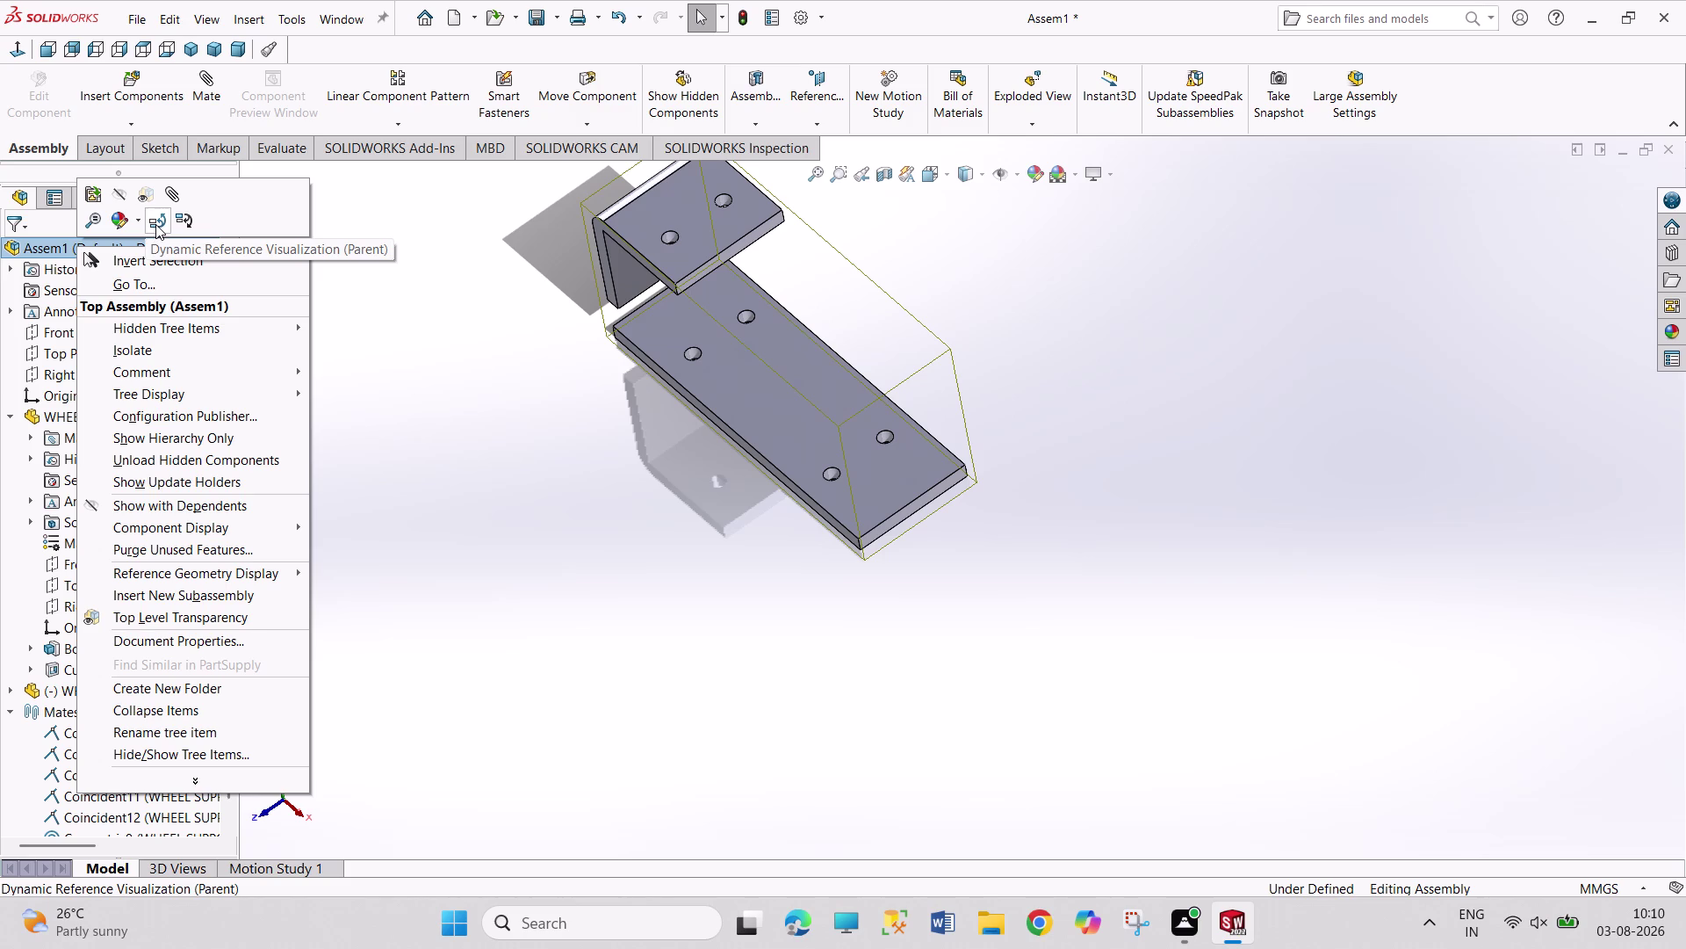
Enable Dynamic Reference Visualization (Parent) and select the bracket, base plate and Assem1.
click(156, 224)
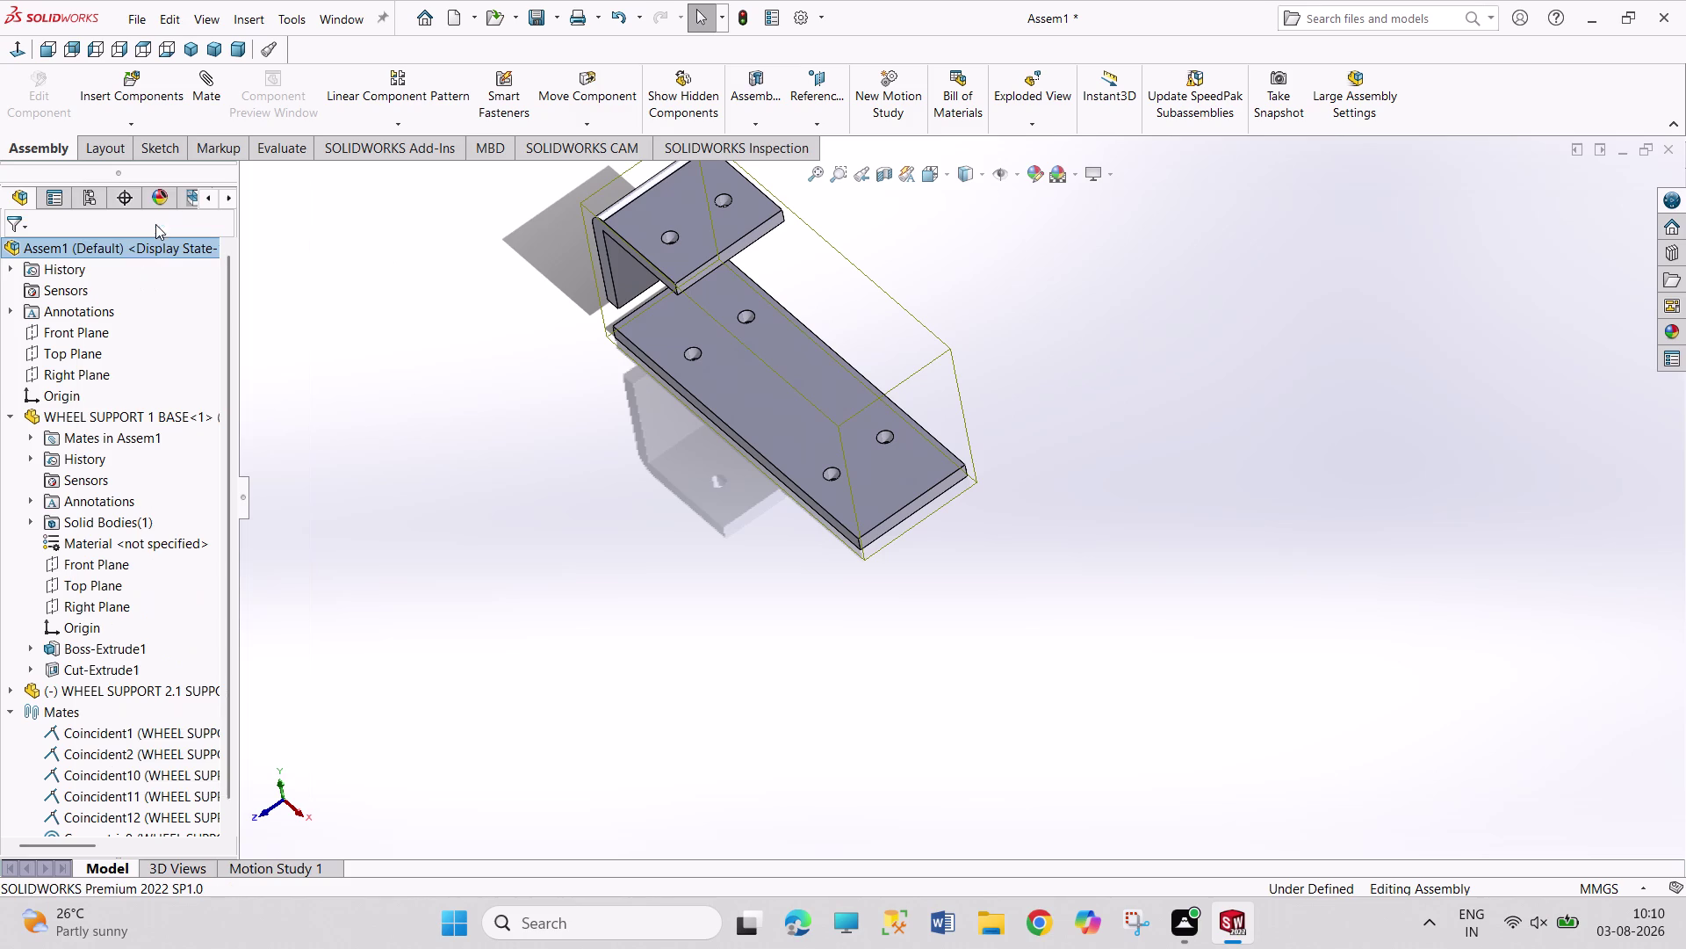
click(94, 690)
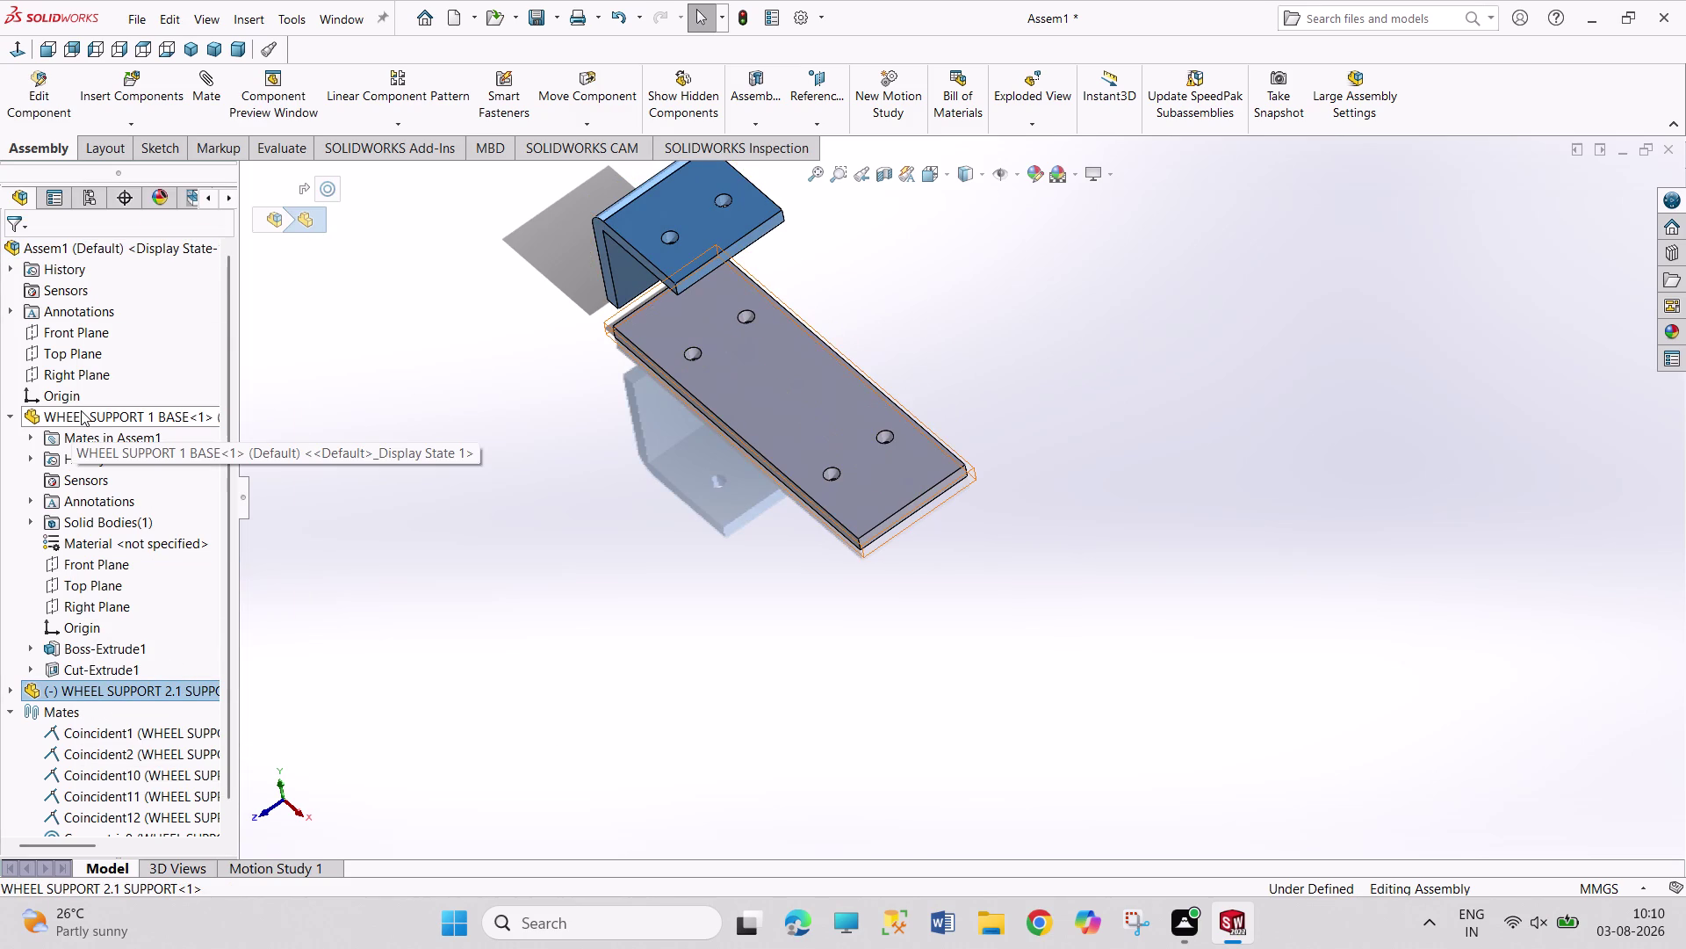
click(80, 411)
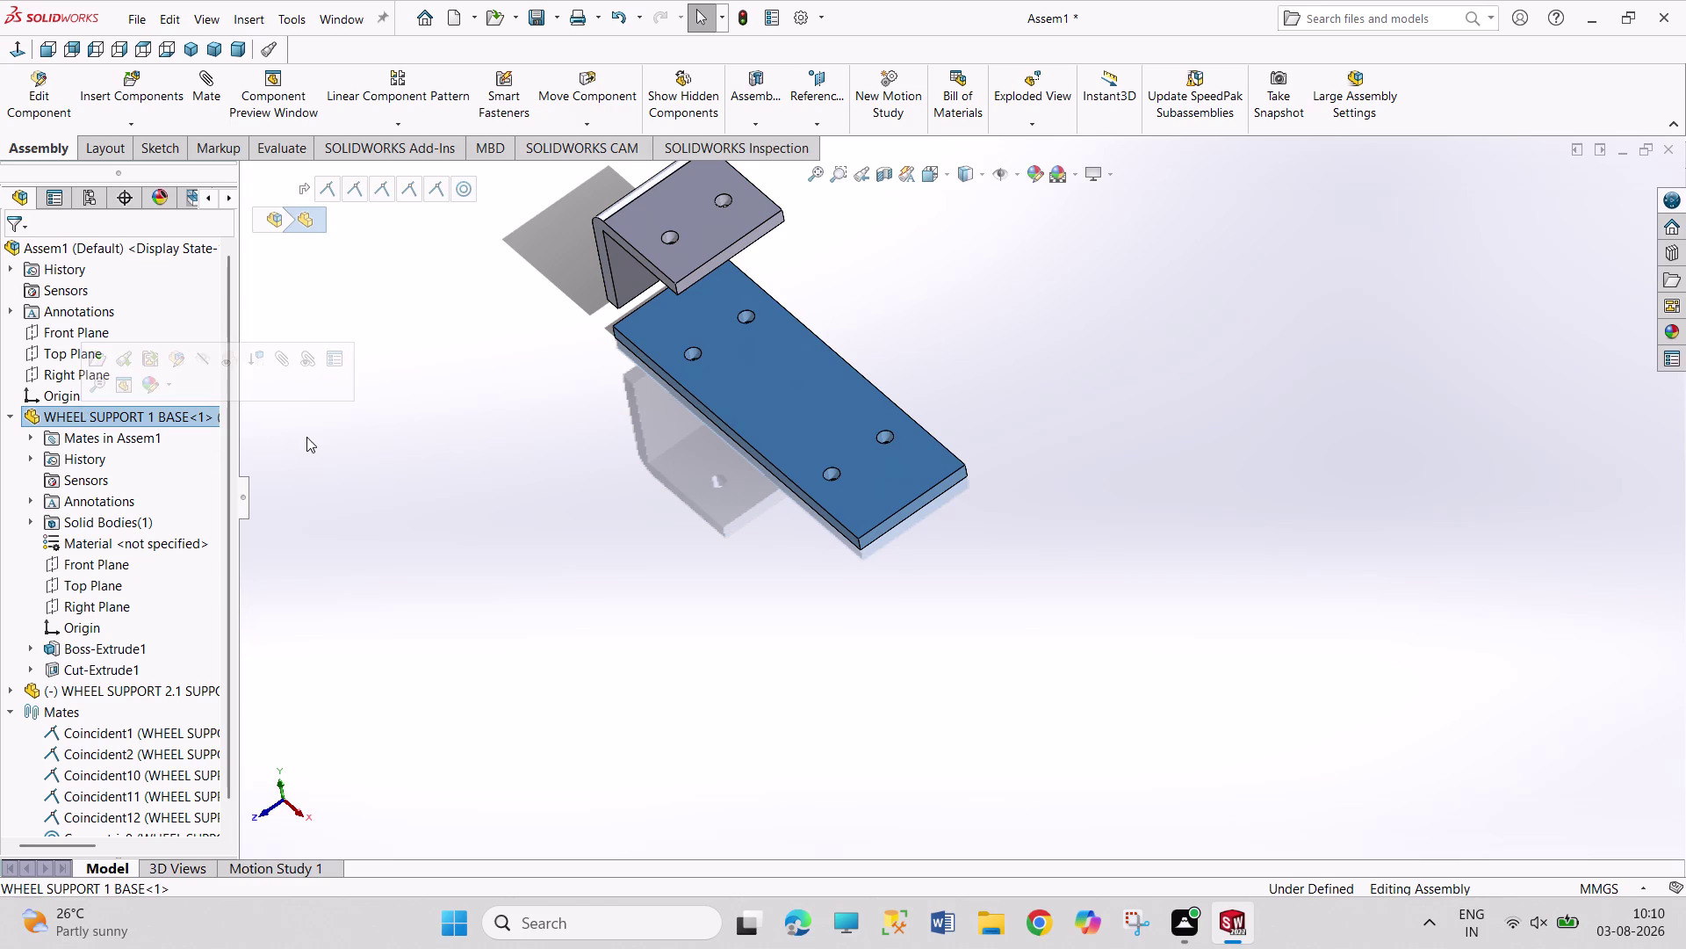
click(306, 436)
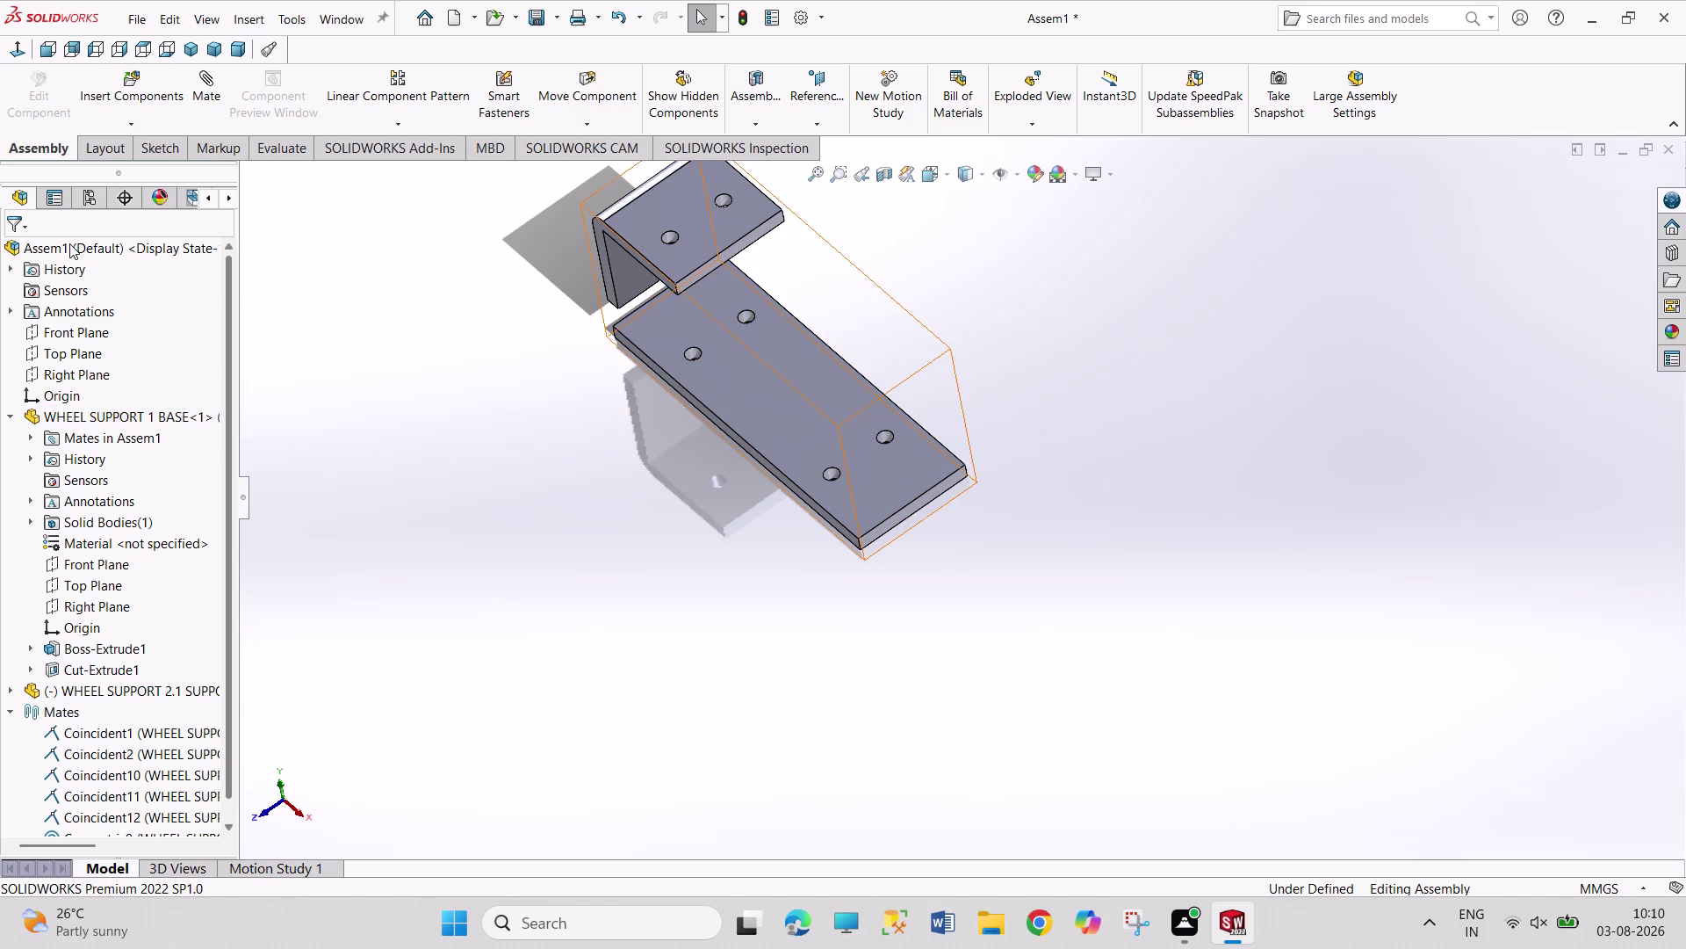
Enable Dynamic Reference Visualization (Child) and select the bracket to trace its mate references.
right_click(70, 246)
click(171, 224)
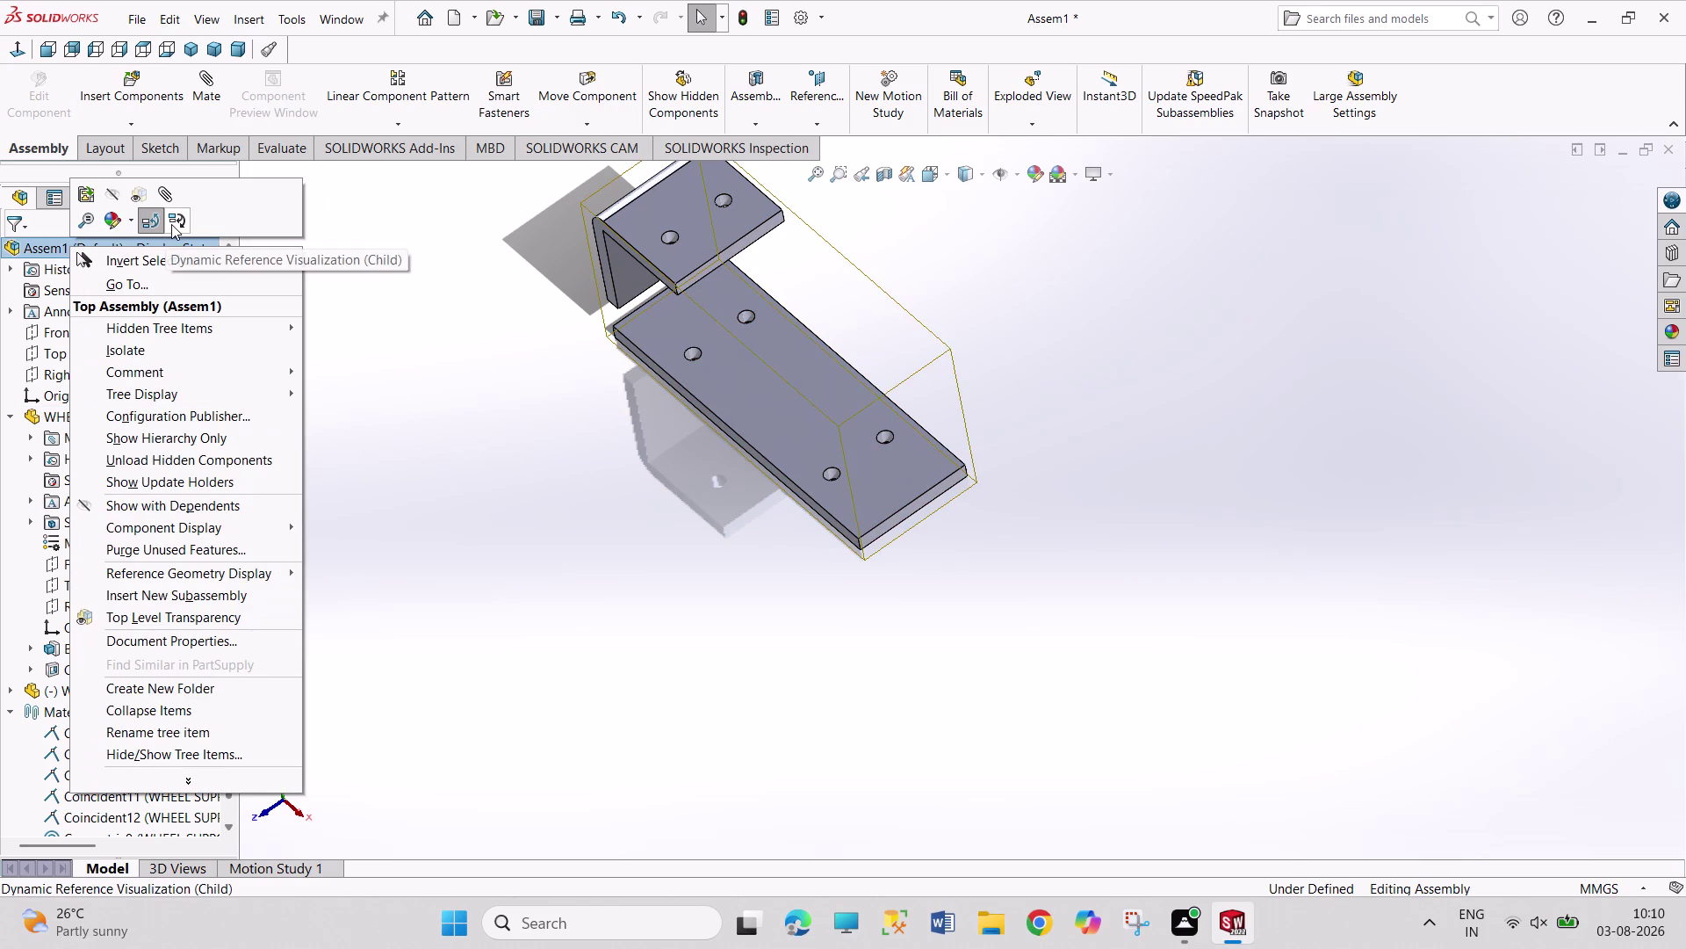
click(326, 327)
click(153, 692)
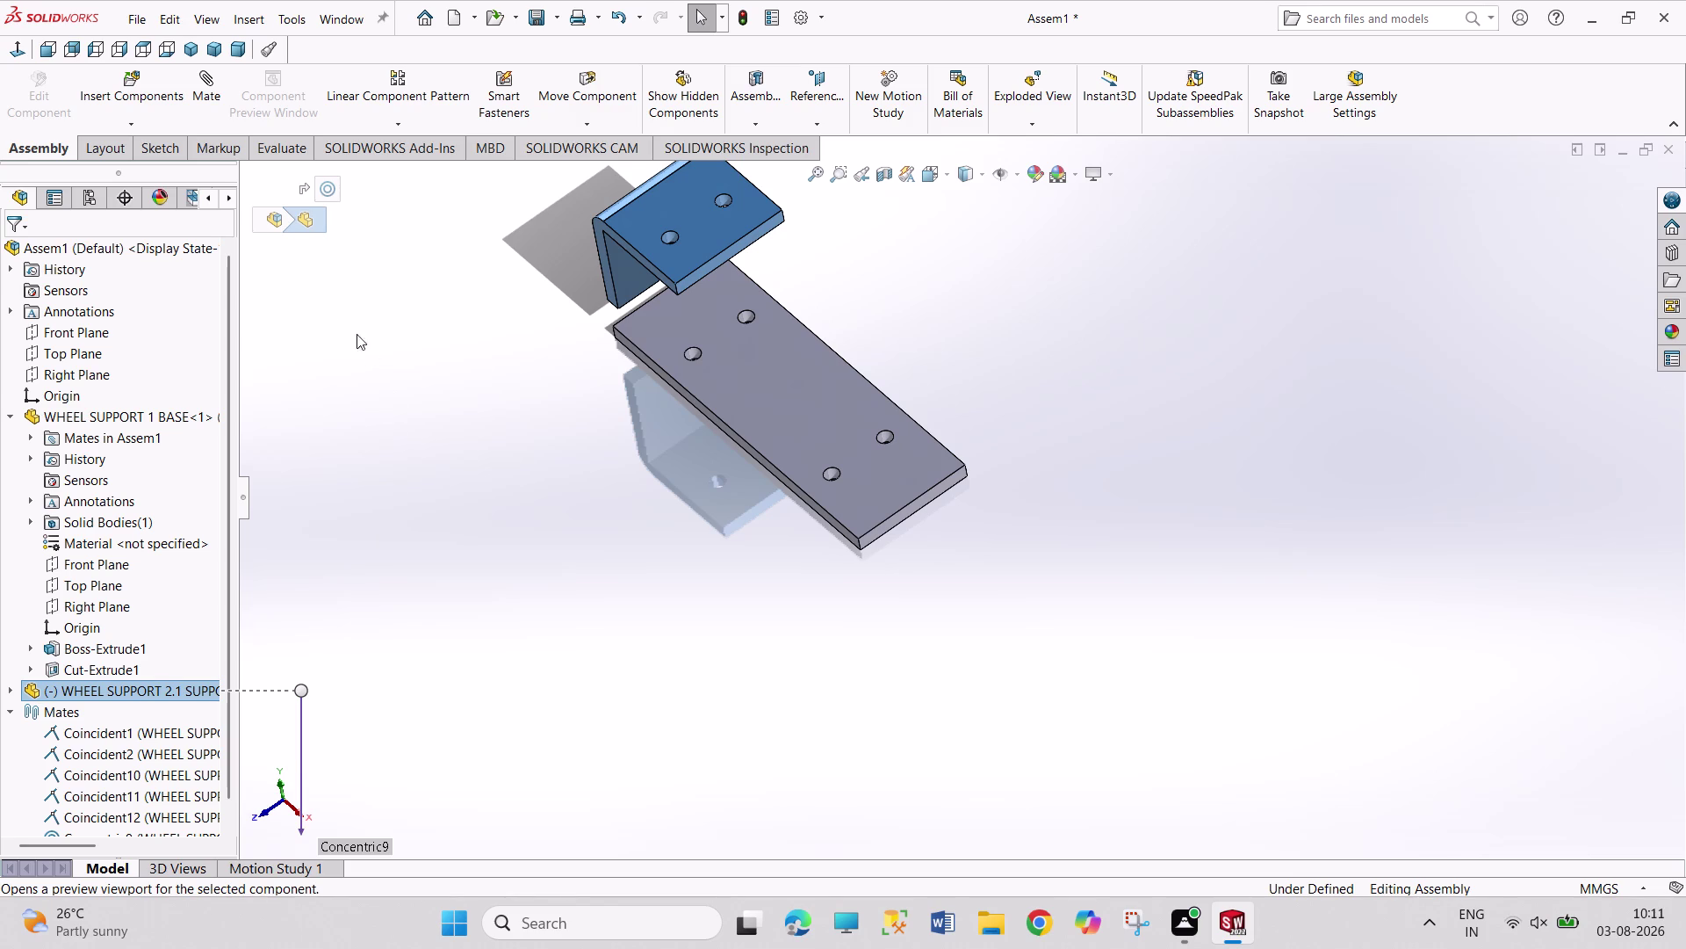
Show Assem1's configurations list, which contains only the Default configuration.
right_click(69, 250)
click(147, 235)
right_click(104, 246)
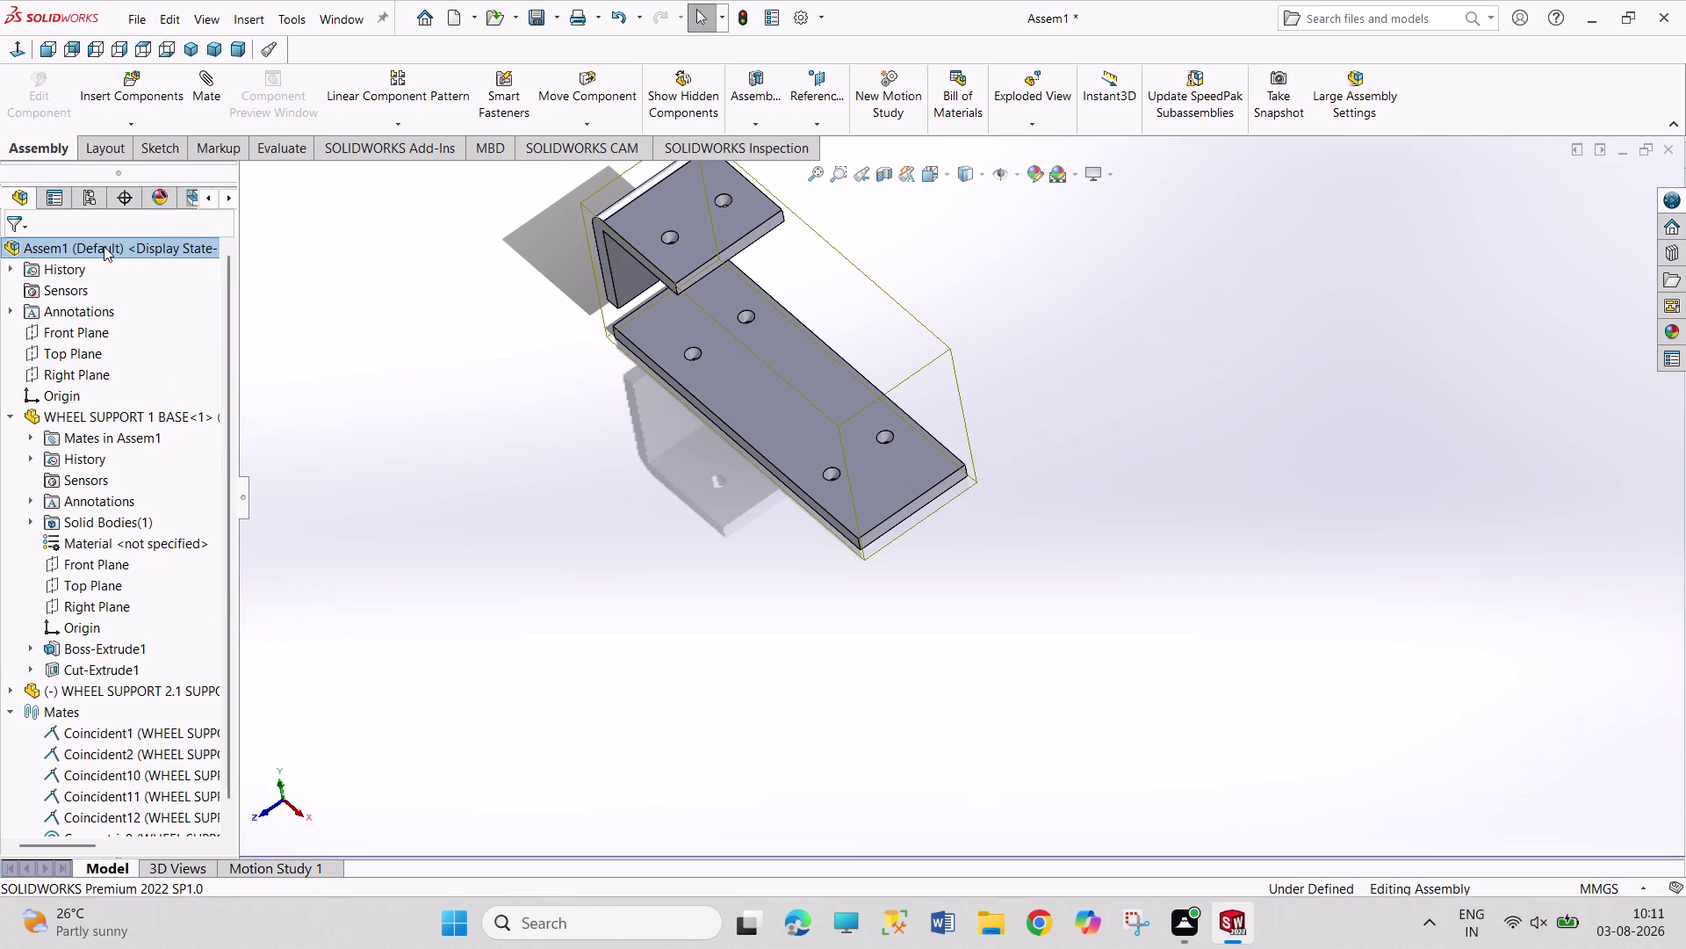
click(208, 217)
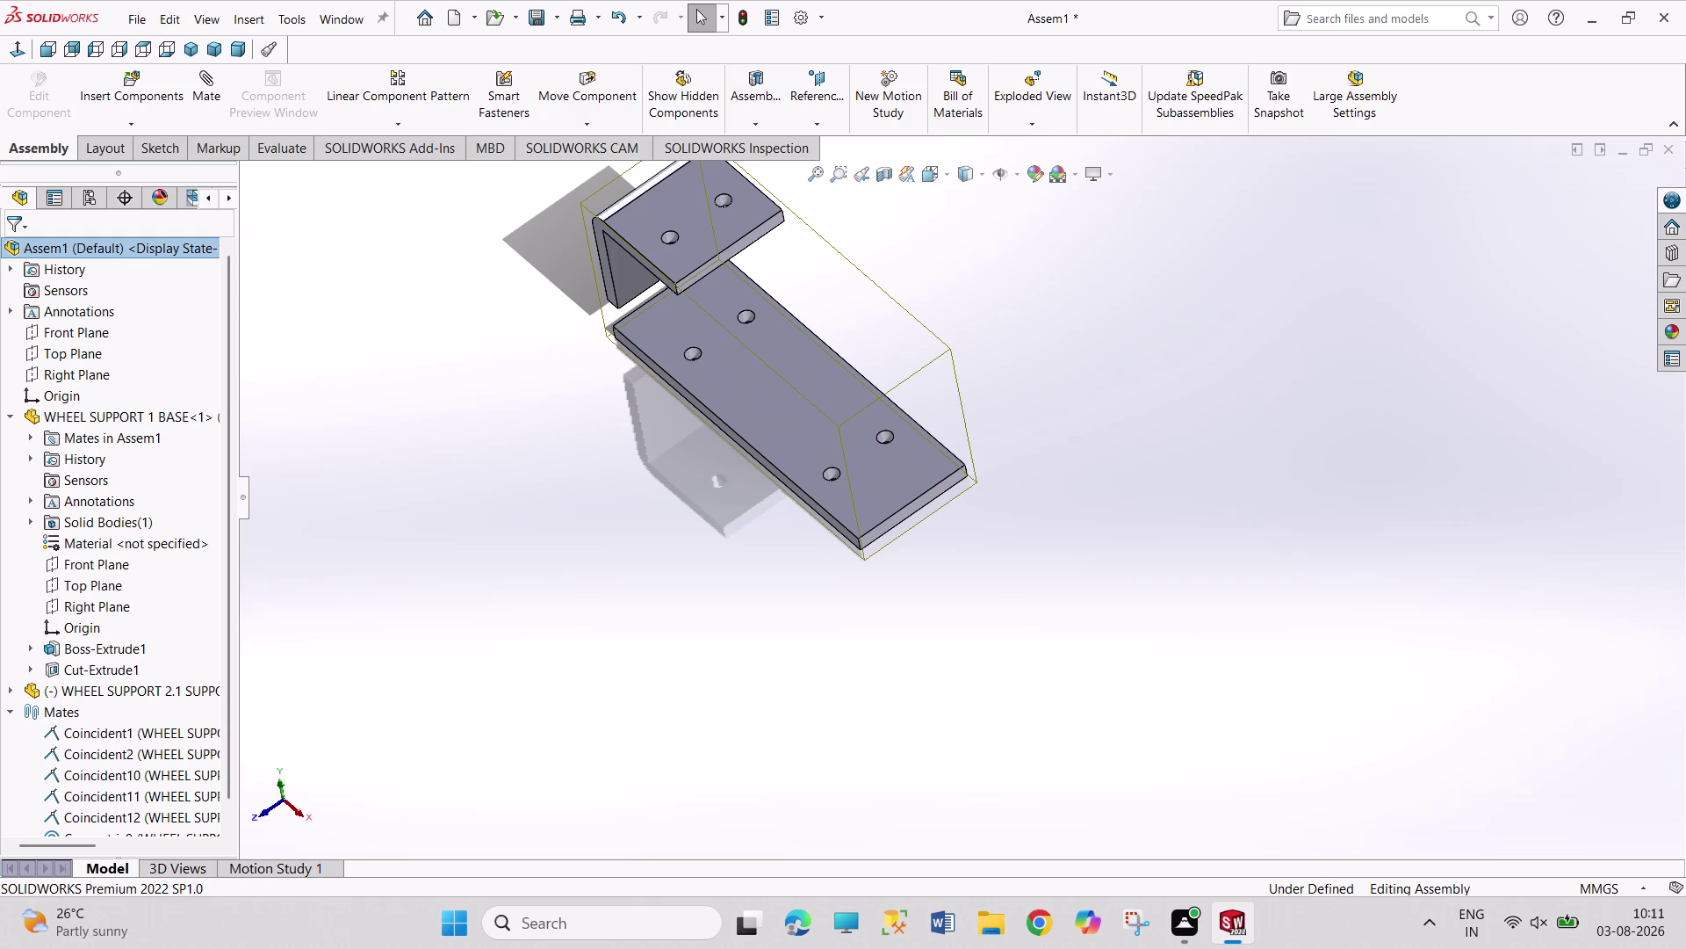
click(96, 202)
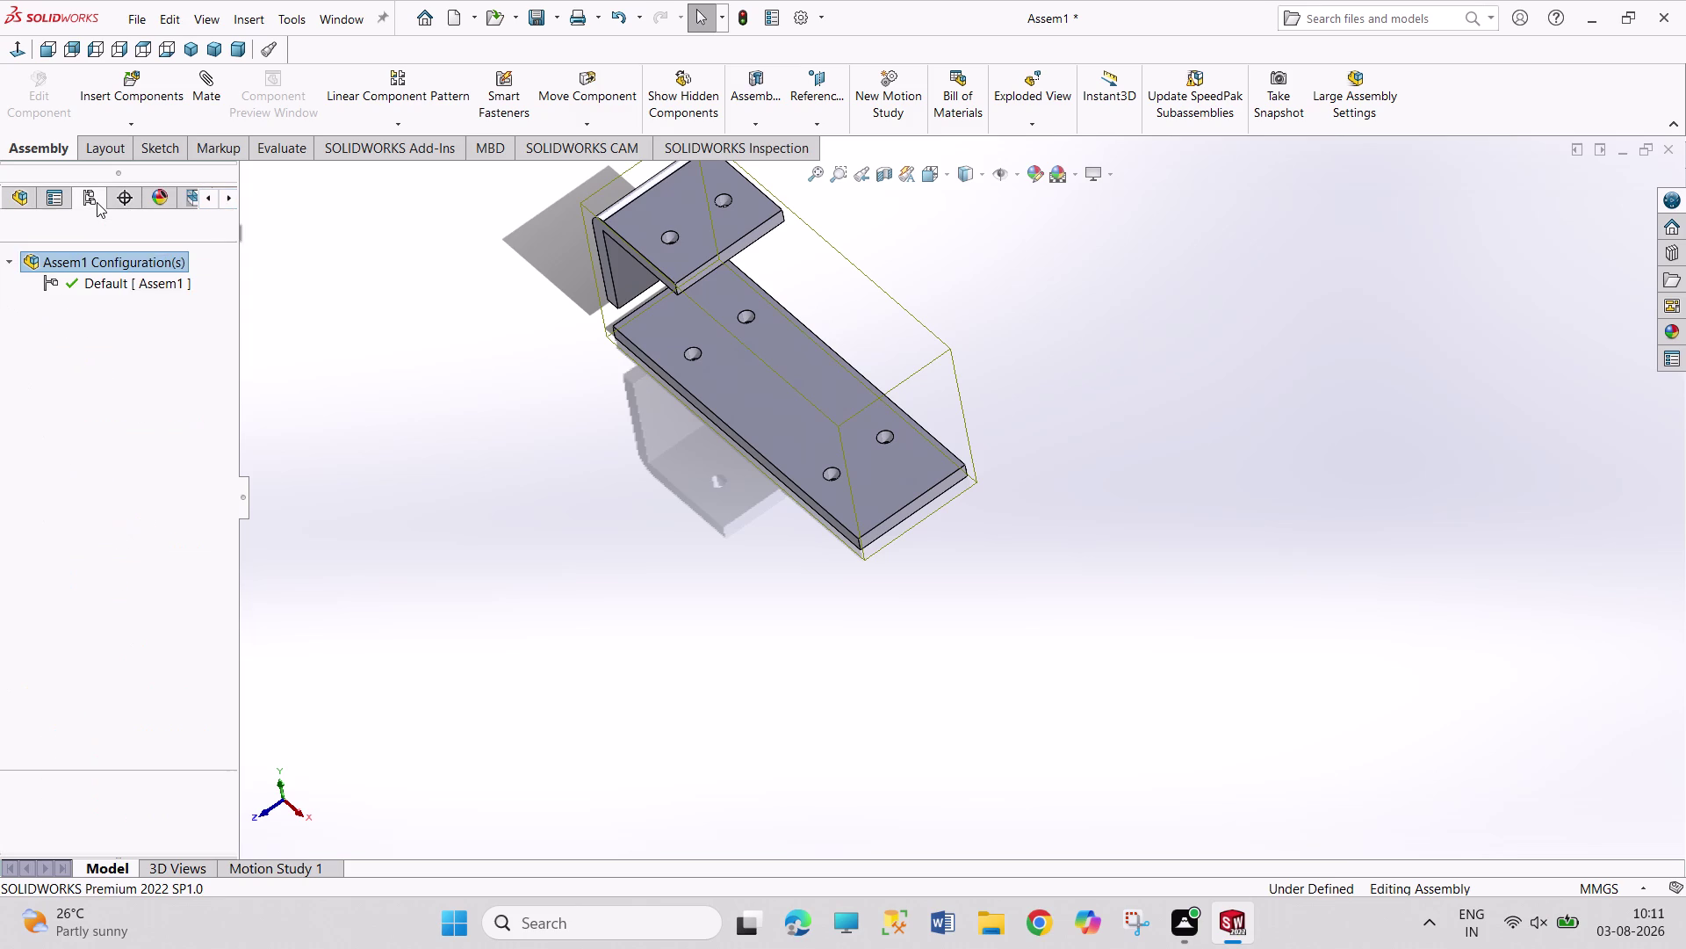
Browse the side panel views, then return to the design tree listing the plate's features and mates.
click(59, 203)
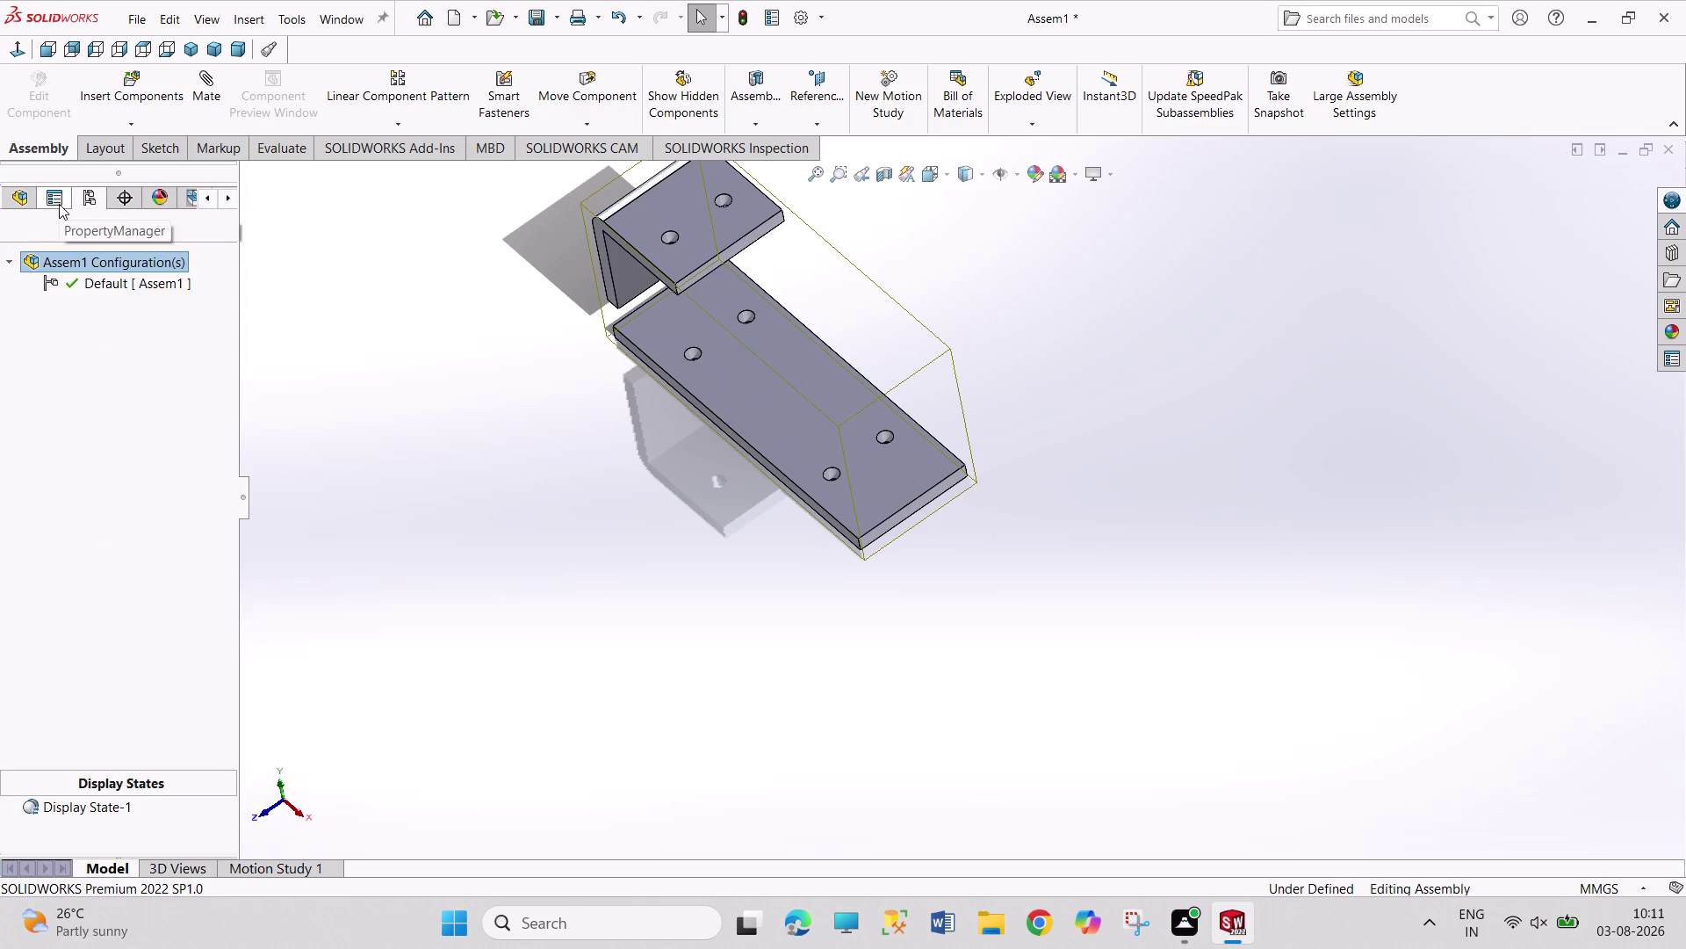
triple_click(226, 189)
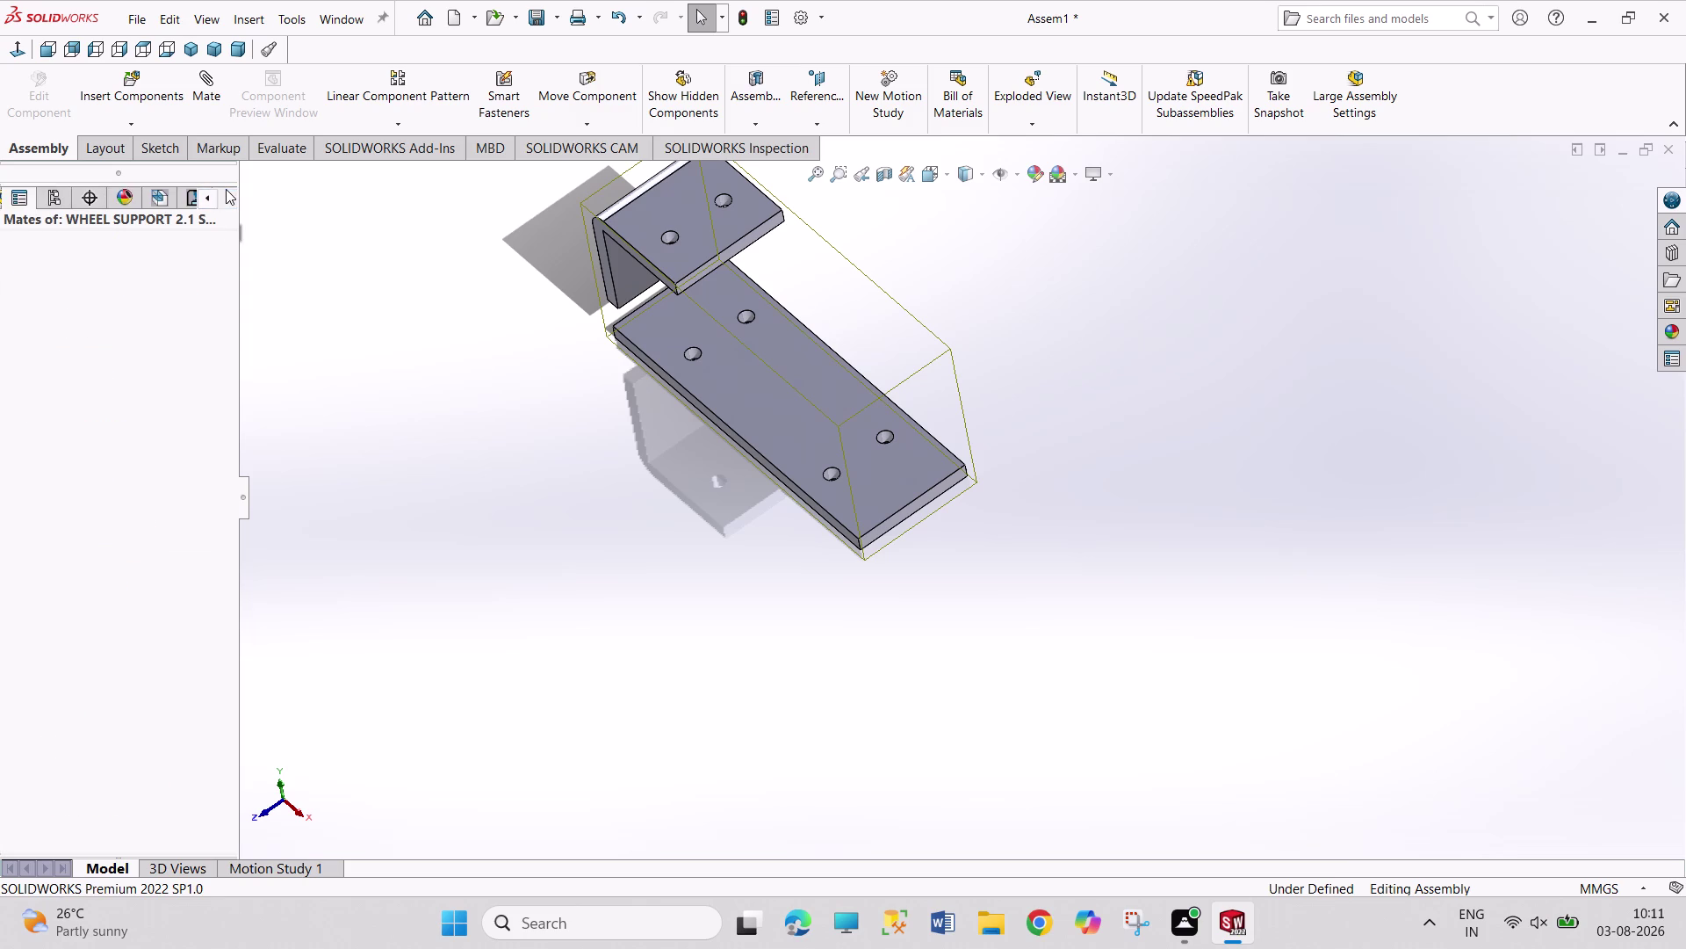
triple_click(226, 190)
click(226, 190)
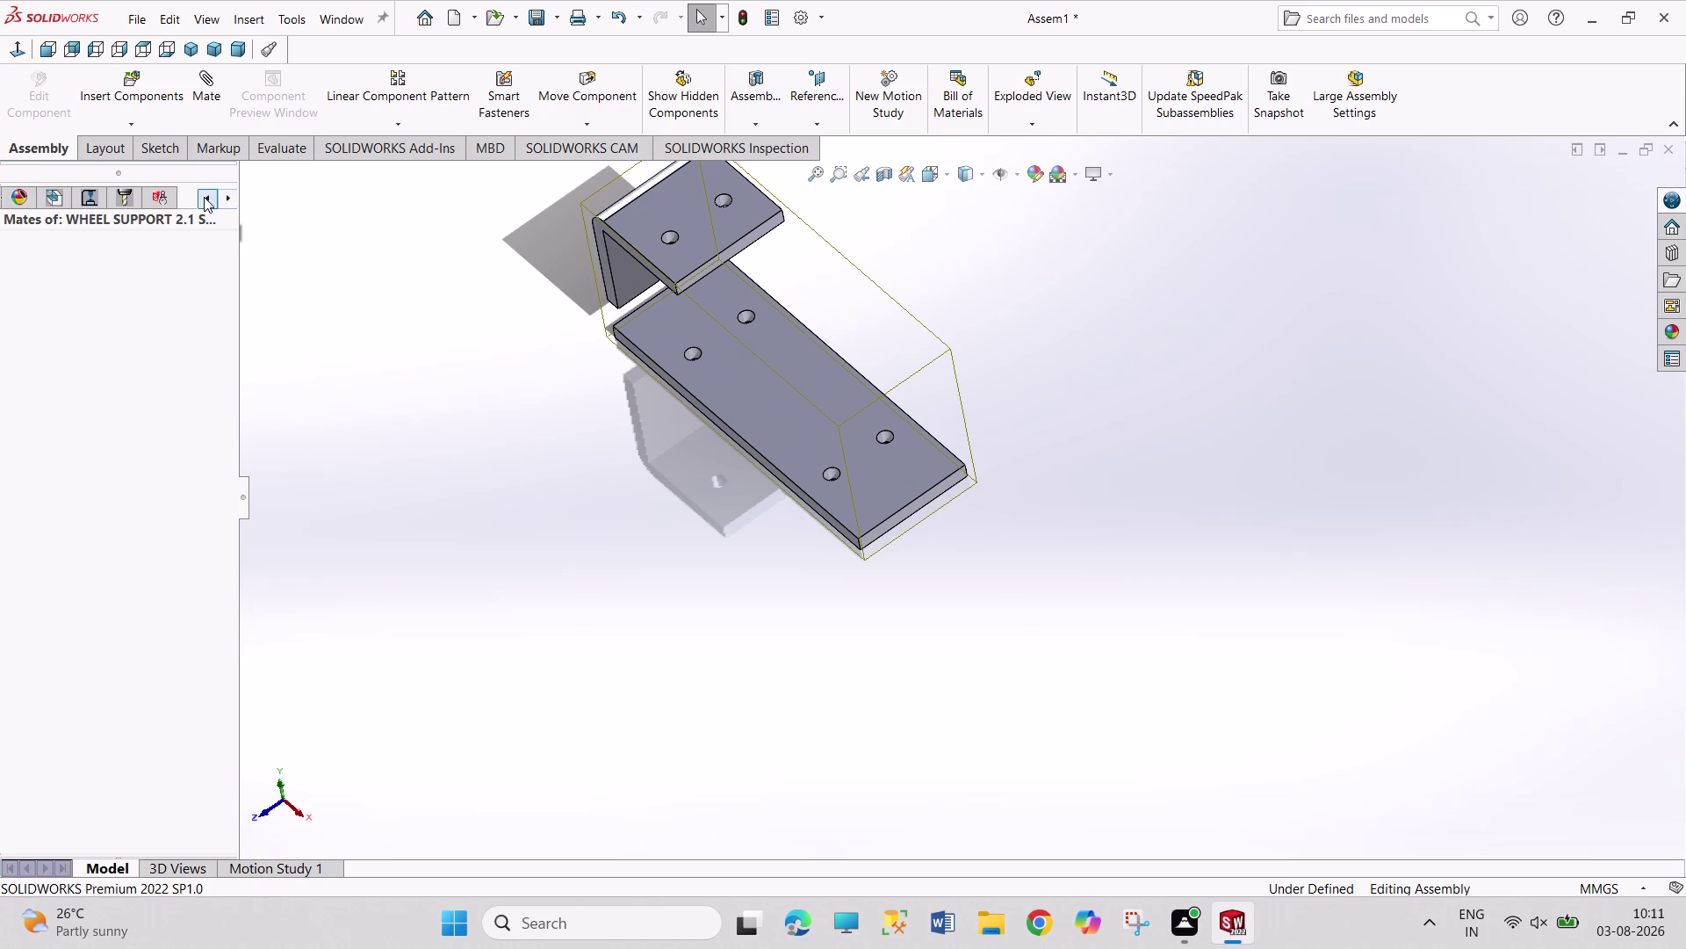
click(204, 197)
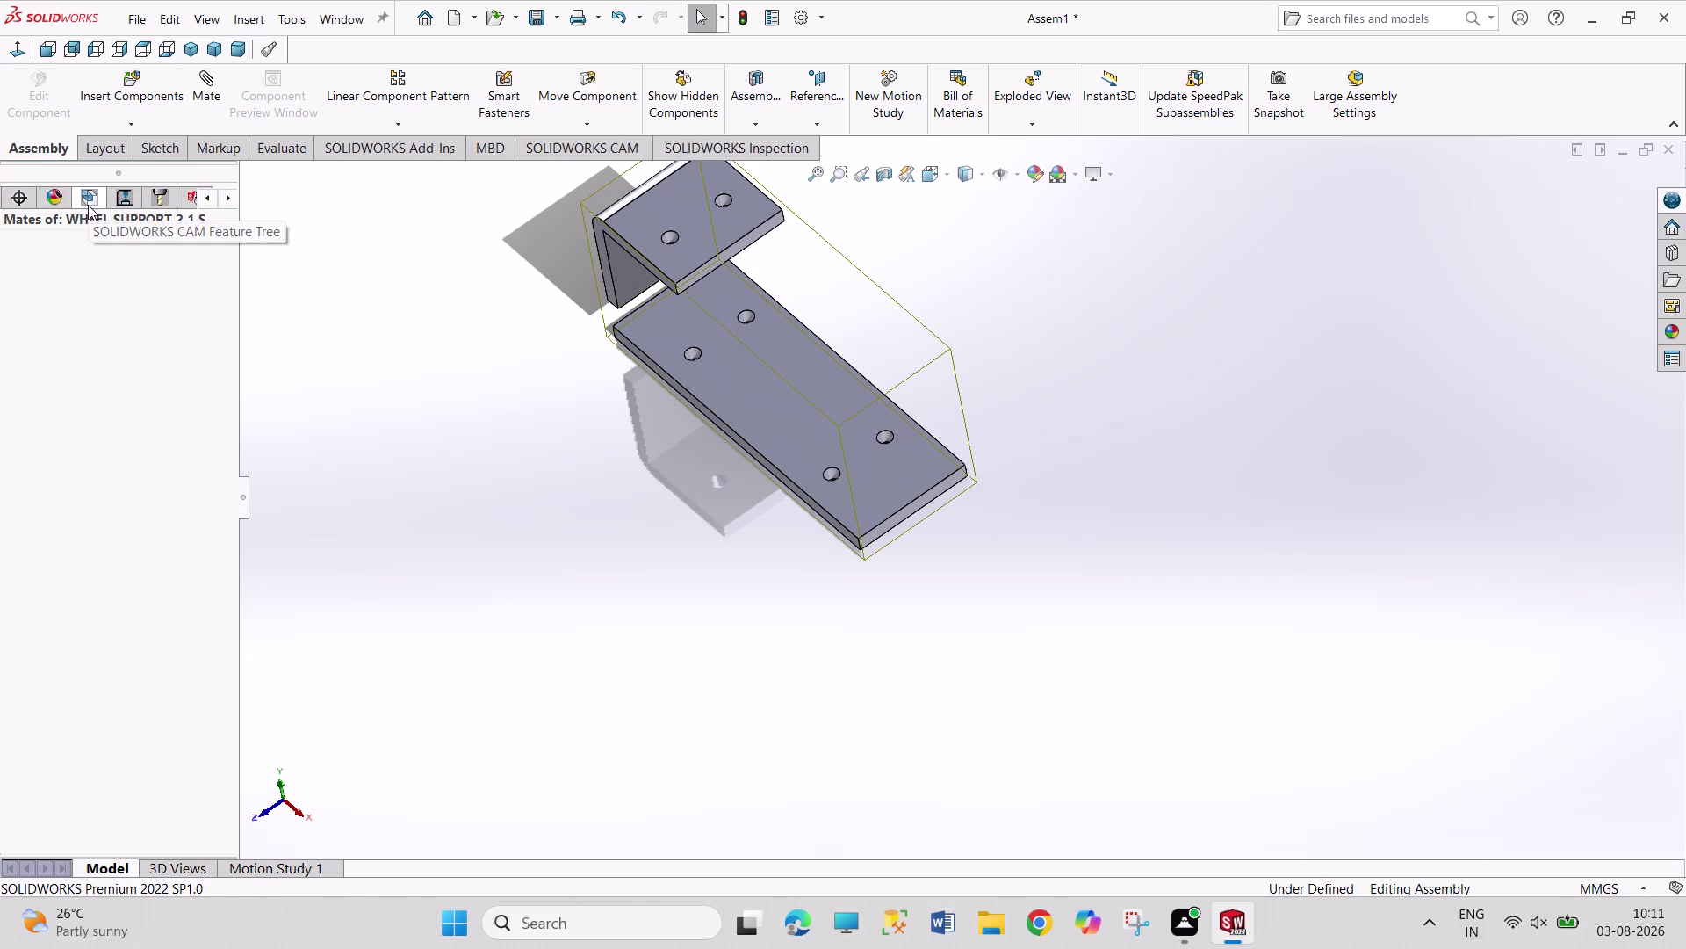
click(203, 208)
click(203, 208)
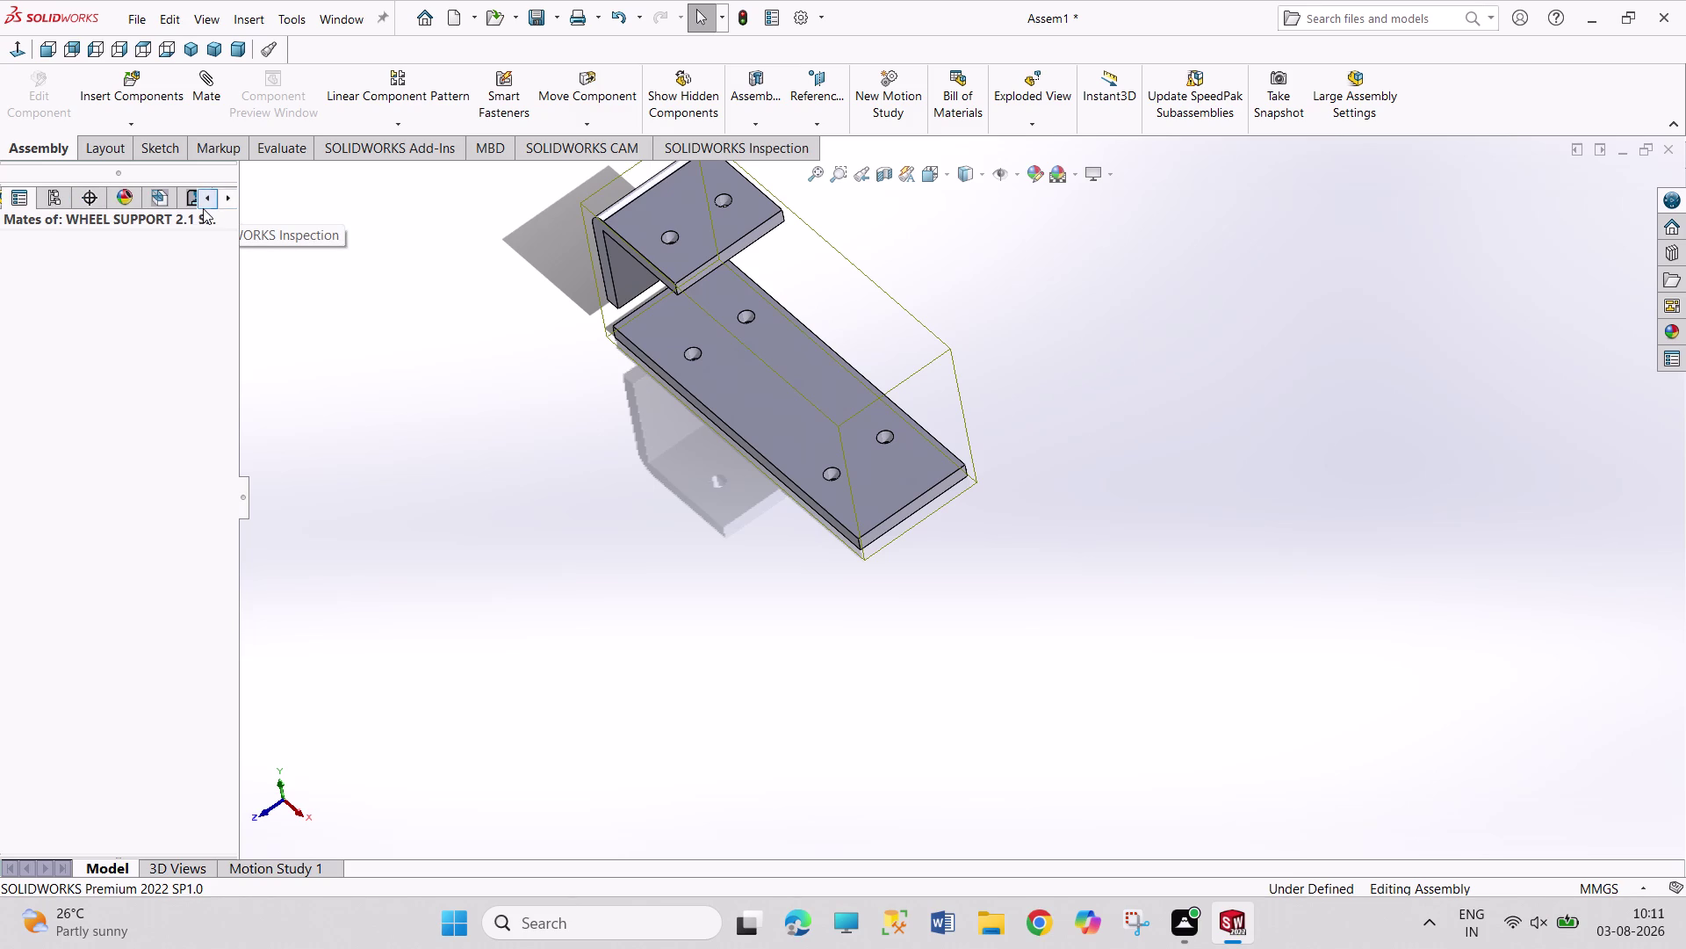
click(100, 200)
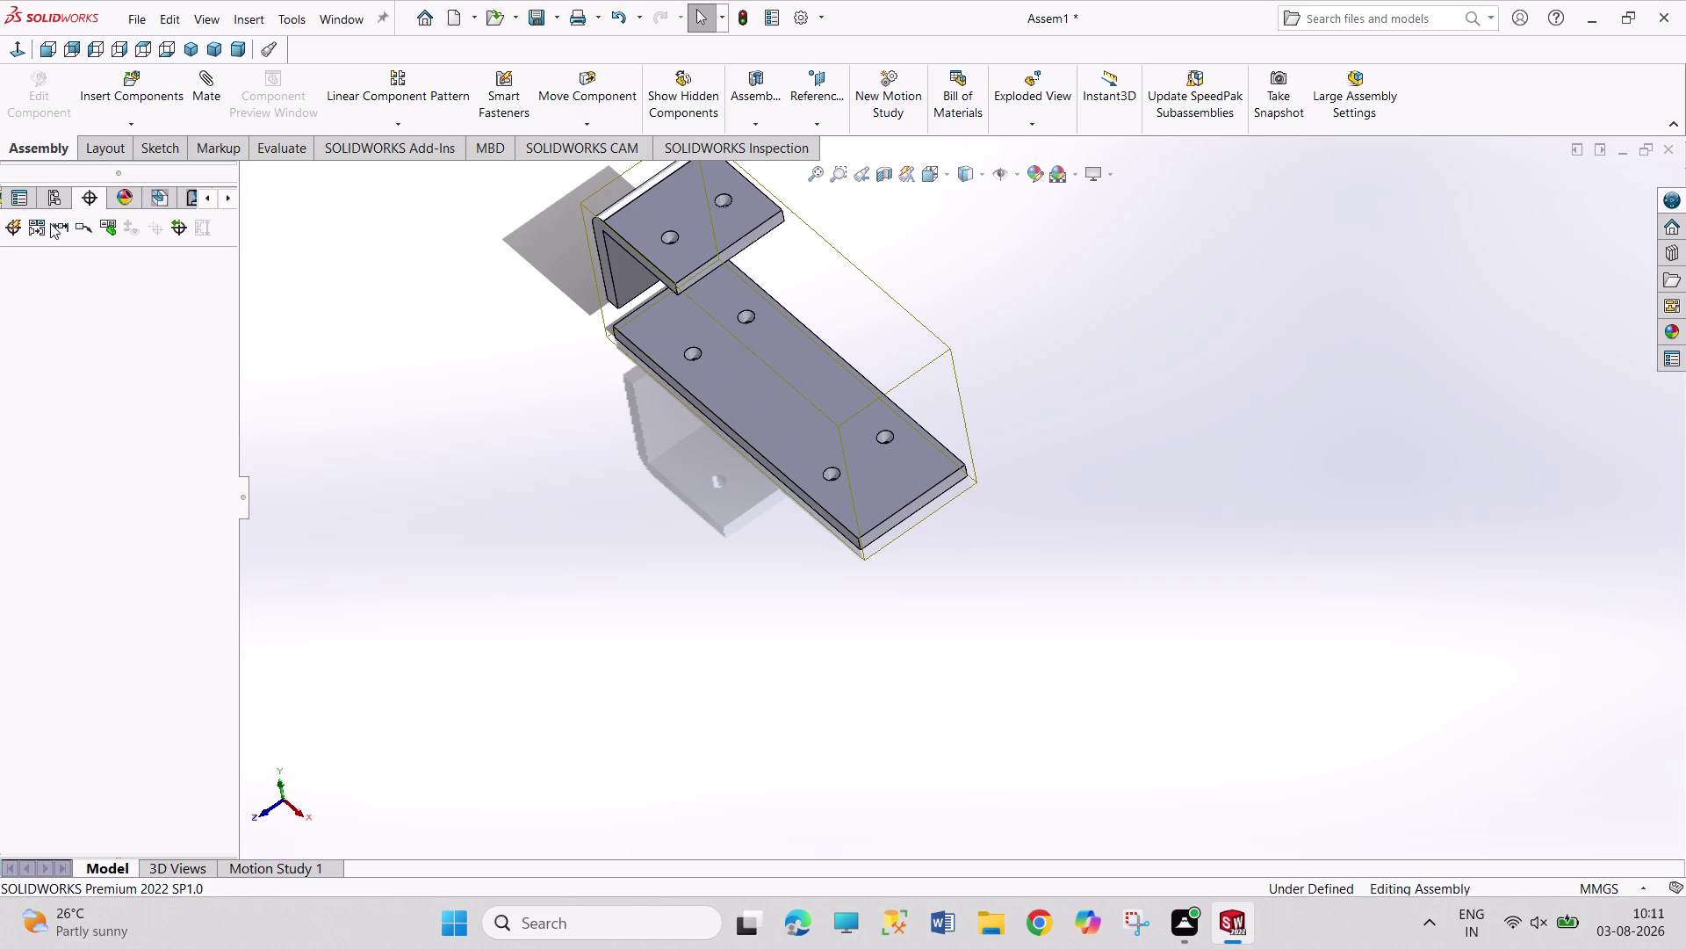
triple_click(205, 193)
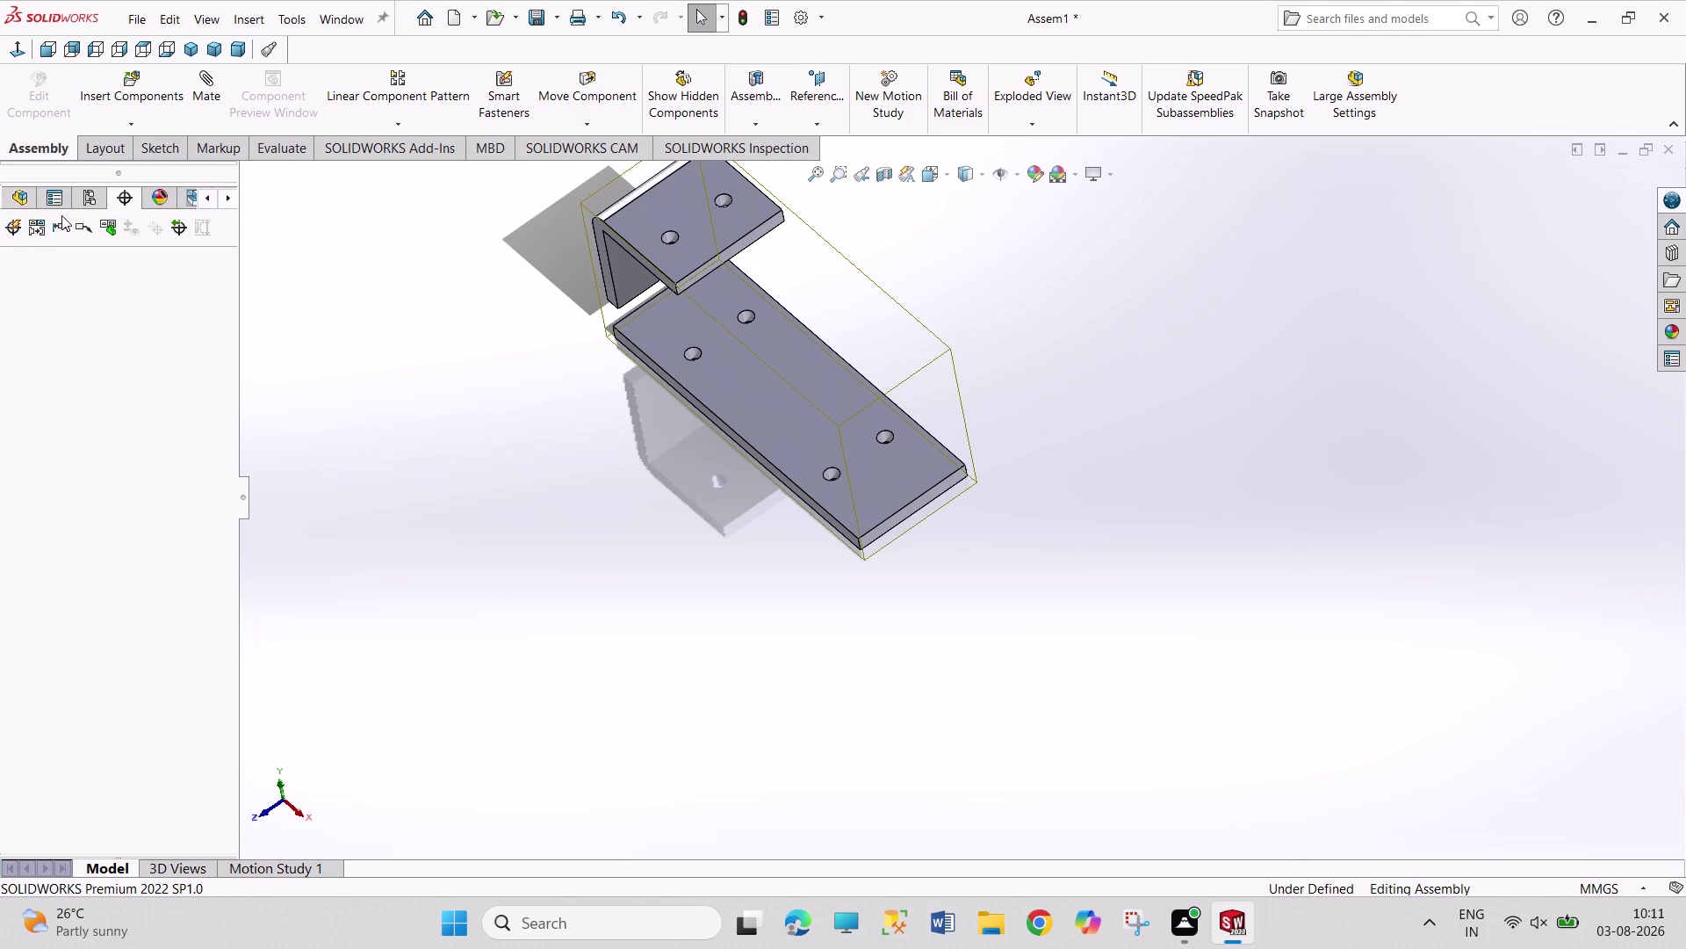
click(8, 203)
click(283, 369)
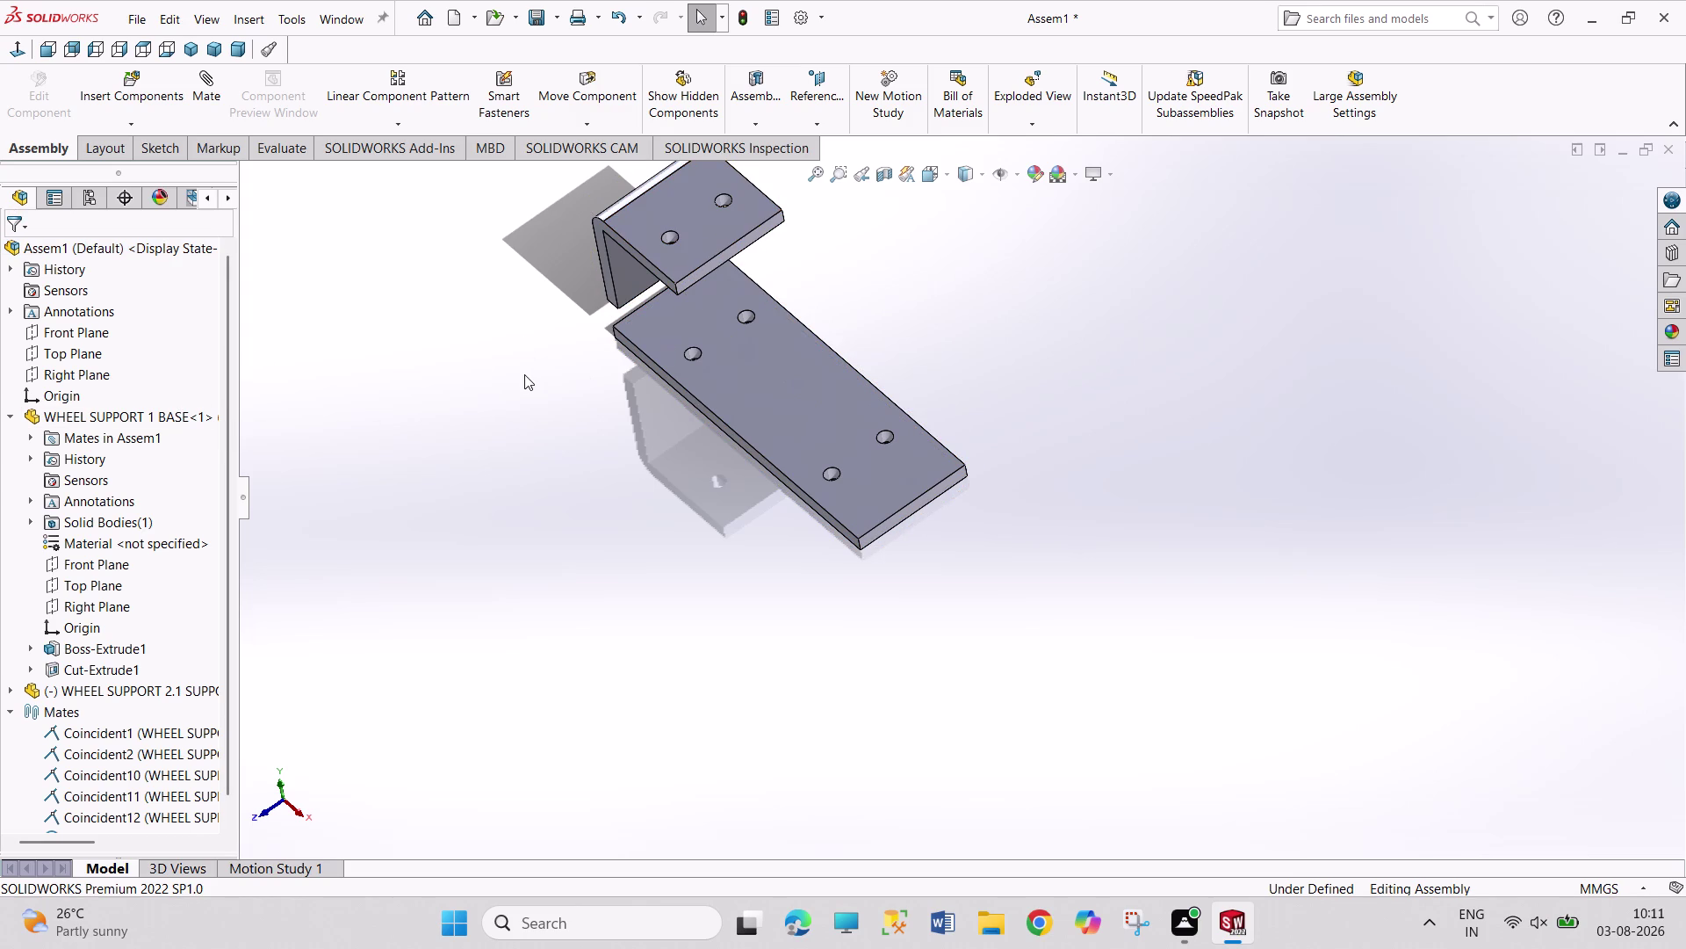
Freely rotate the WHEEL SUPPORT 2.1 SUPPORT bracket and orbit to see its underside.
scroll(up, 3)
scroll(down, 3)
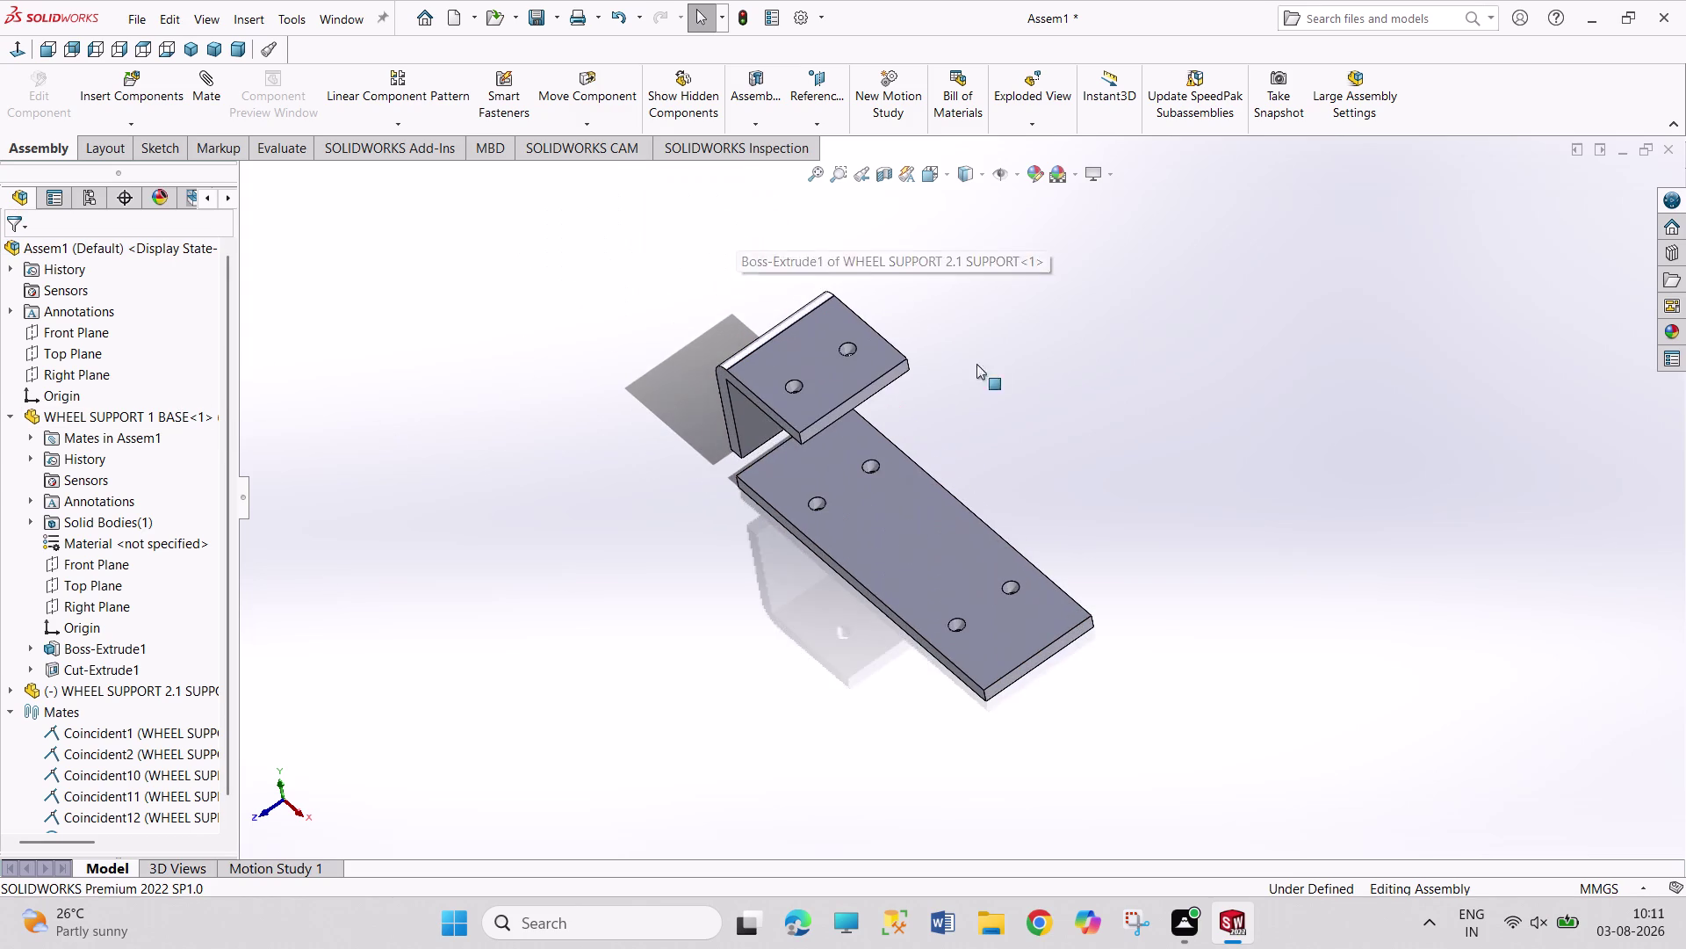
scroll(down, 3)
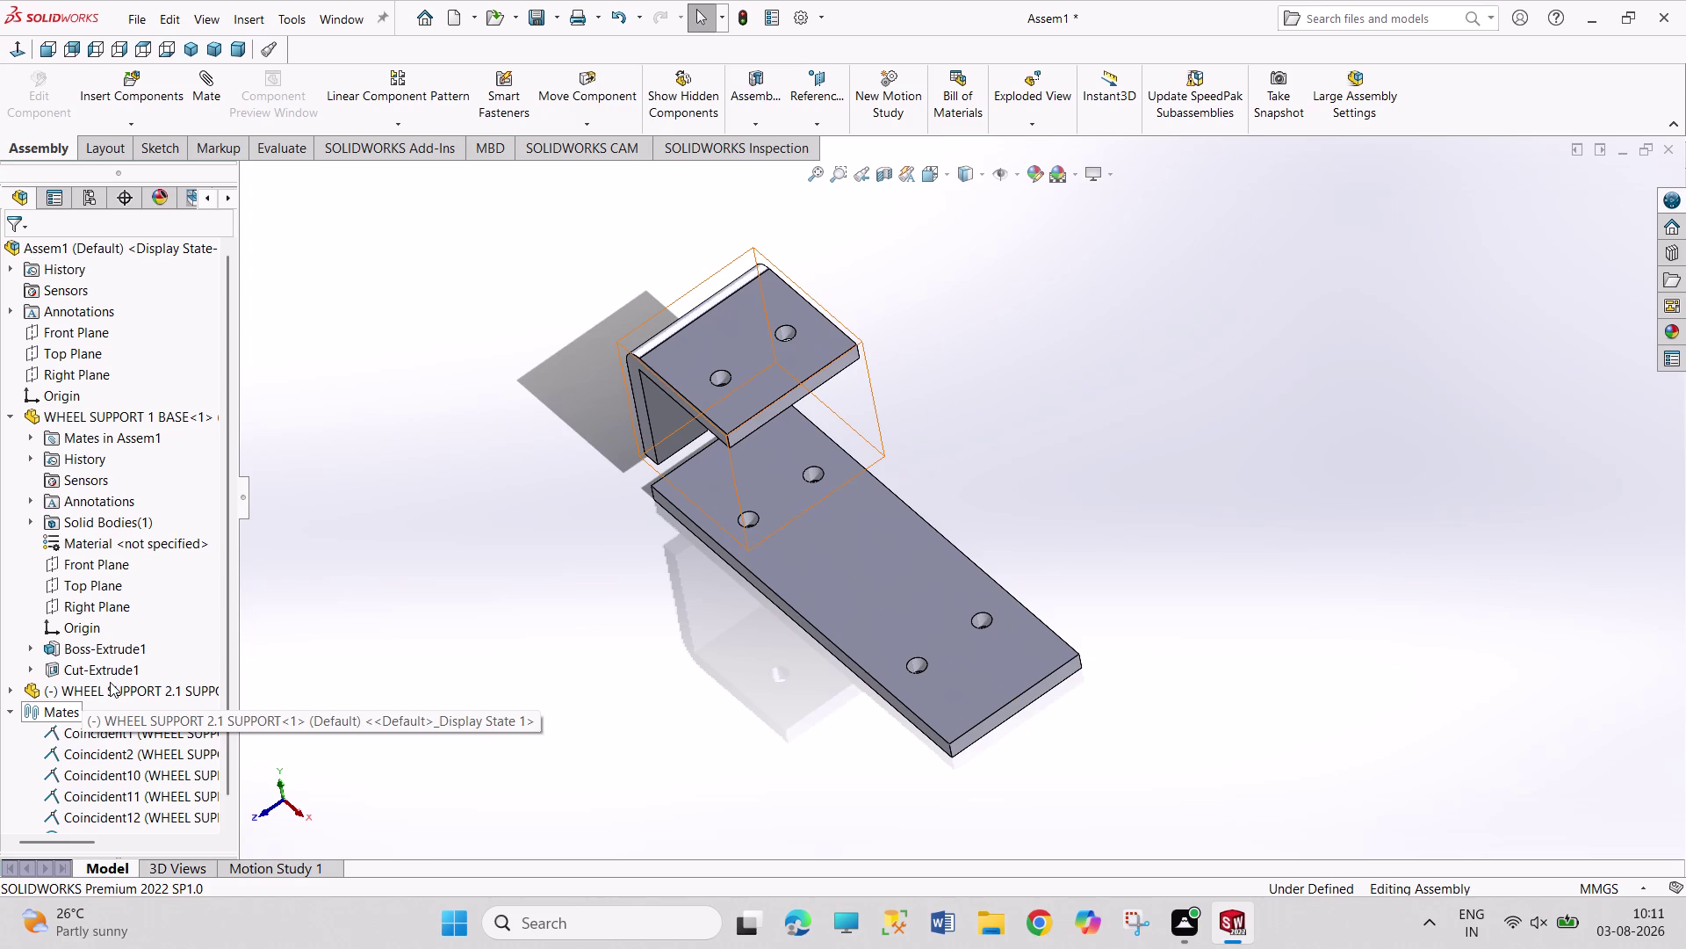
drag(821, 340, 629, 394)
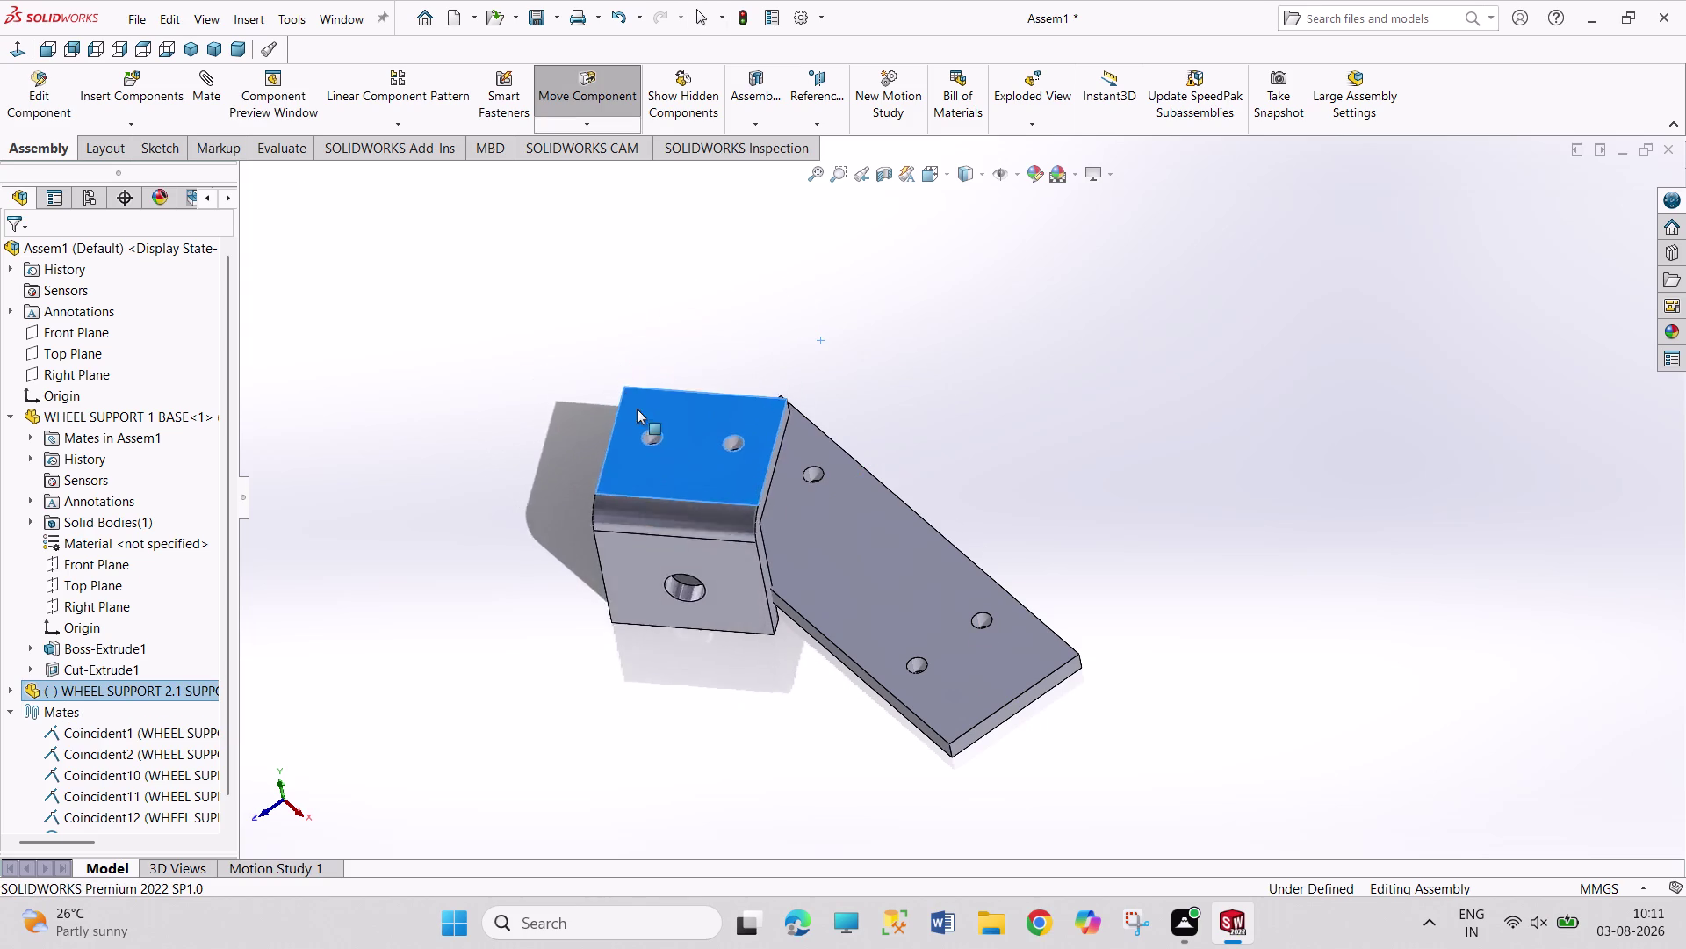
drag(628, 394, 900, 463)
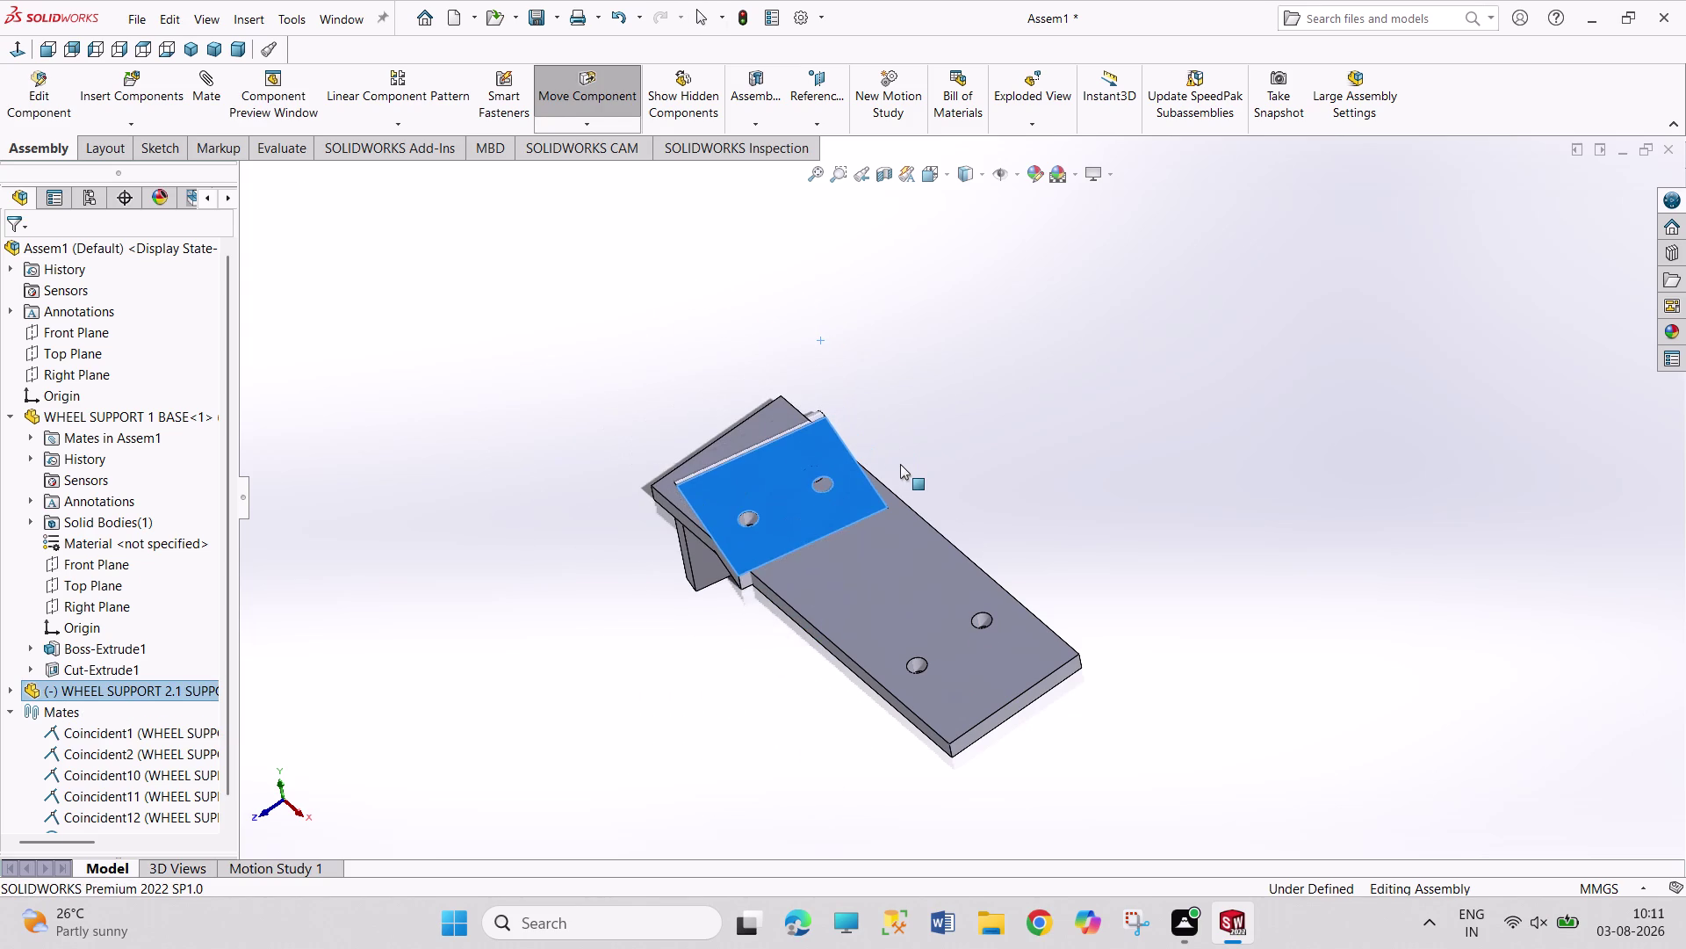
drag(804, 529, 712, 334)
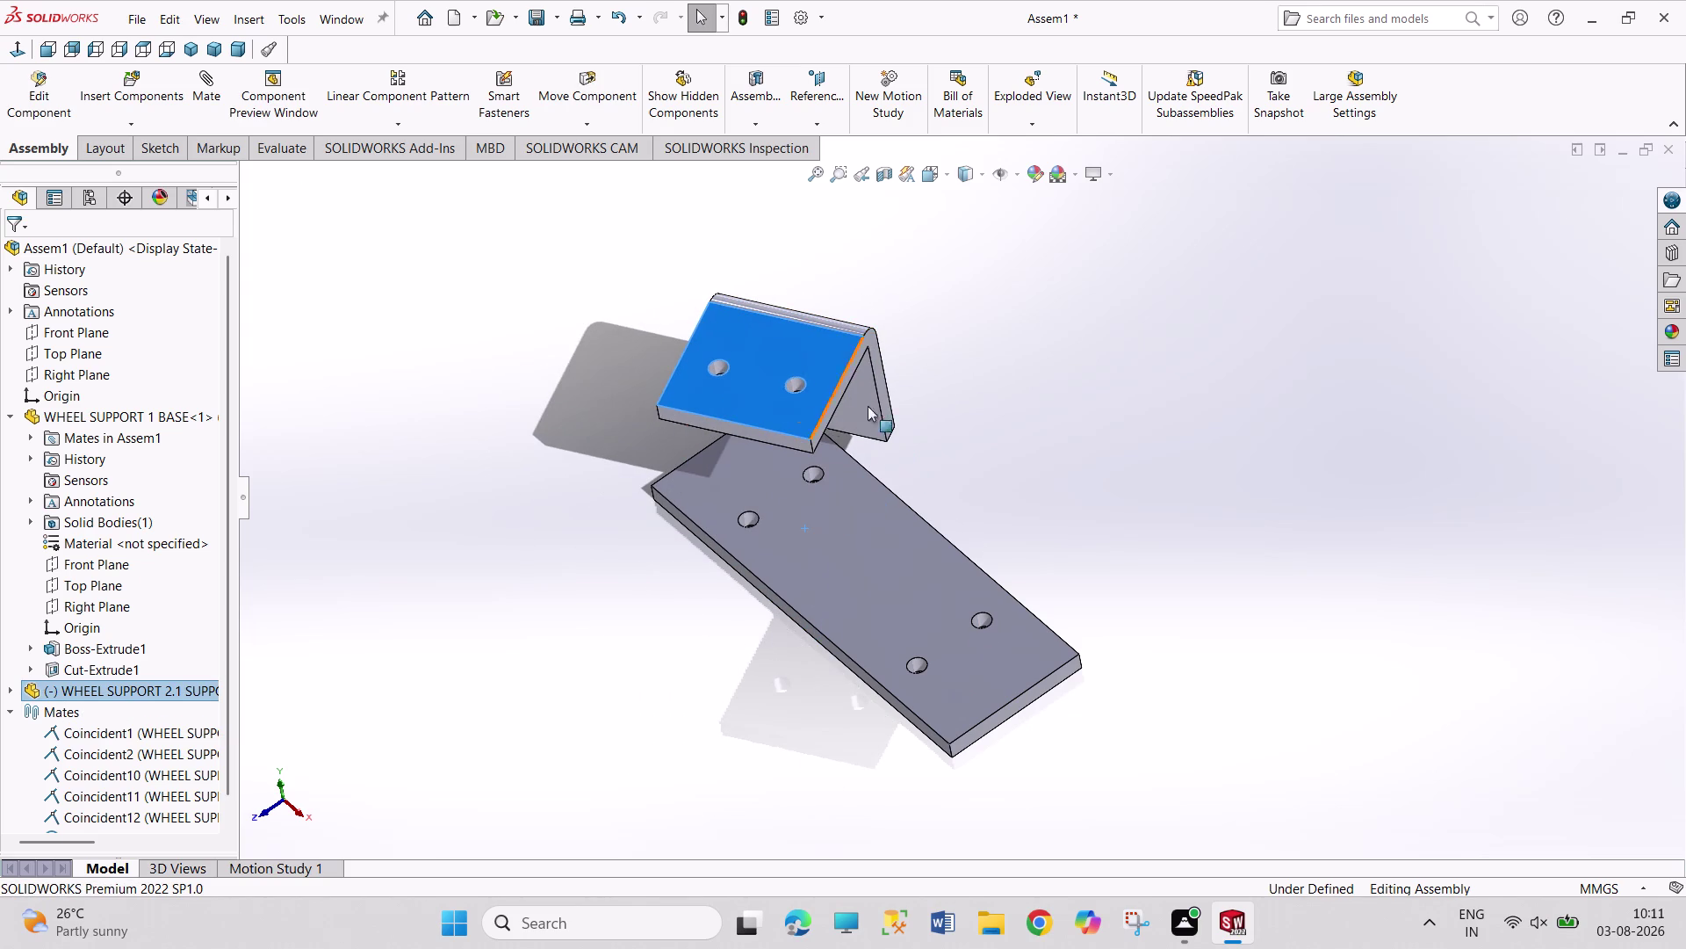
middle_drag(991, 411, 942, 454)
middle_drag(940, 360, 936, 362)
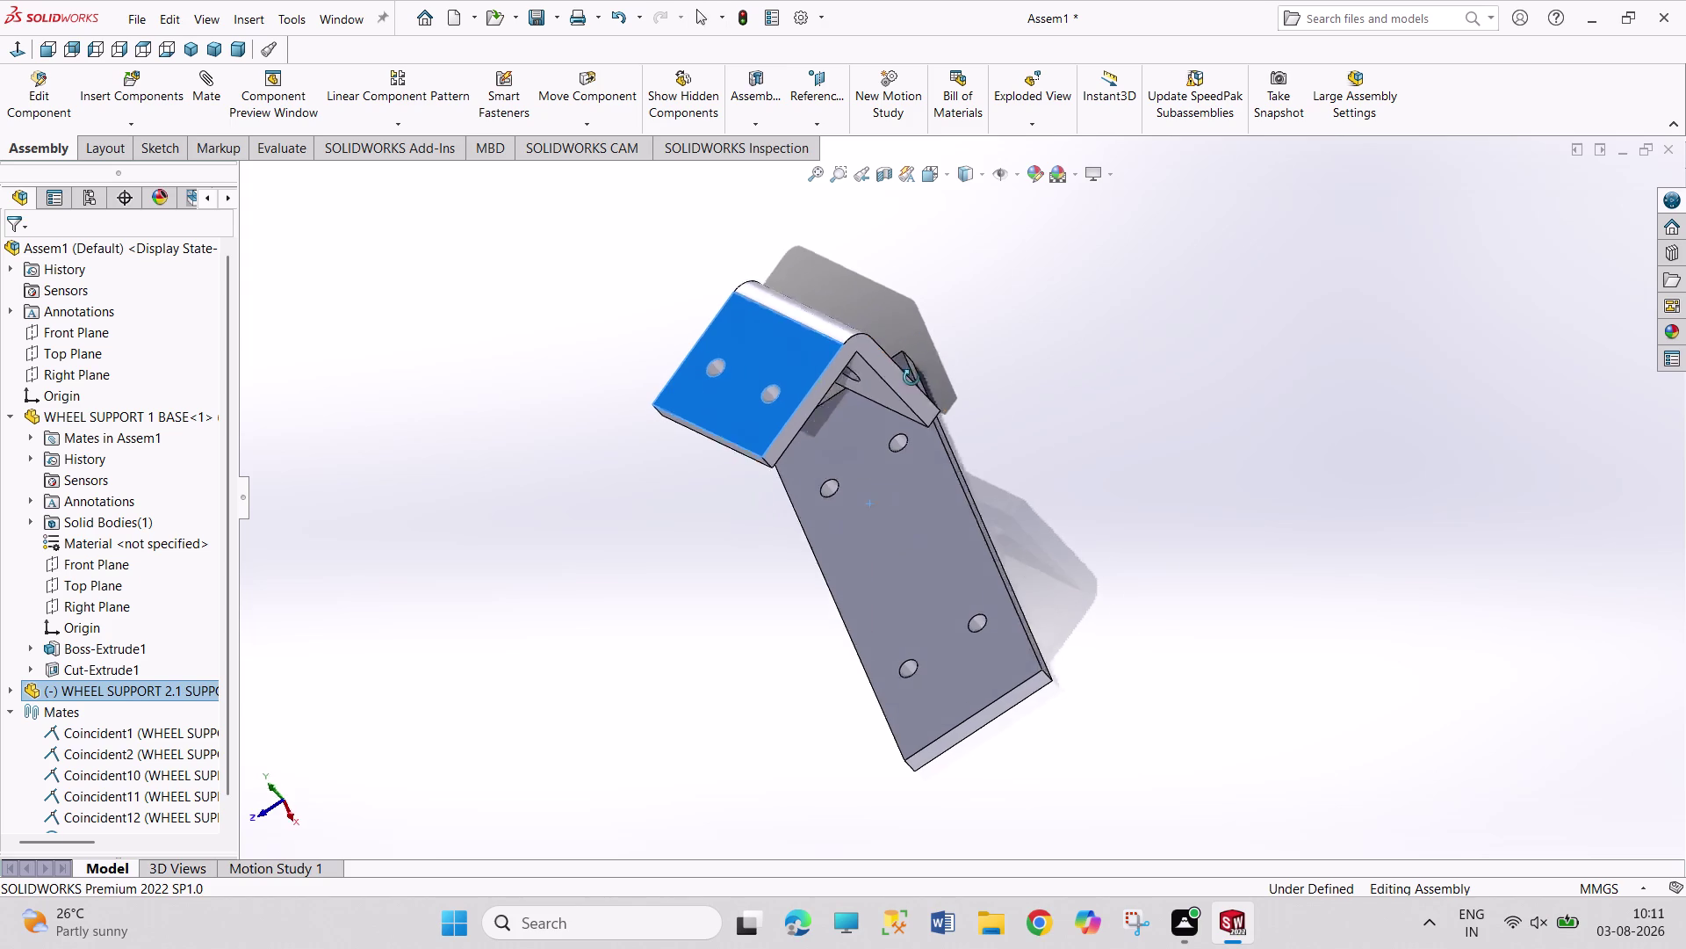
middle_drag(937, 362, 893, 405)
Tip the bracket upright onto the end of the base plate and view it isometrically.
drag(892, 361, 639, 528)
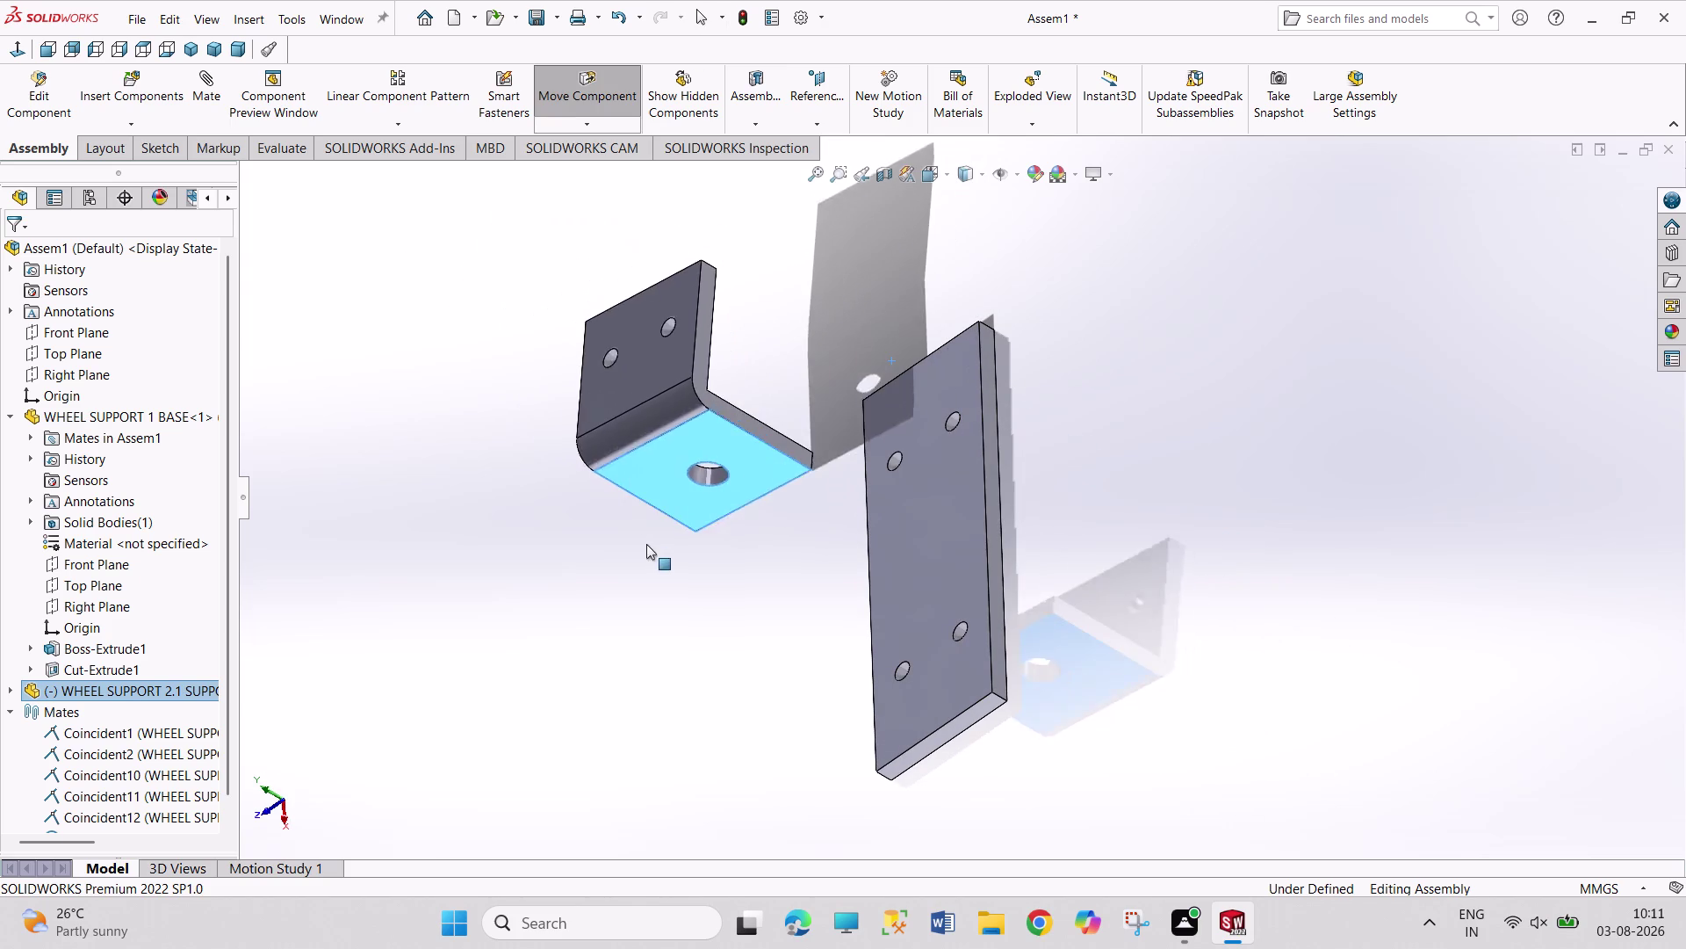
drag(640, 528, 705, 658)
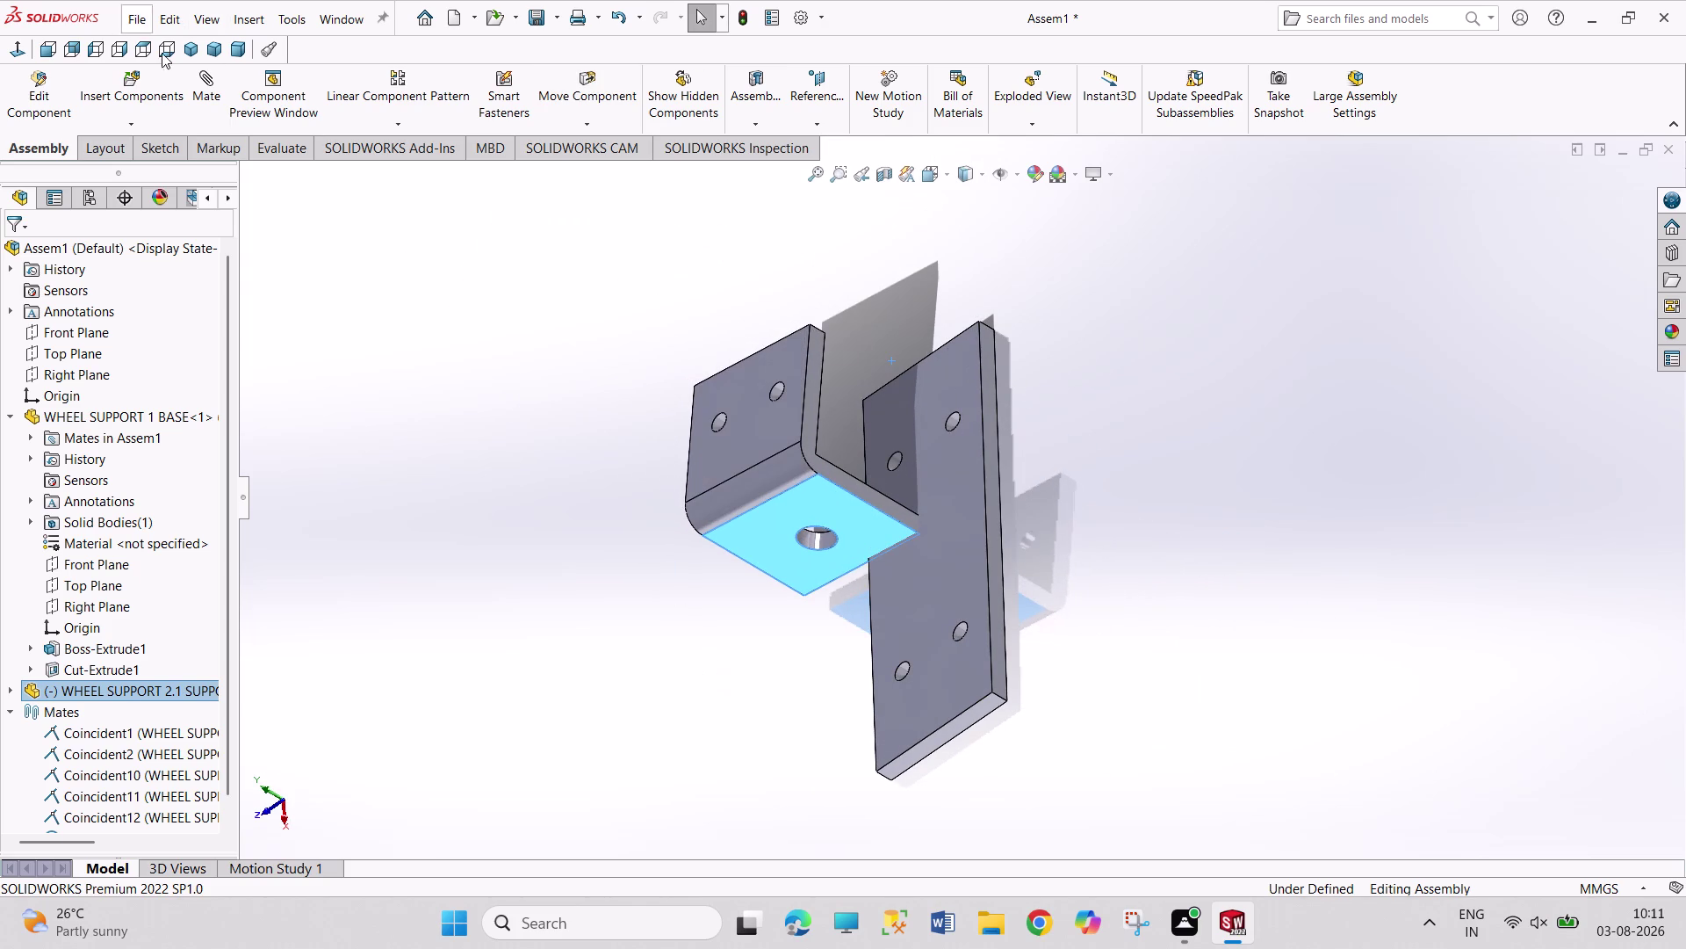
click(198, 49)
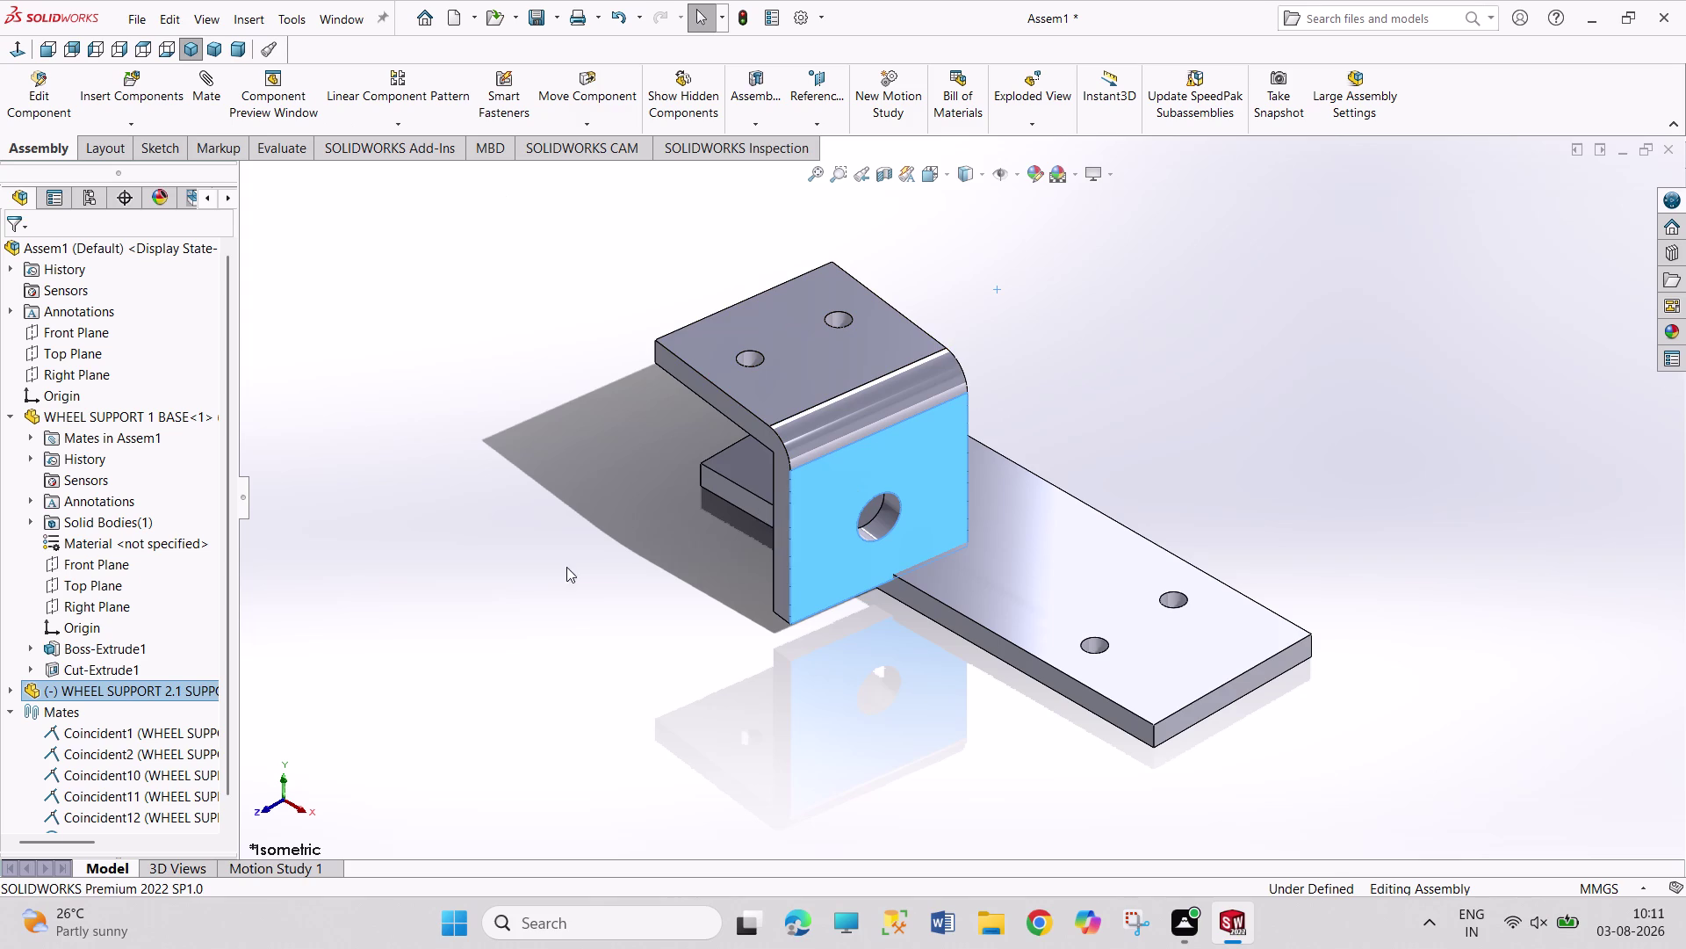
right_click(149, 686)
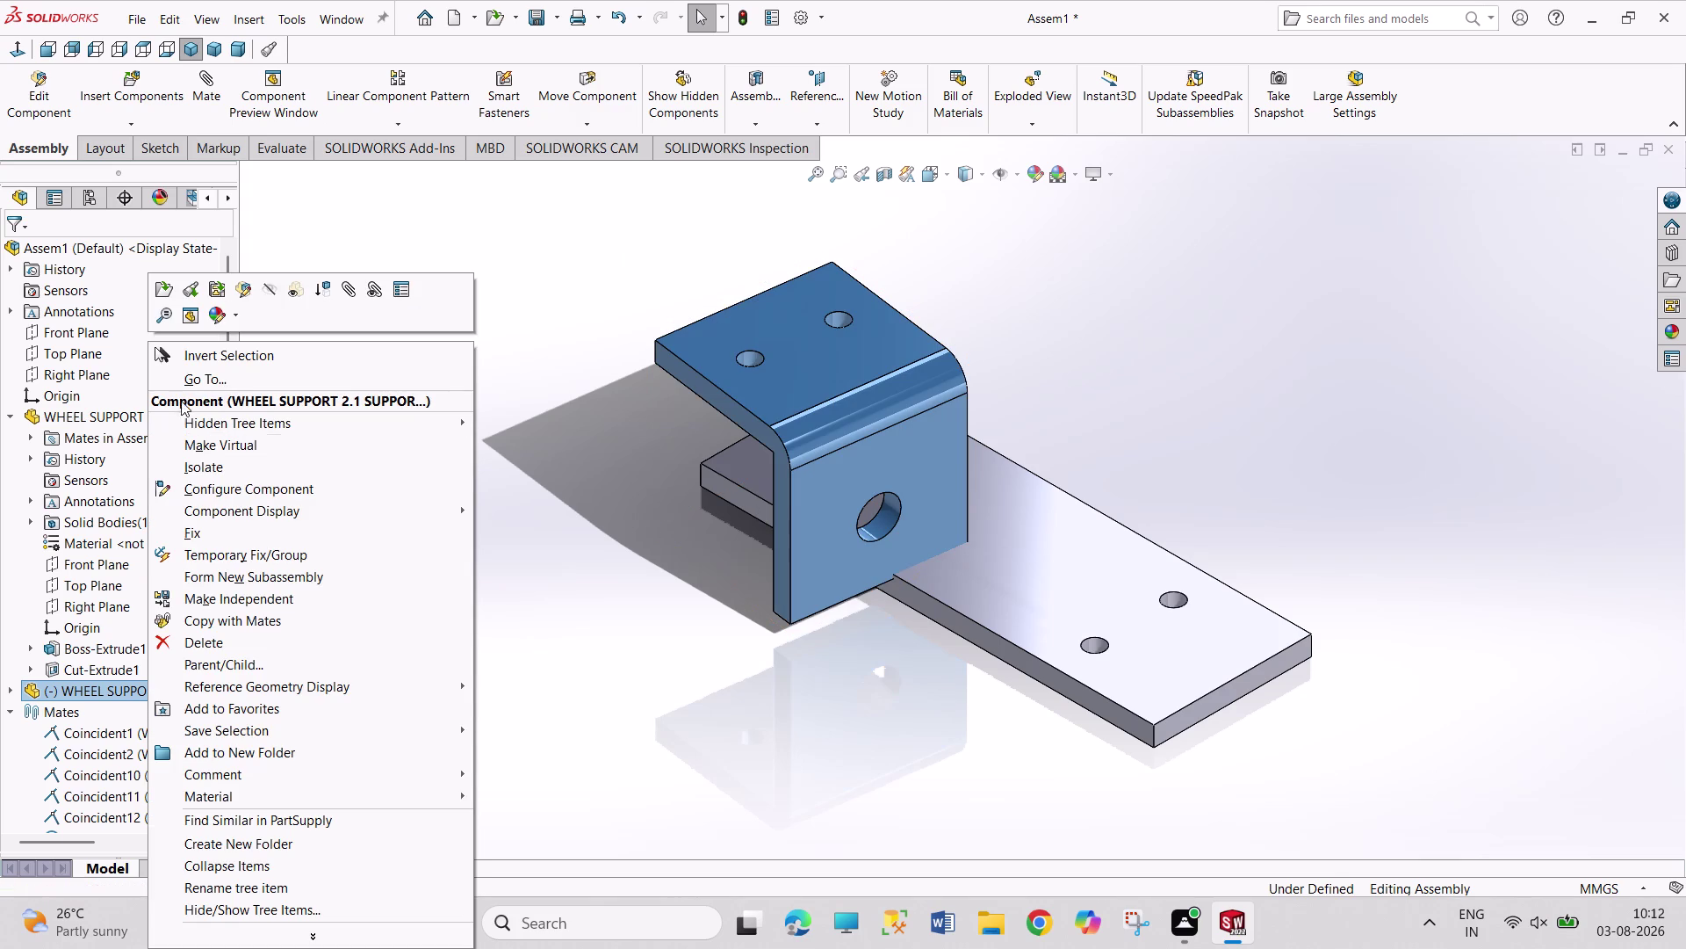
click(393, 291)
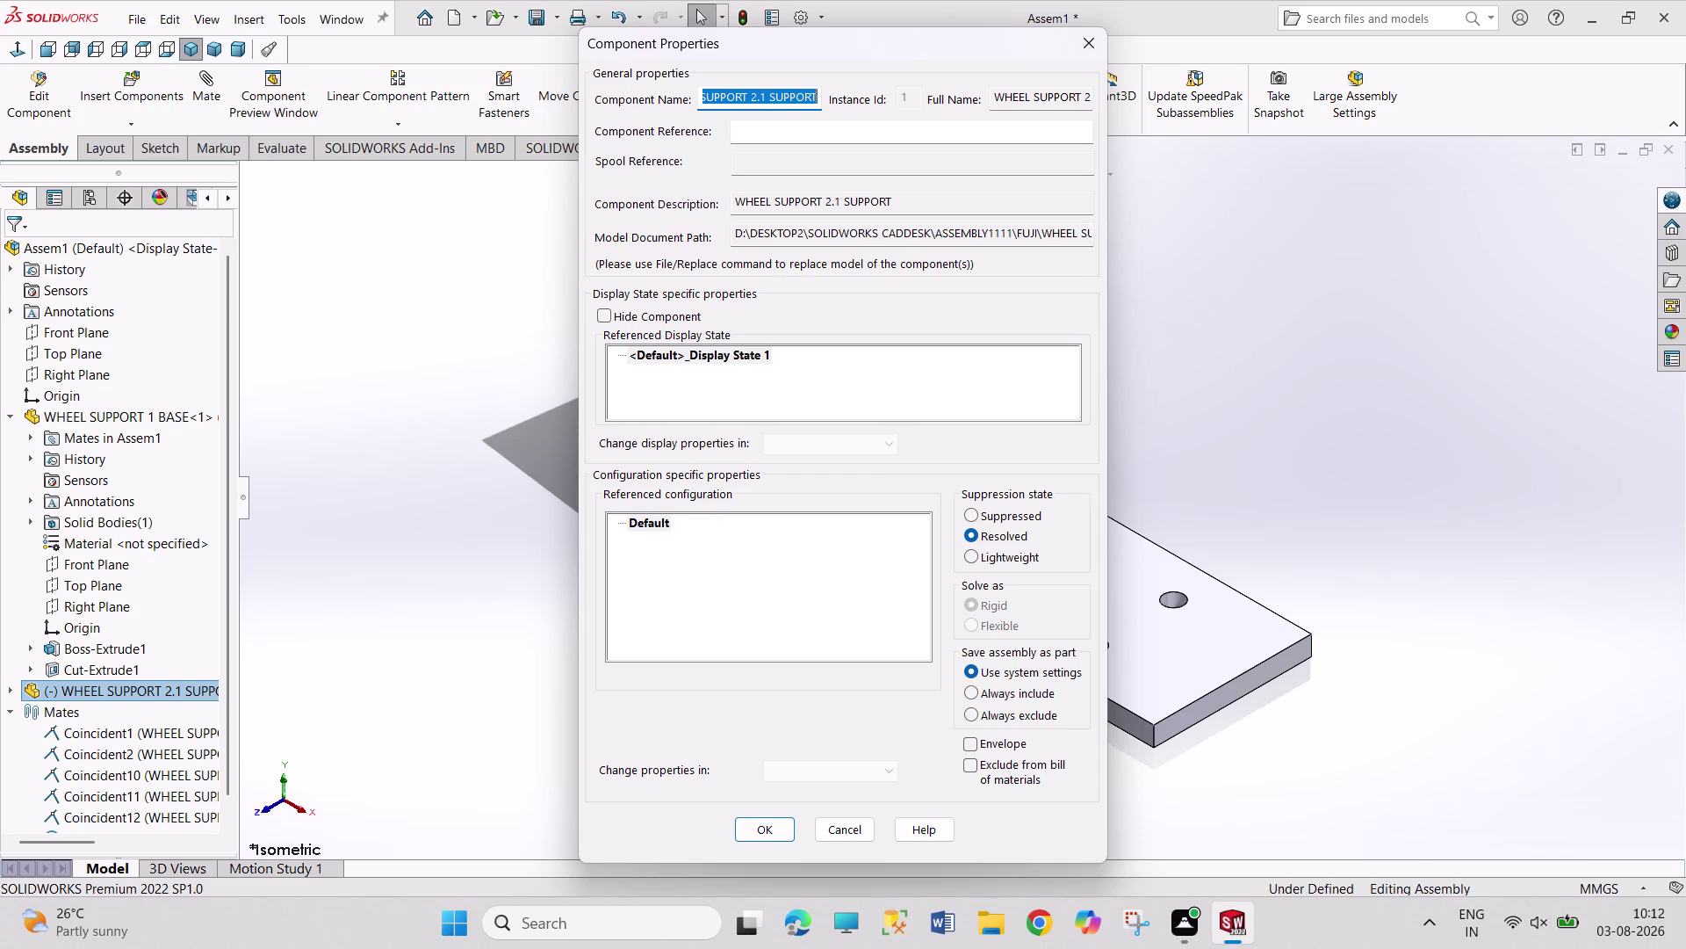
click(1086, 58)
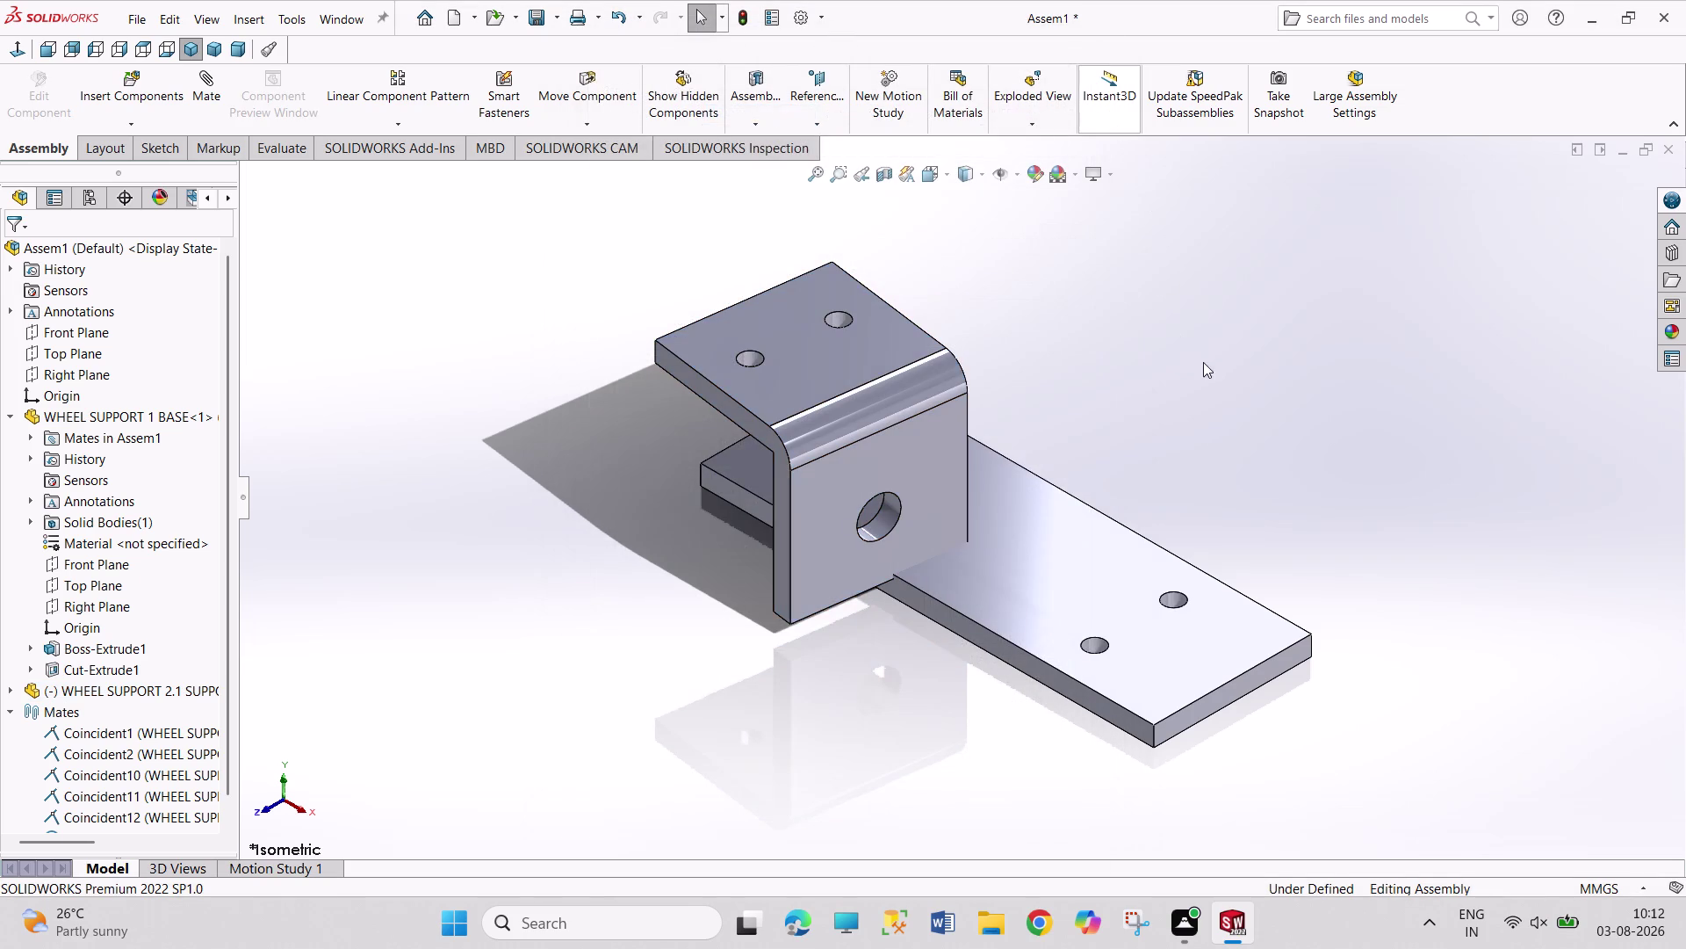
click(1203, 362)
Make a support bracket hole edge concentric with the matching base plate hole and confirm.
middle_drag(573, 543, 681, 564)
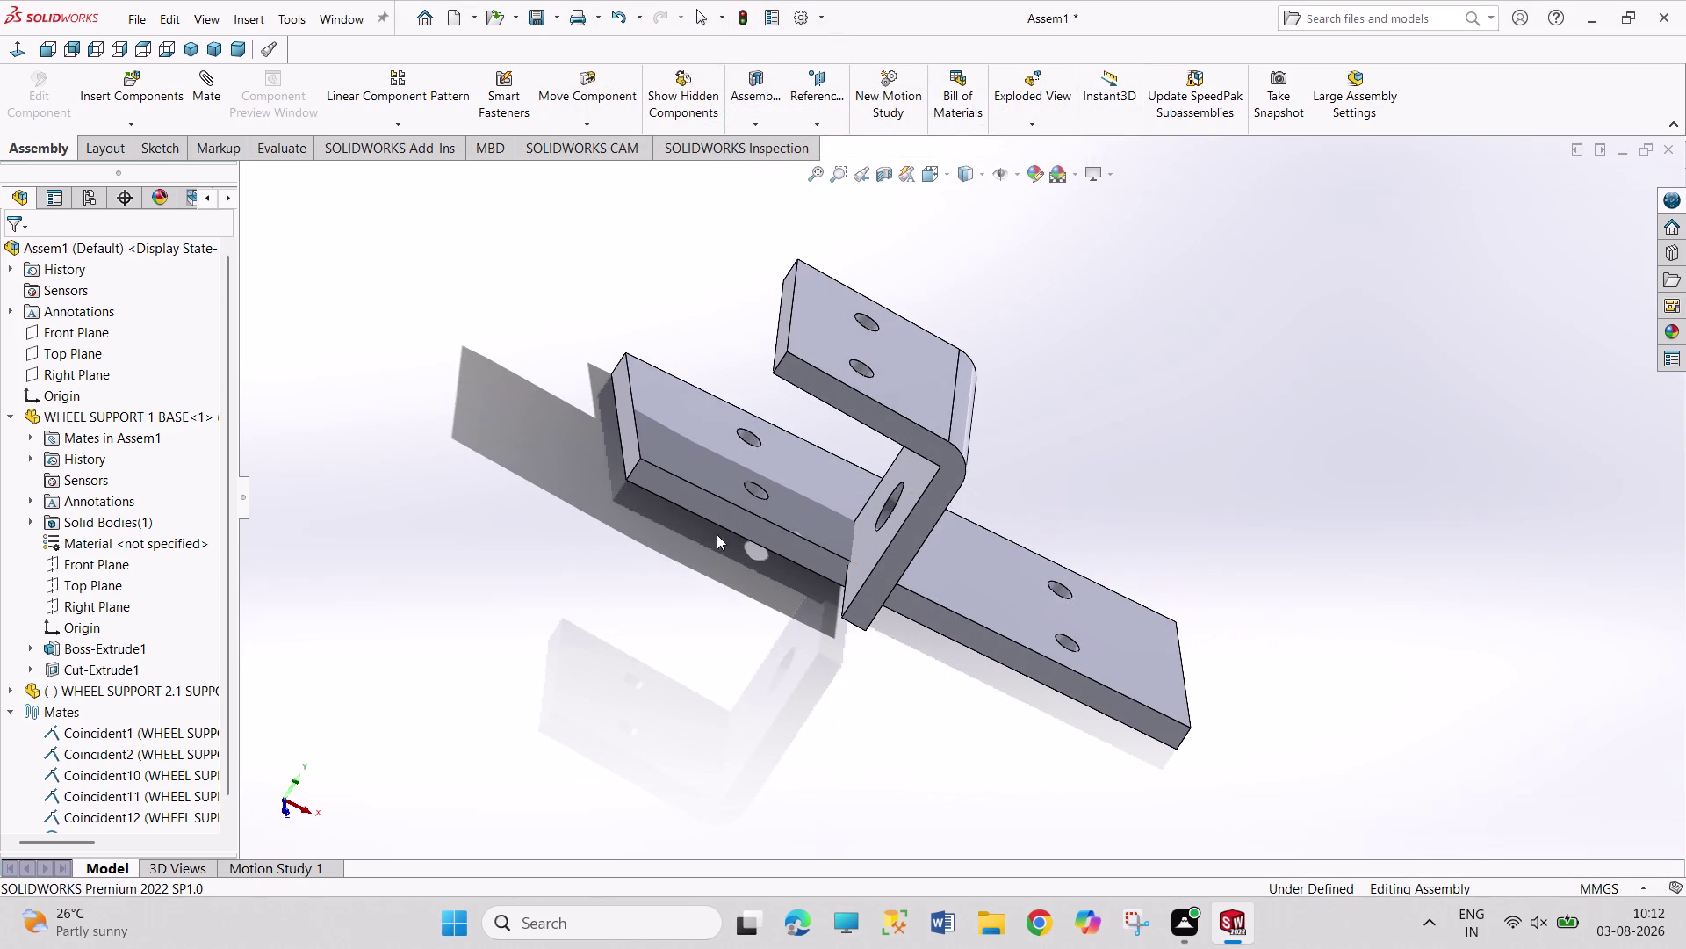
click(874, 371)
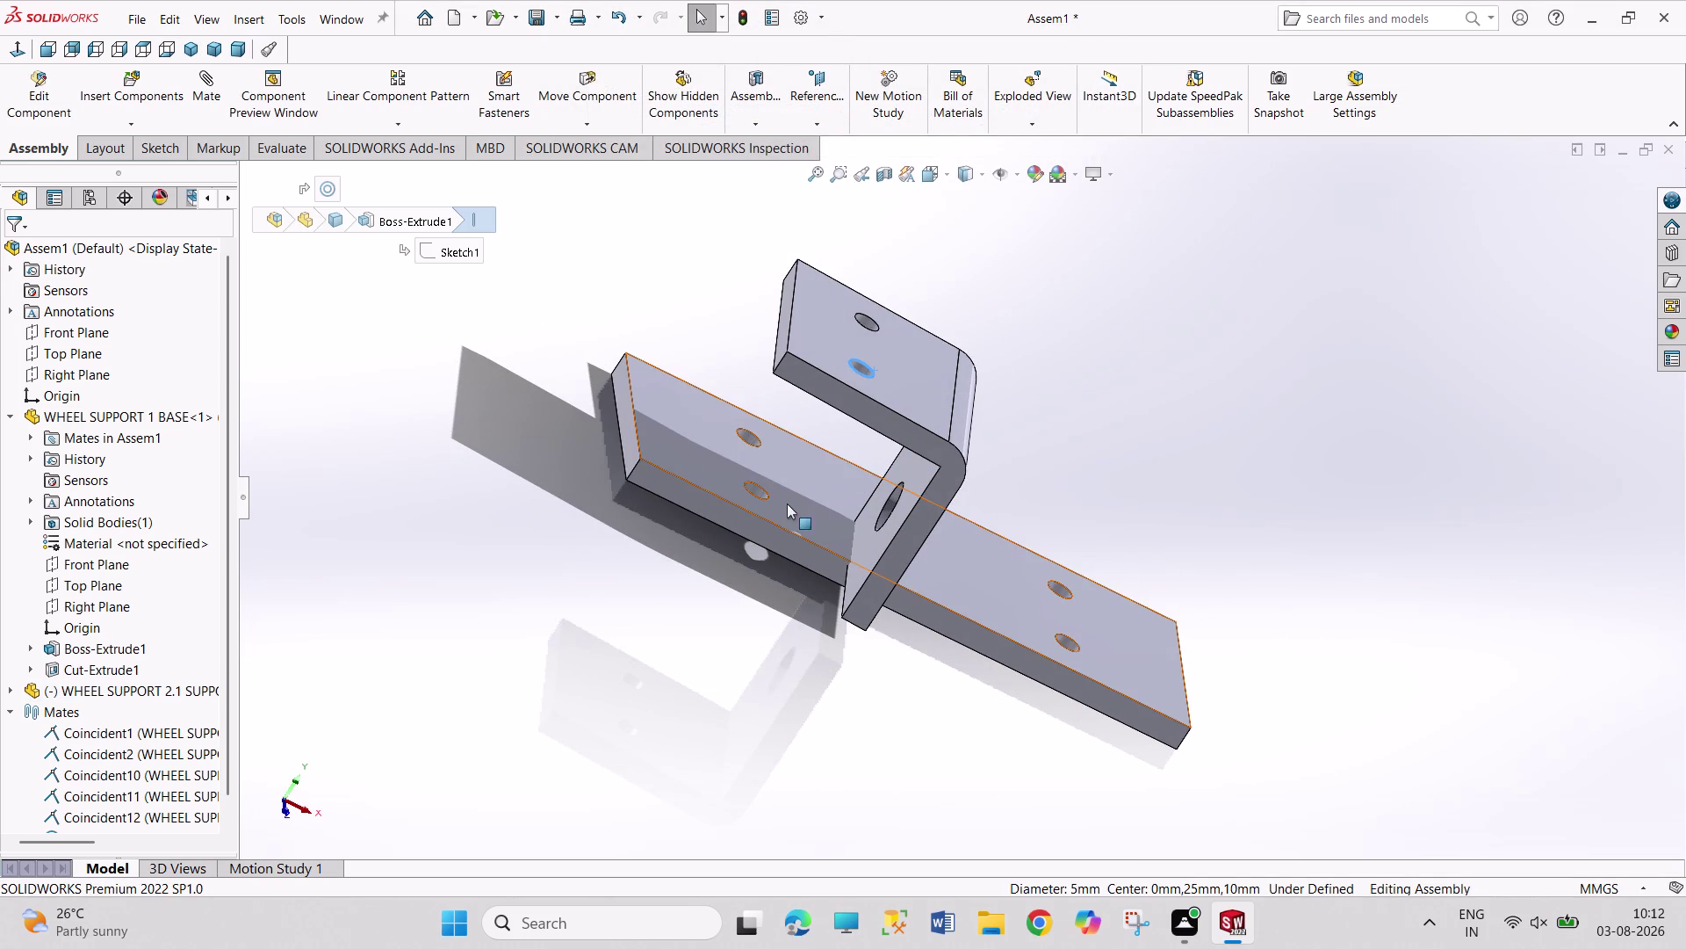
click(763, 498)
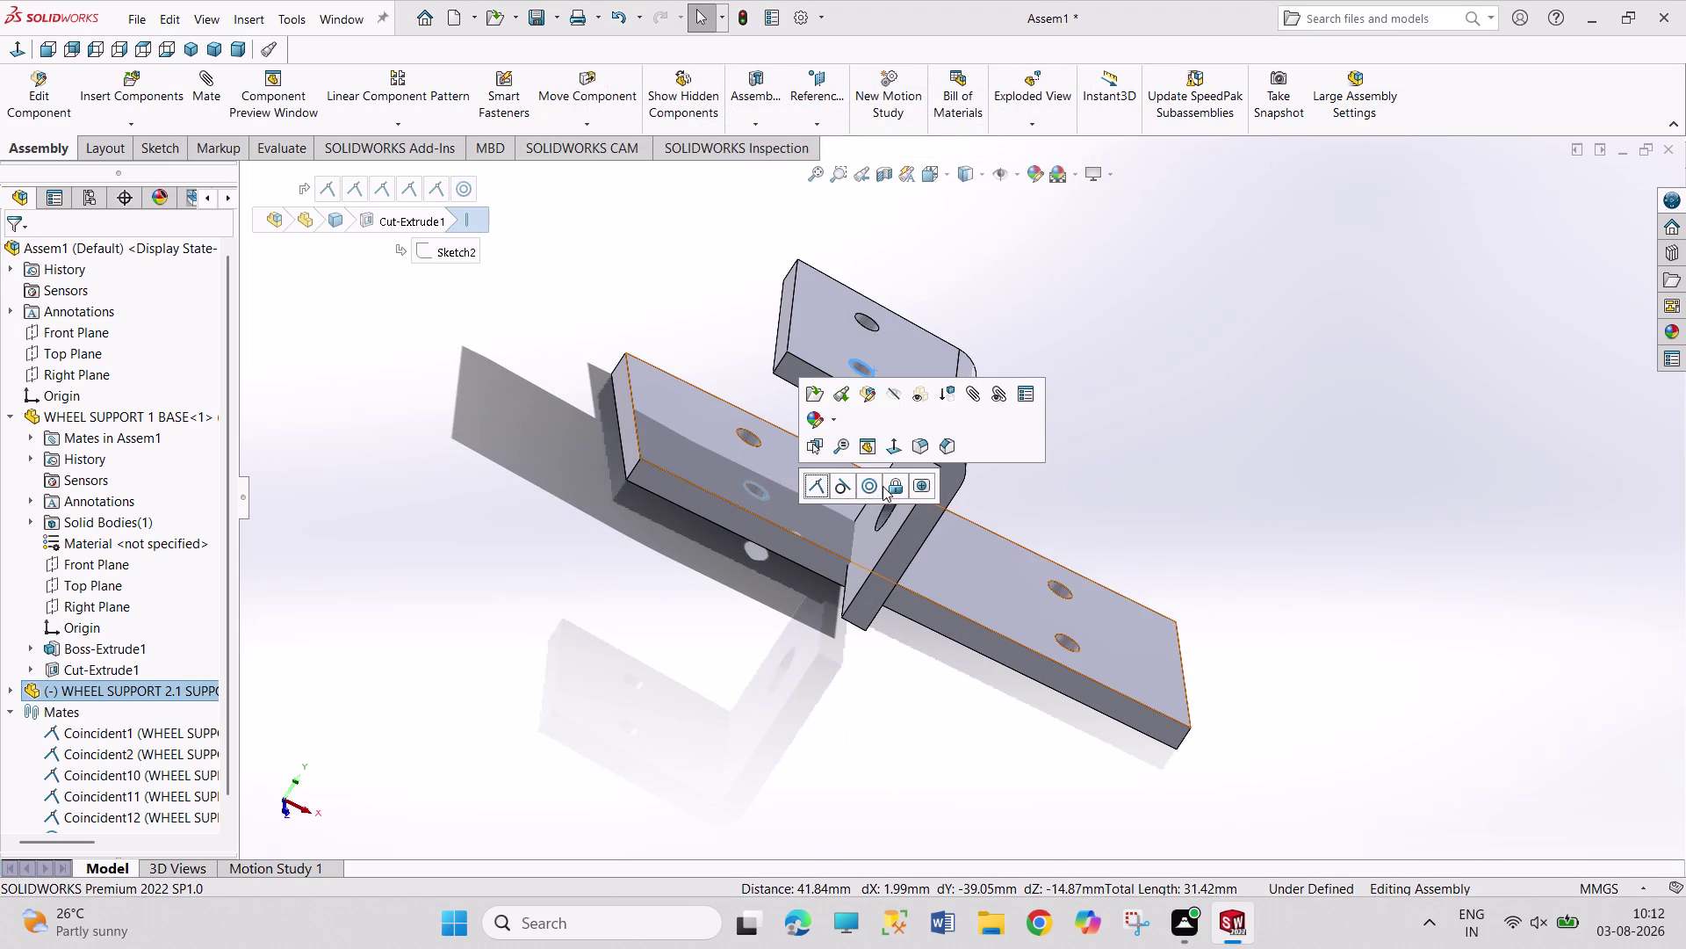
click(864, 486)
scroll(down, 3)
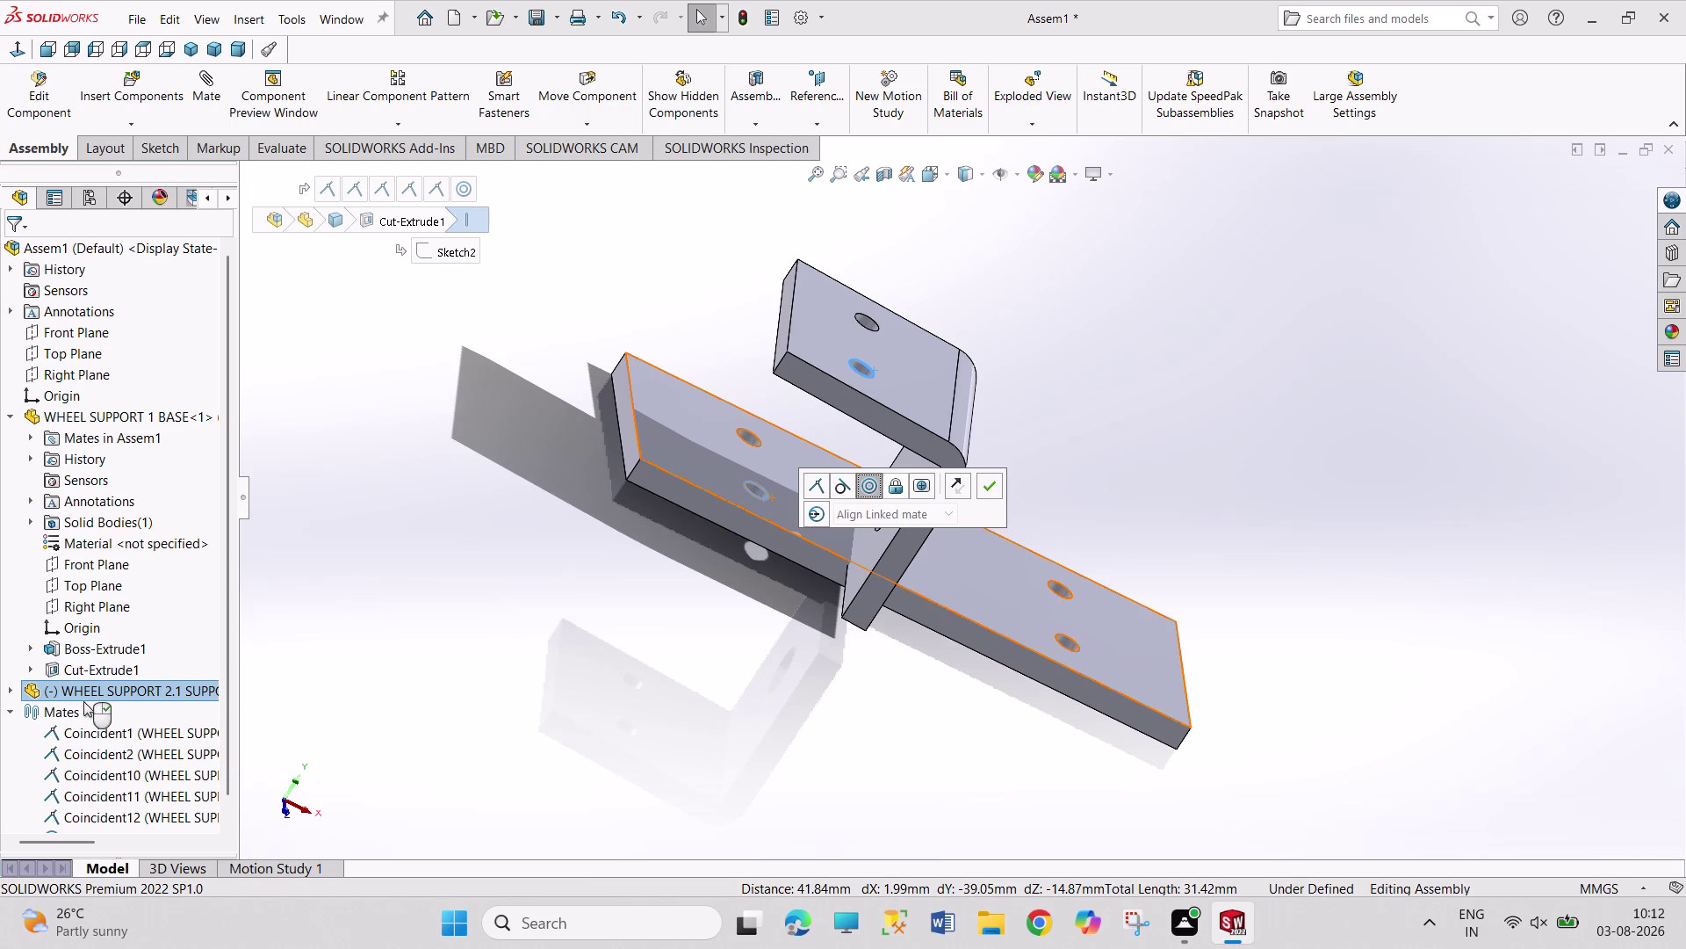
scroll(down, 3)
click(1103, 497)
Clear the selection and bring up the context menu for the new Concentric9 mate.
key(Escape)
key(Escape)
scroll(down, 3)
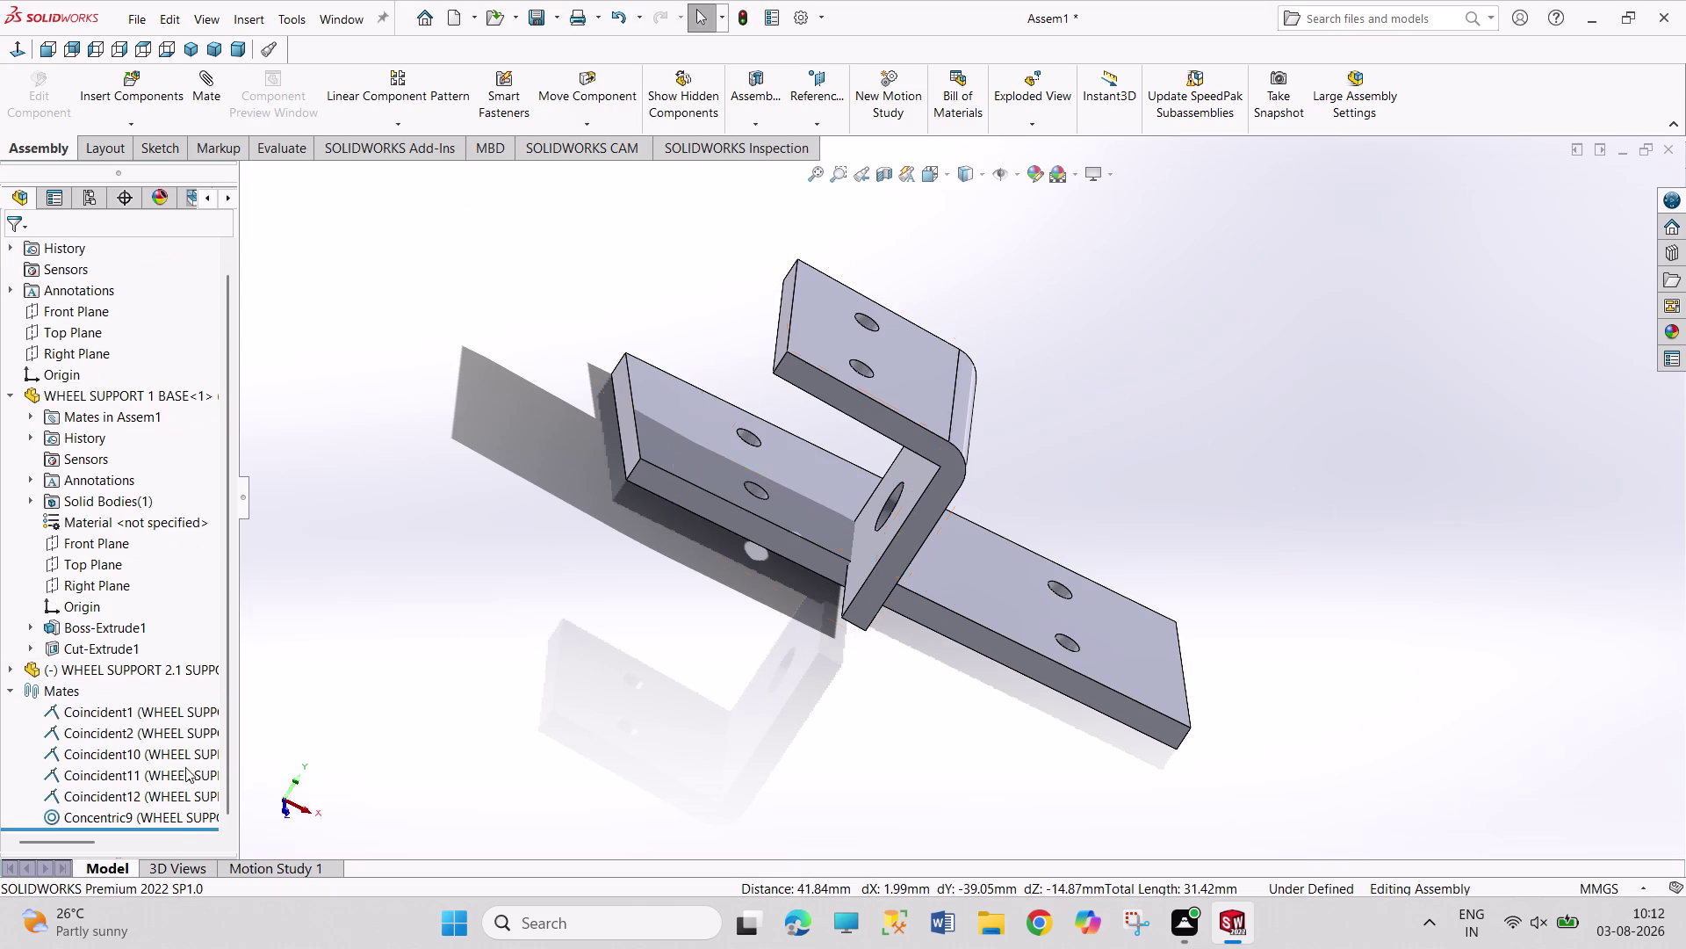
right_click(143, 818)
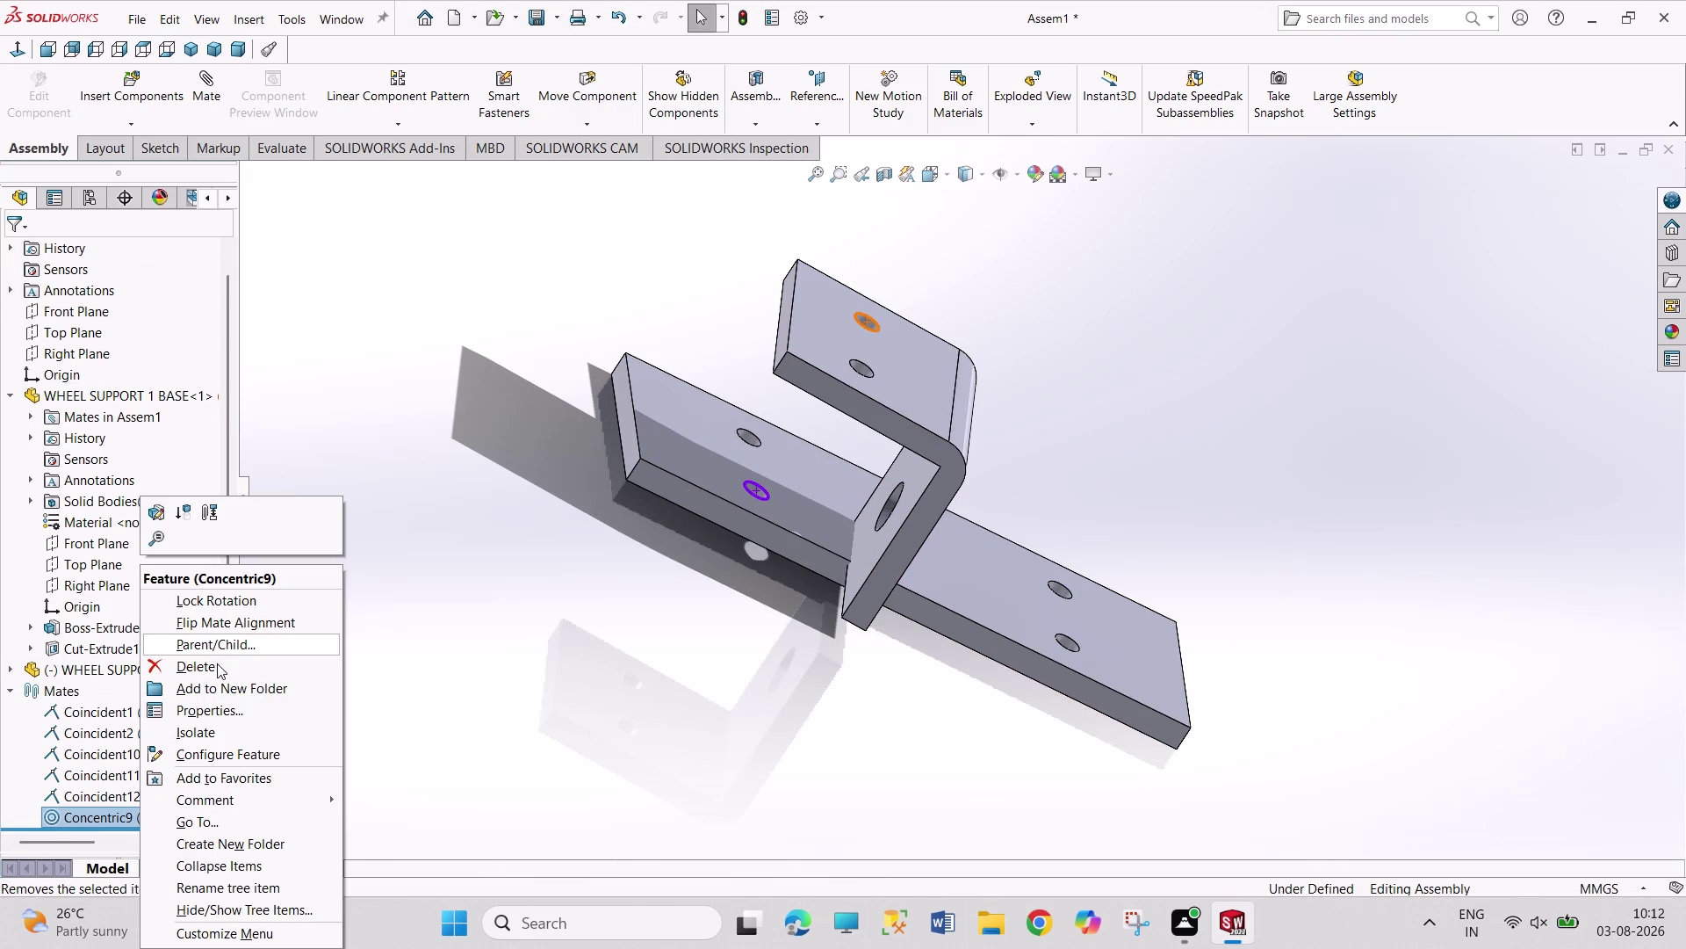
Delete the Concentric9 mate from the assembly.
click(217, 663)
click(979, 339)
click(1199, 317)
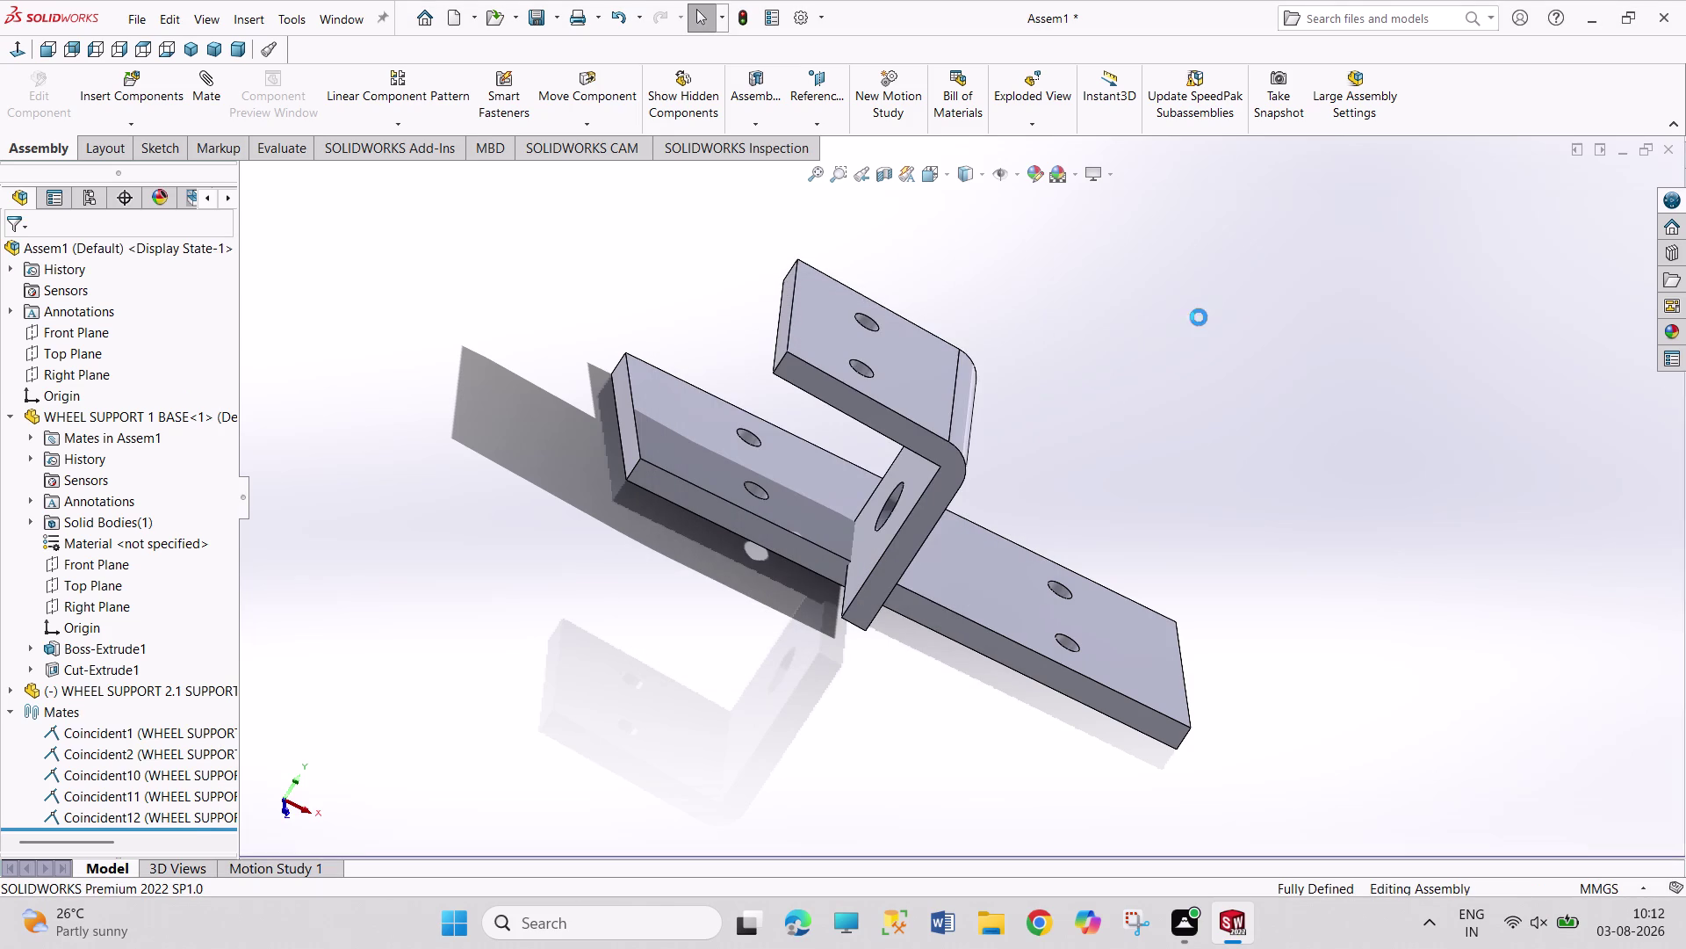
Preview a flipped-alignment concentric mate between the bracket and base plate hole edges.
click(873, 373)
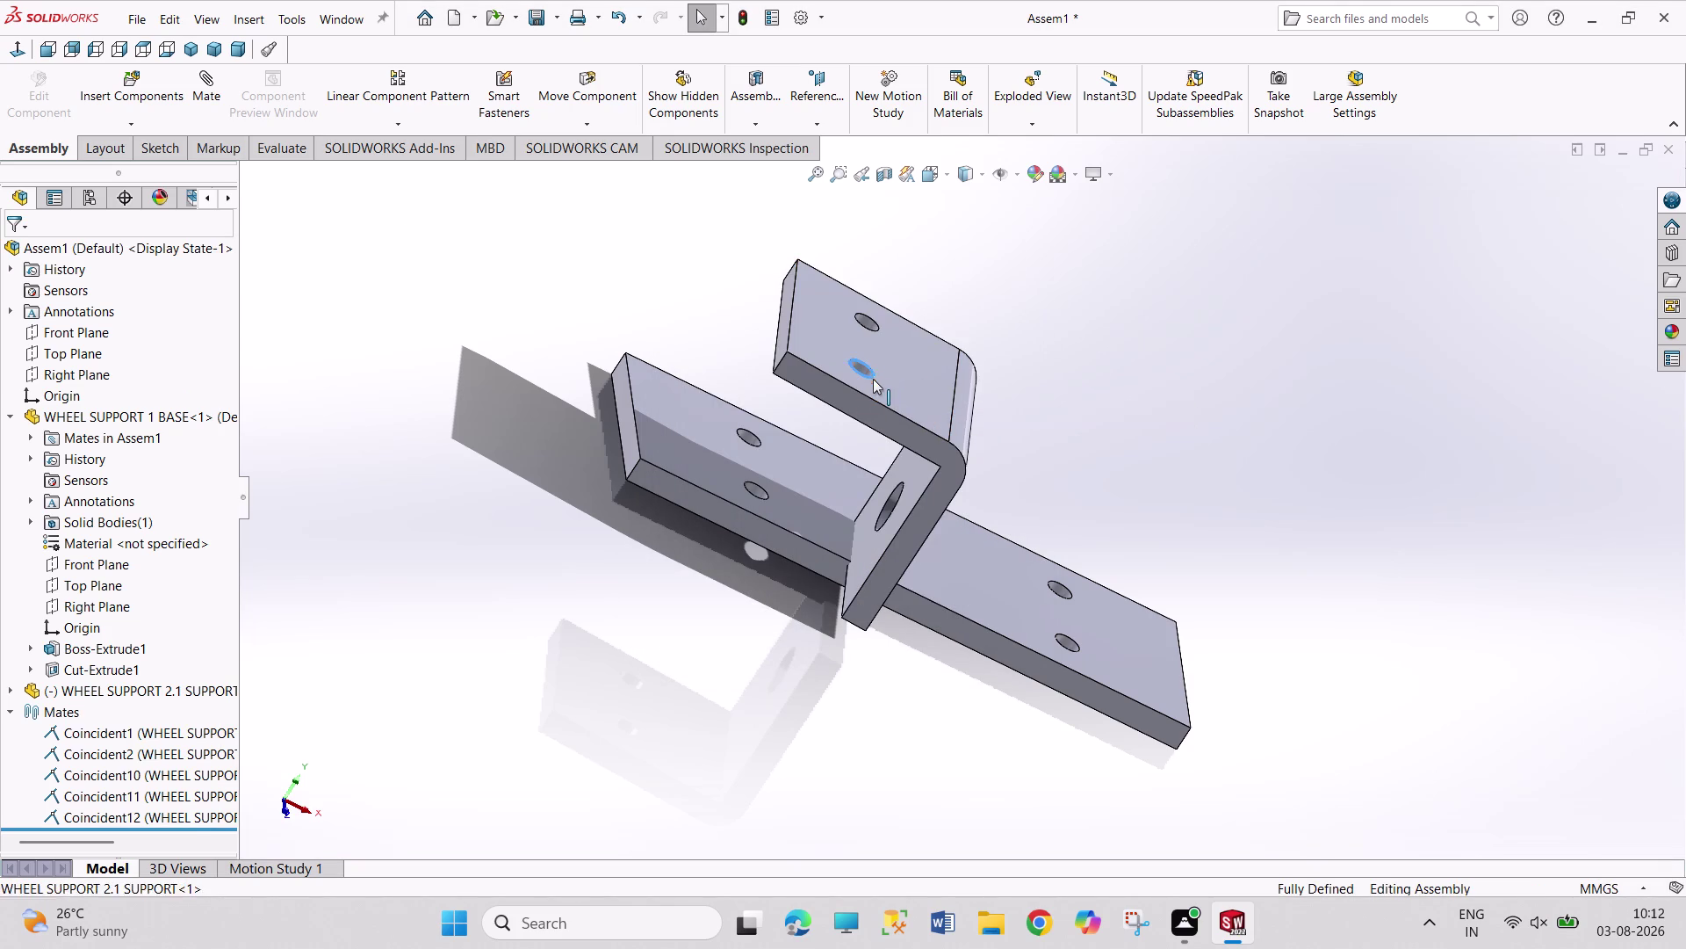
click(764, 498)
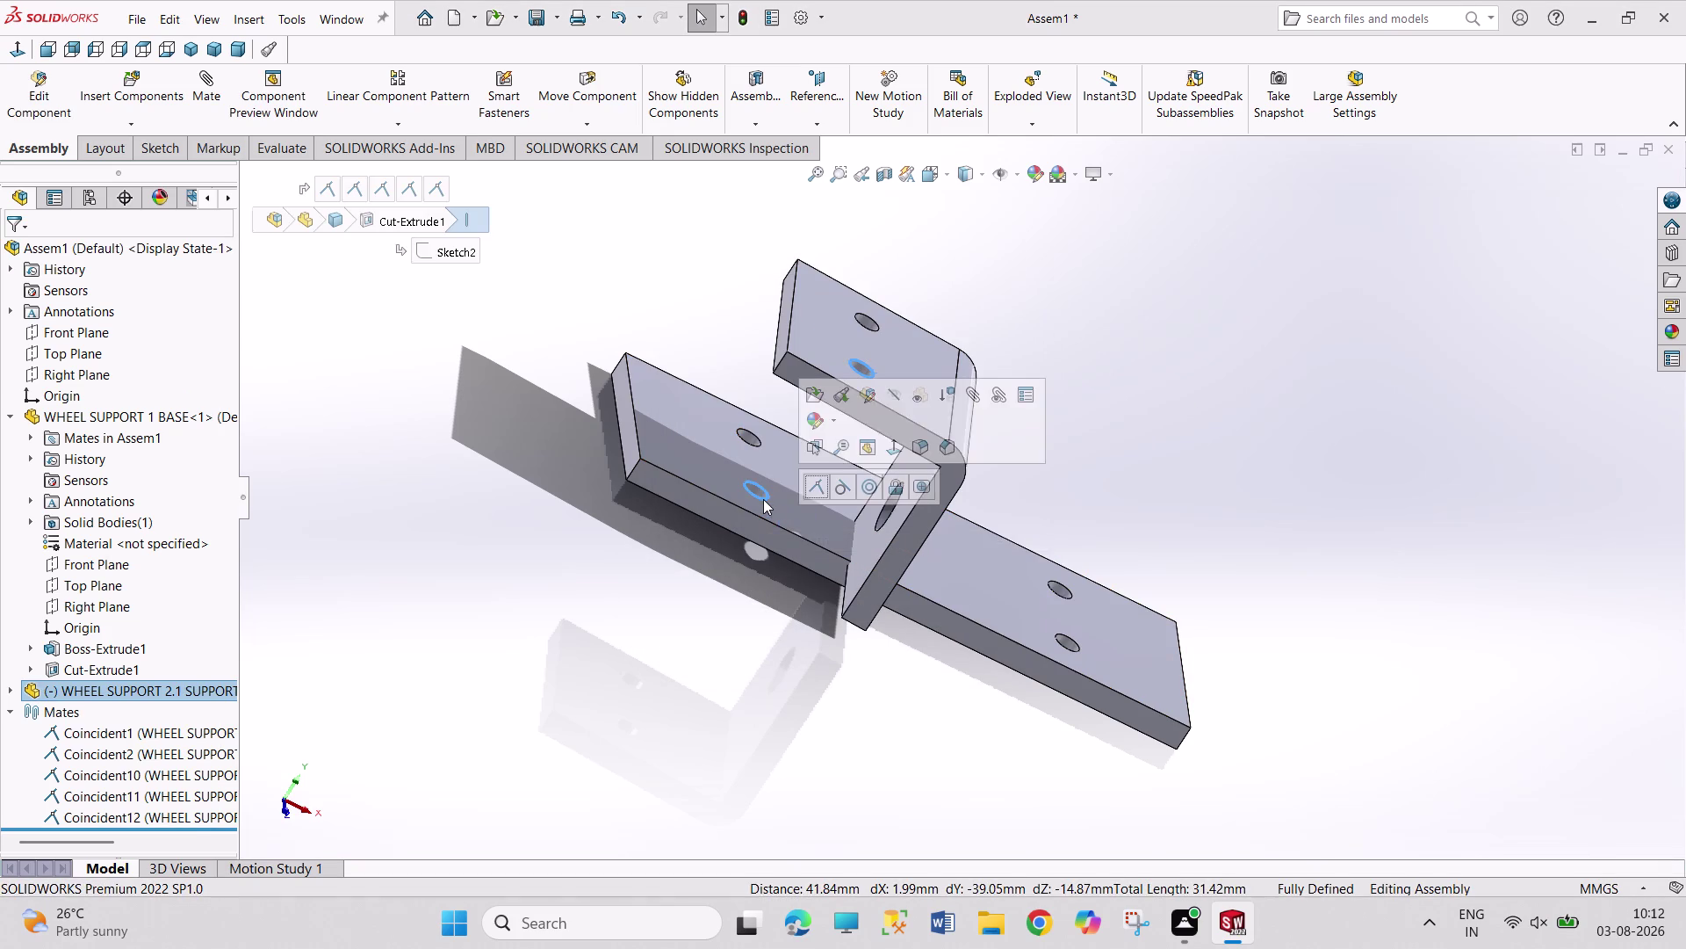
click(865, 489)
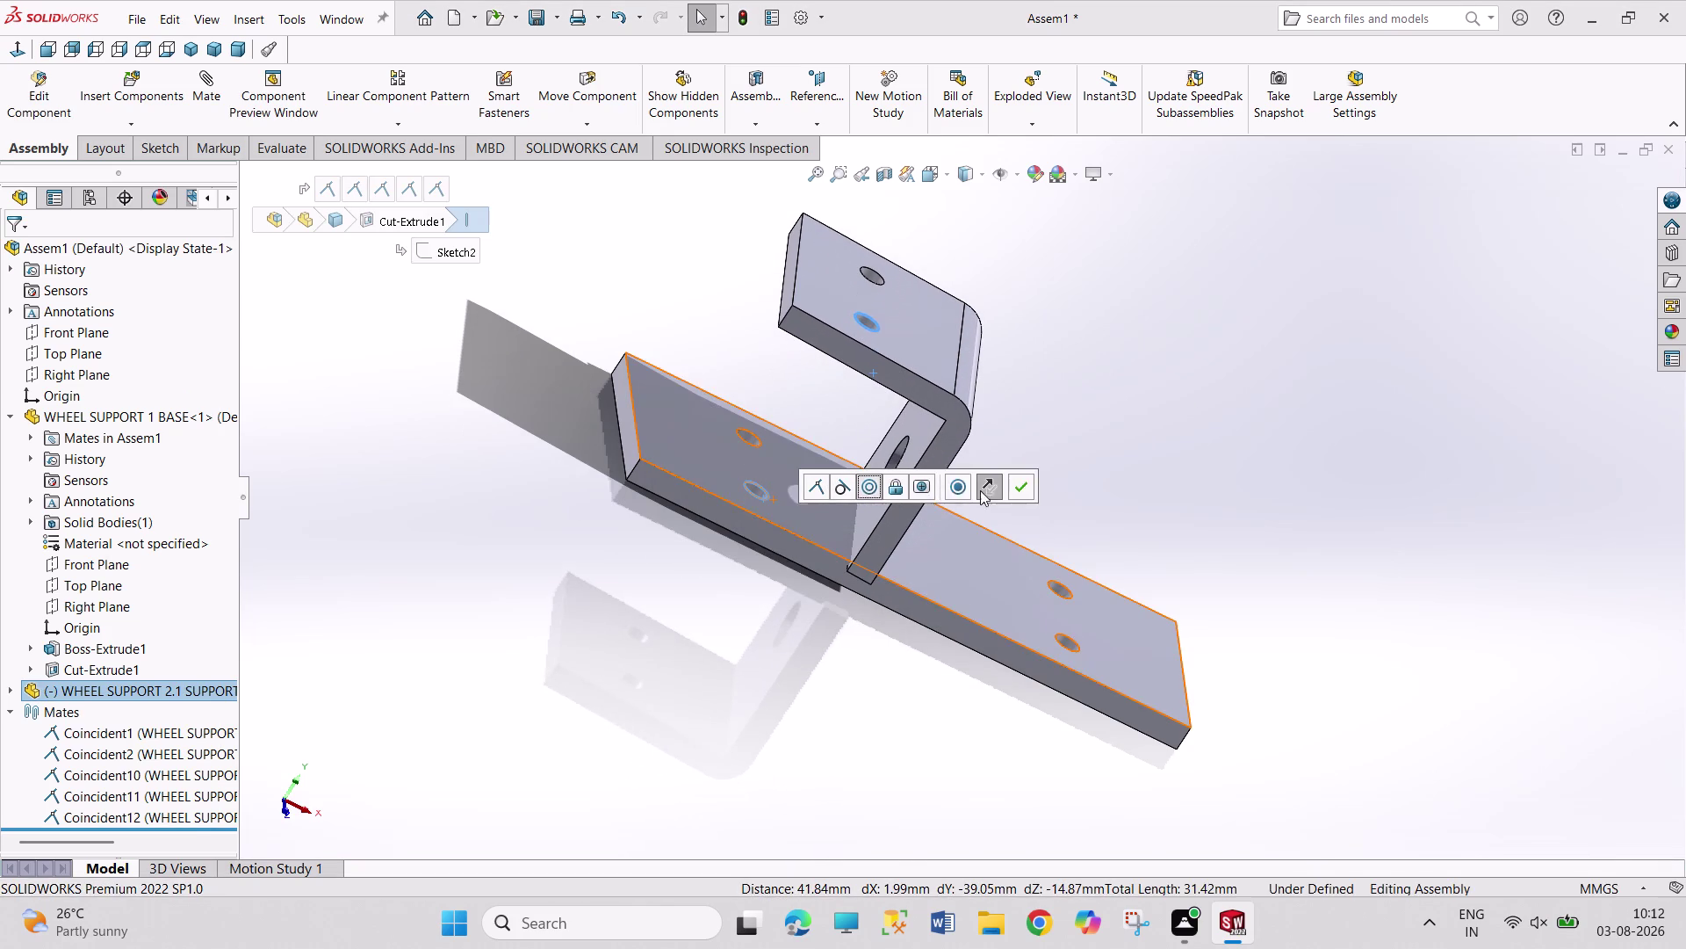